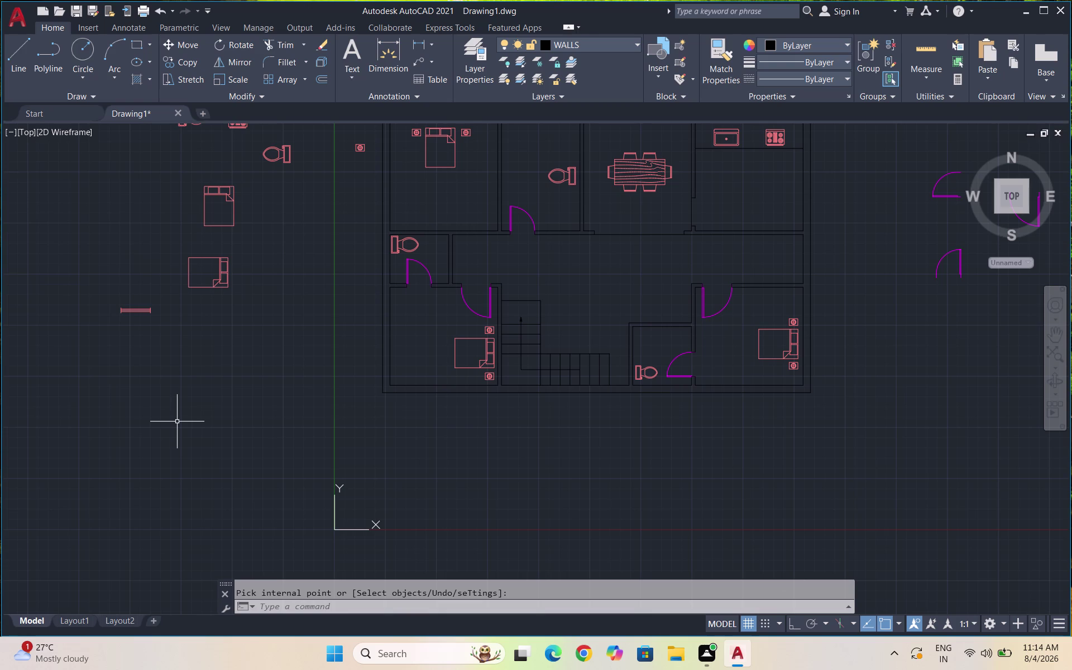
Cancel the unfinished hatch and zoom in on the east exterior wall.
scroll(down, 3)
scroll(up, 3)
scroll(down, 3)
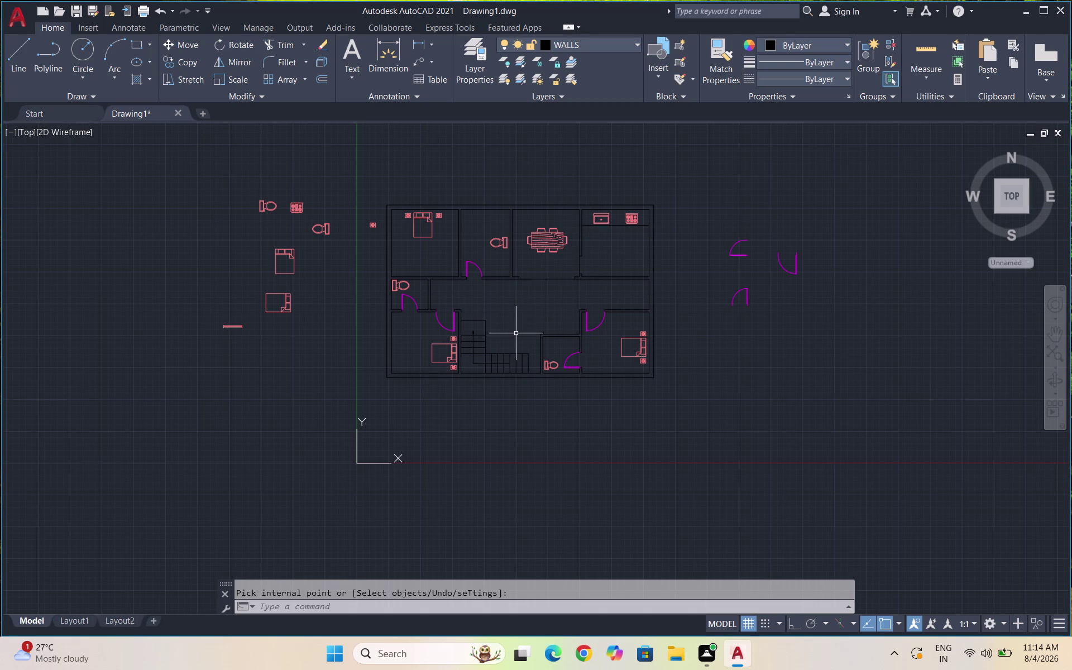
scroll(up, 3)
scroll(up, 3)
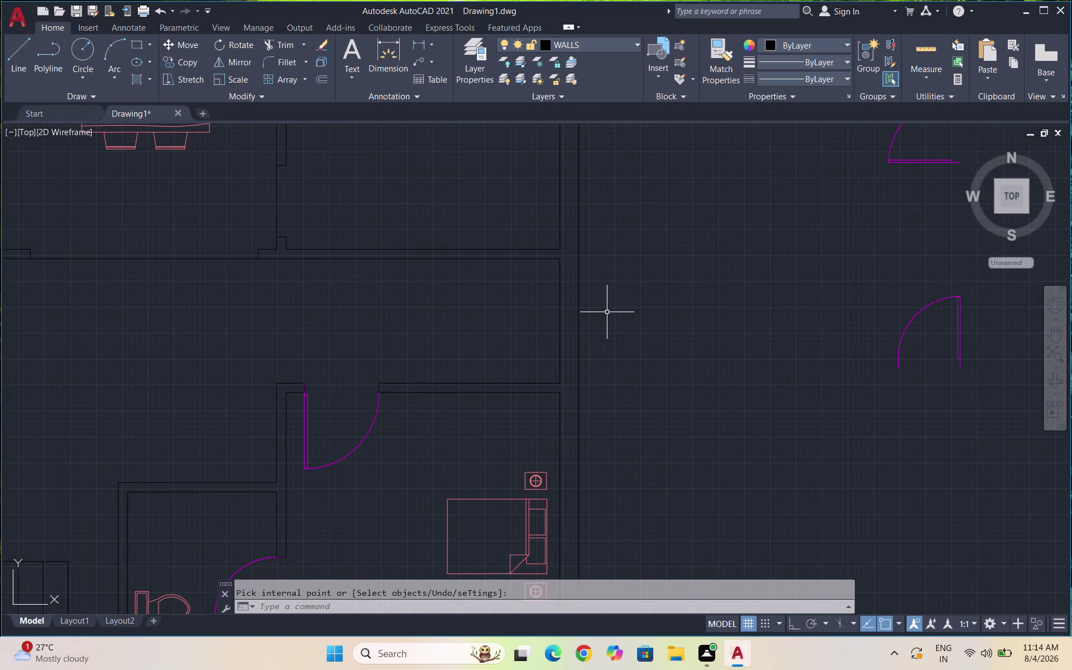
key(Escape)
text(REC)
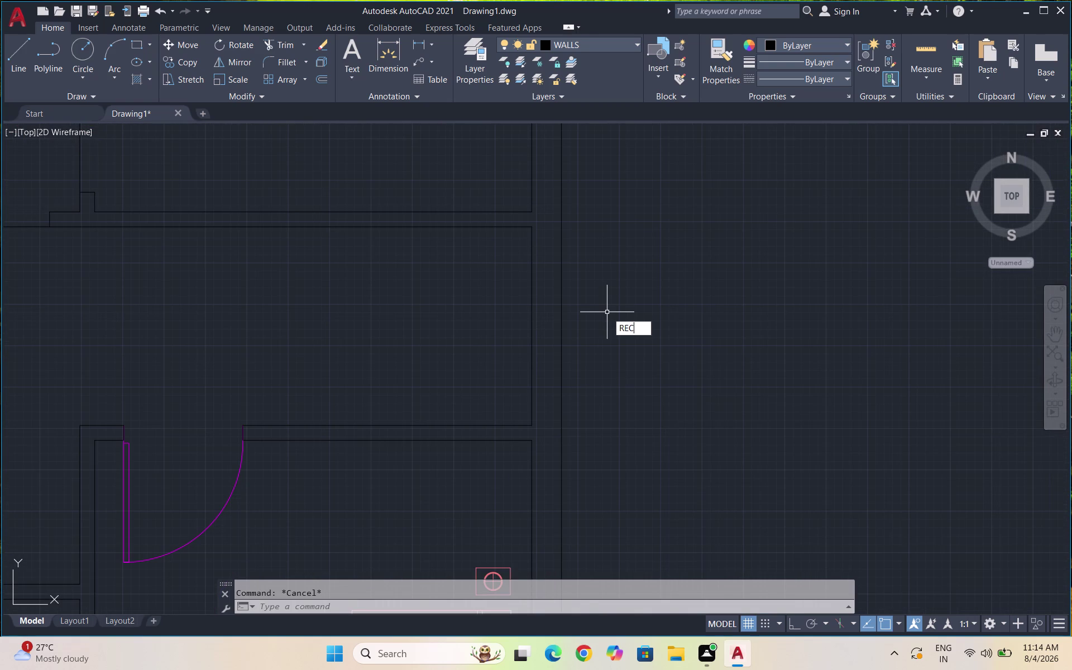
key(Escape)
Start a line on the east wall face with Ortho turned on.
key(l)
key(Return)
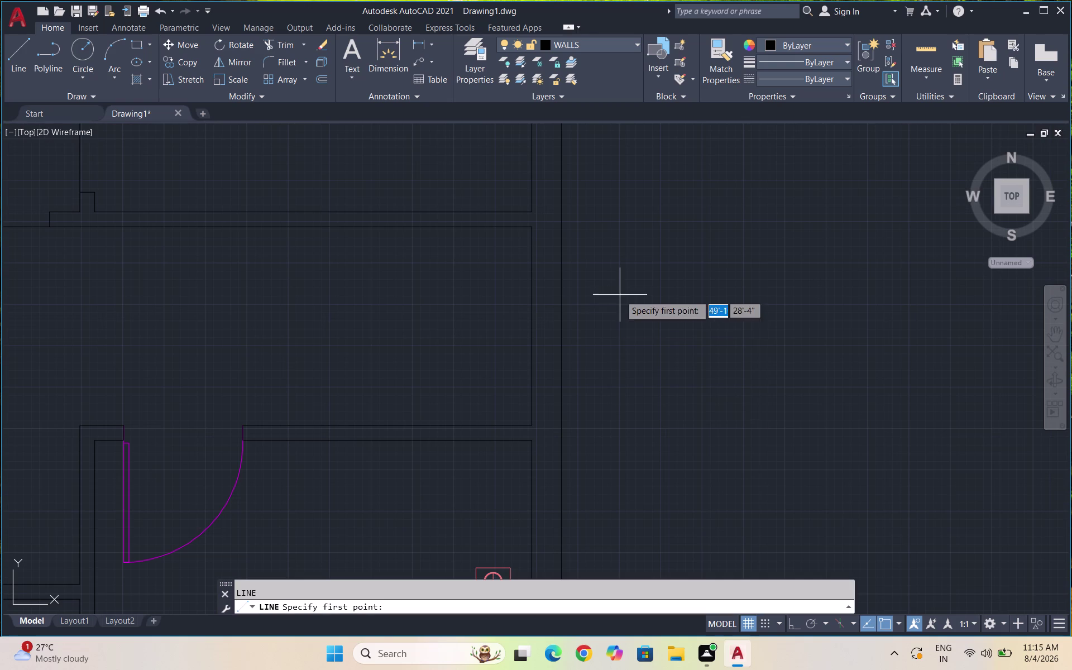
scroll(up, 3)
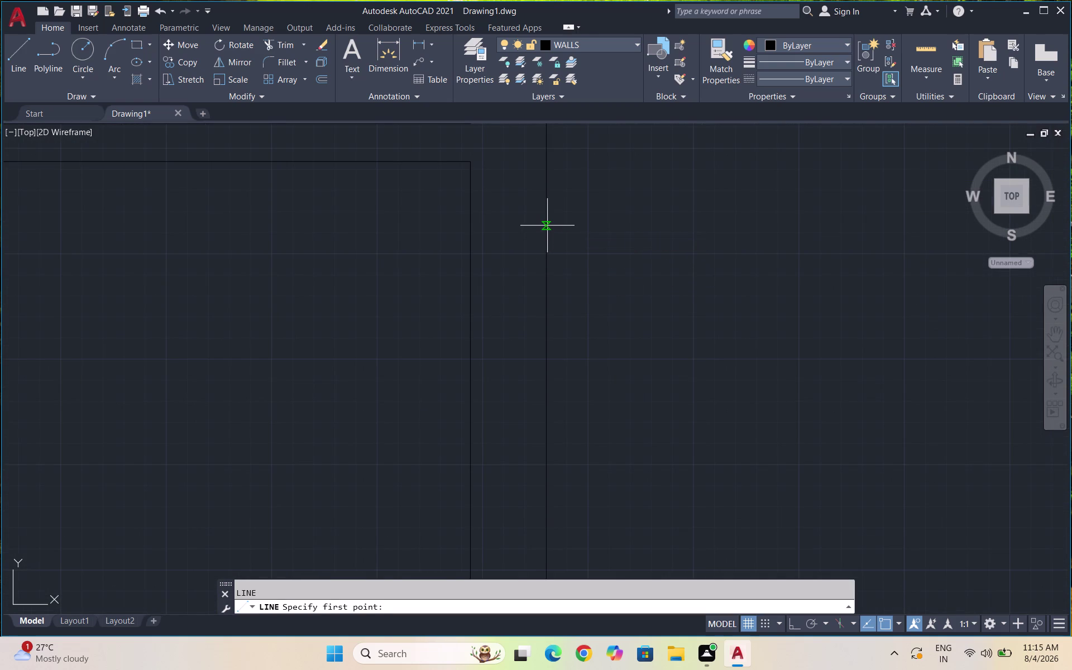
click(547, 226)
scroll(down, 3)
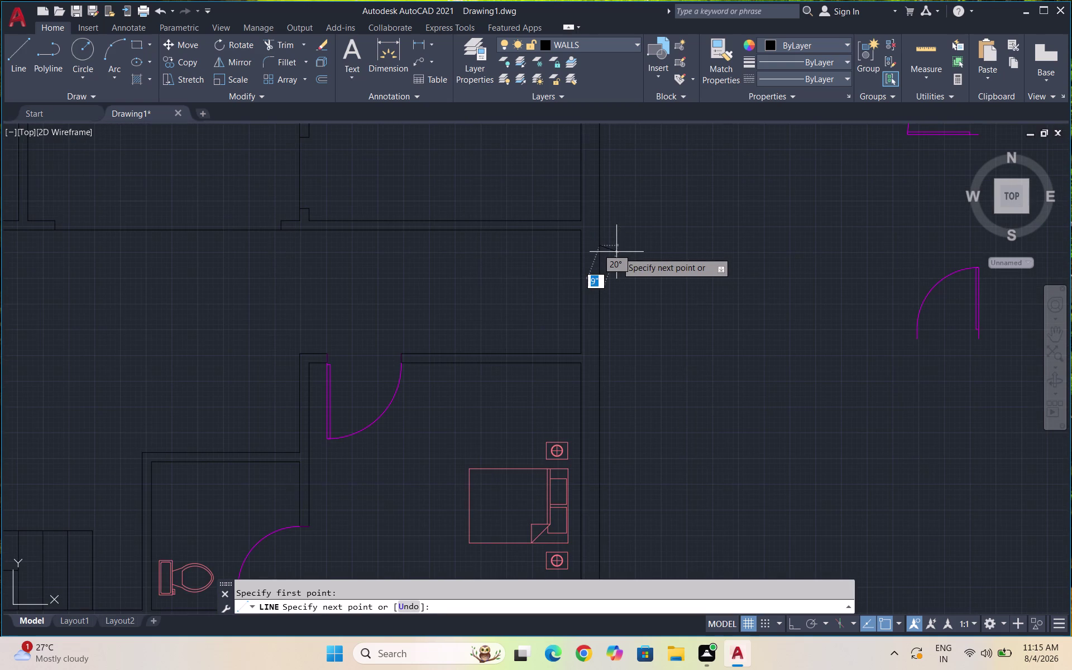
key(F8)
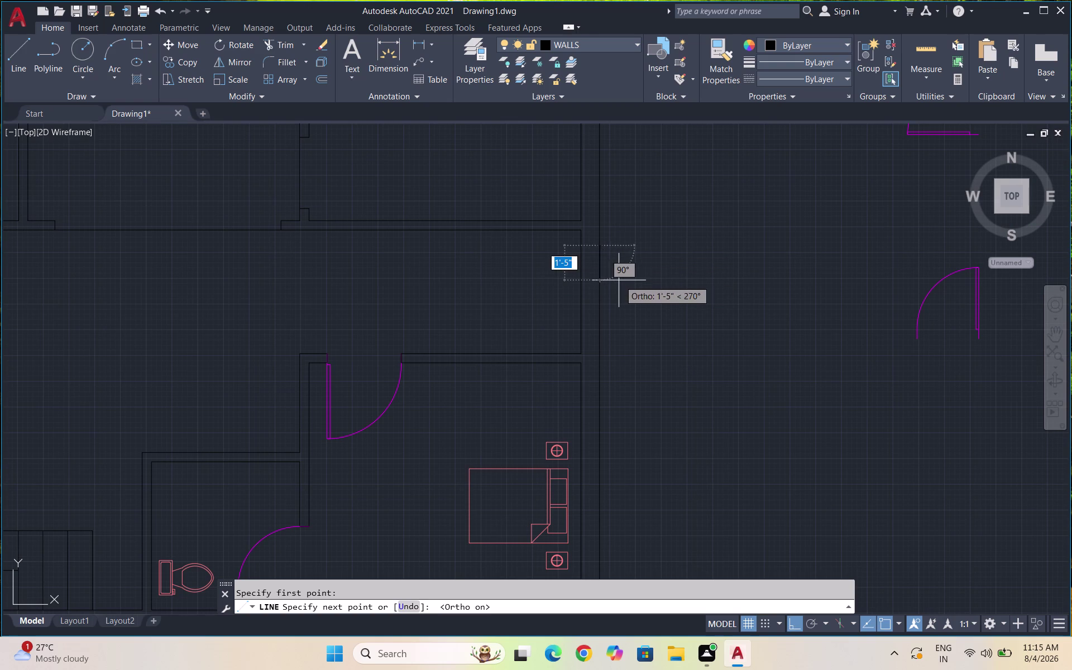
scroll(up, 3)
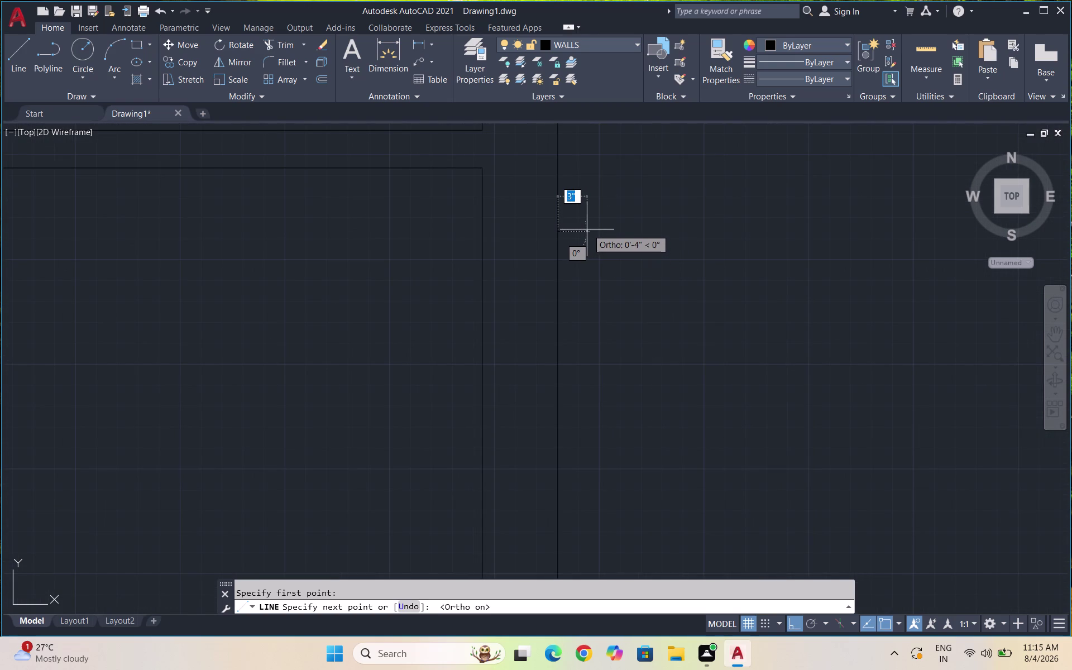
Draw the projection's 4" outward, 3'-5" downward and return segments back to the wall.
click(587, 230)
scroll(down, 3)
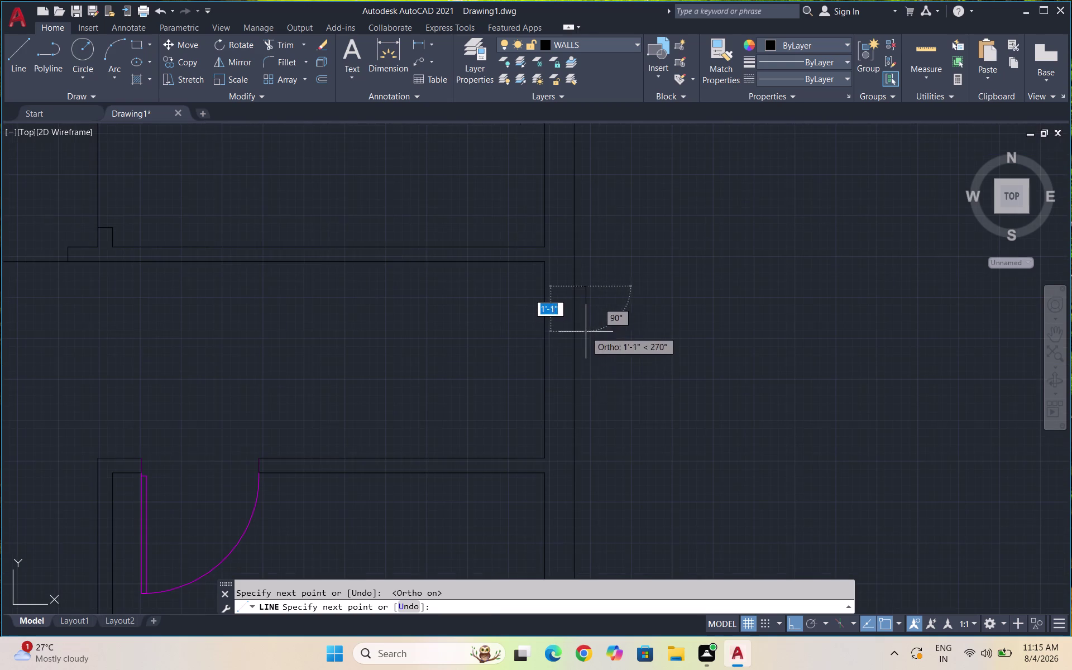
scroll(up, 3)
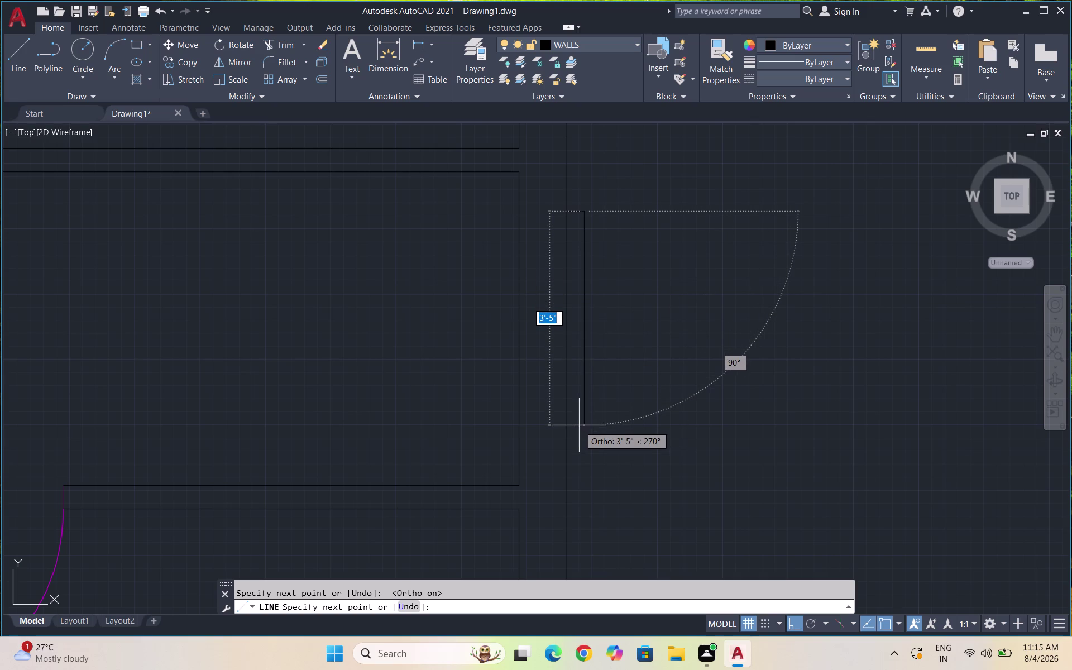
click(582, 425)
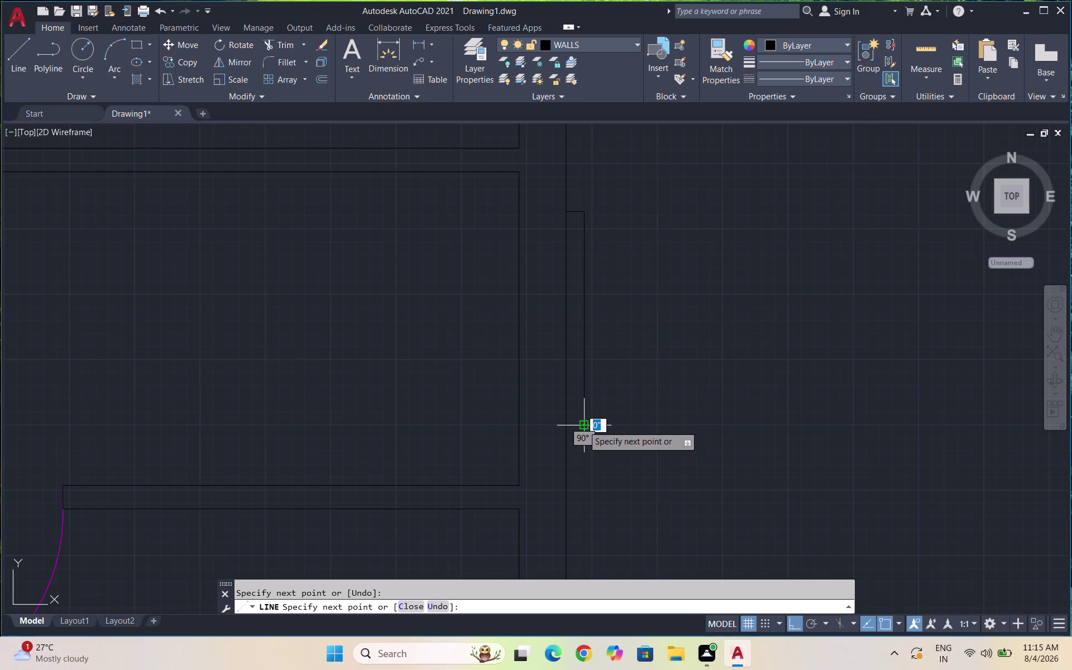
click(562, 424)
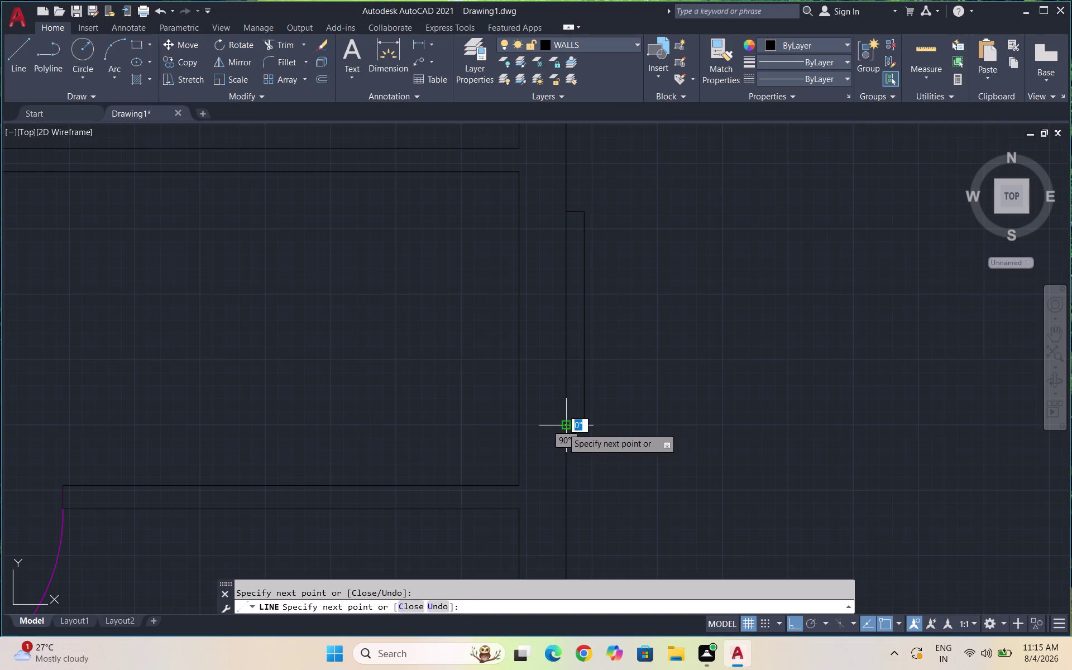
key(space)
key(l)
key(Return)
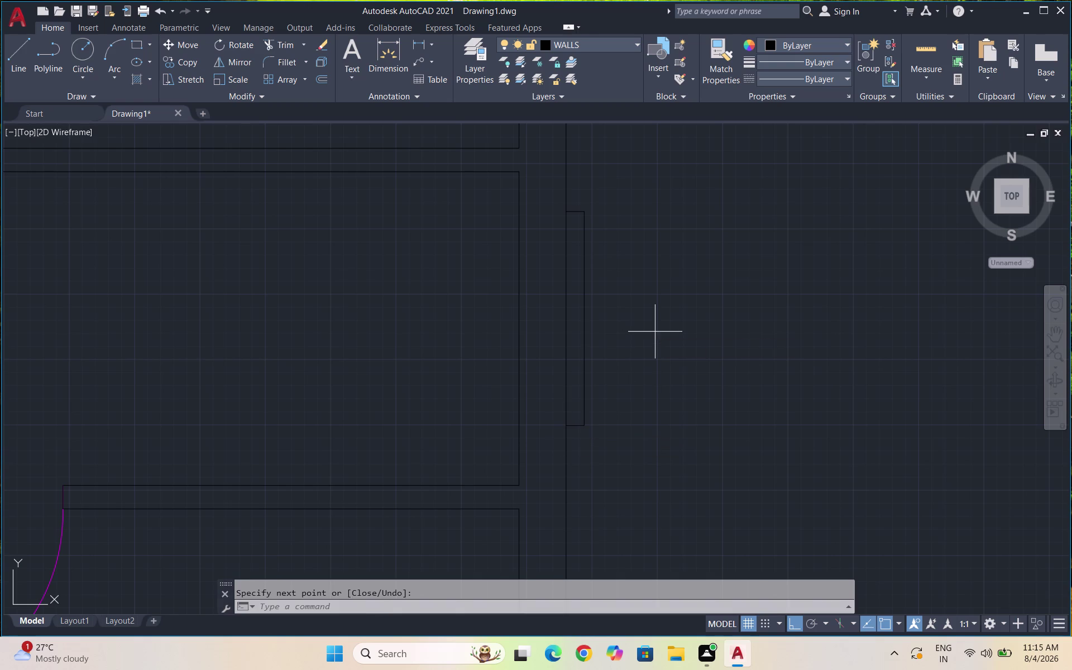
scroll(up, 3)
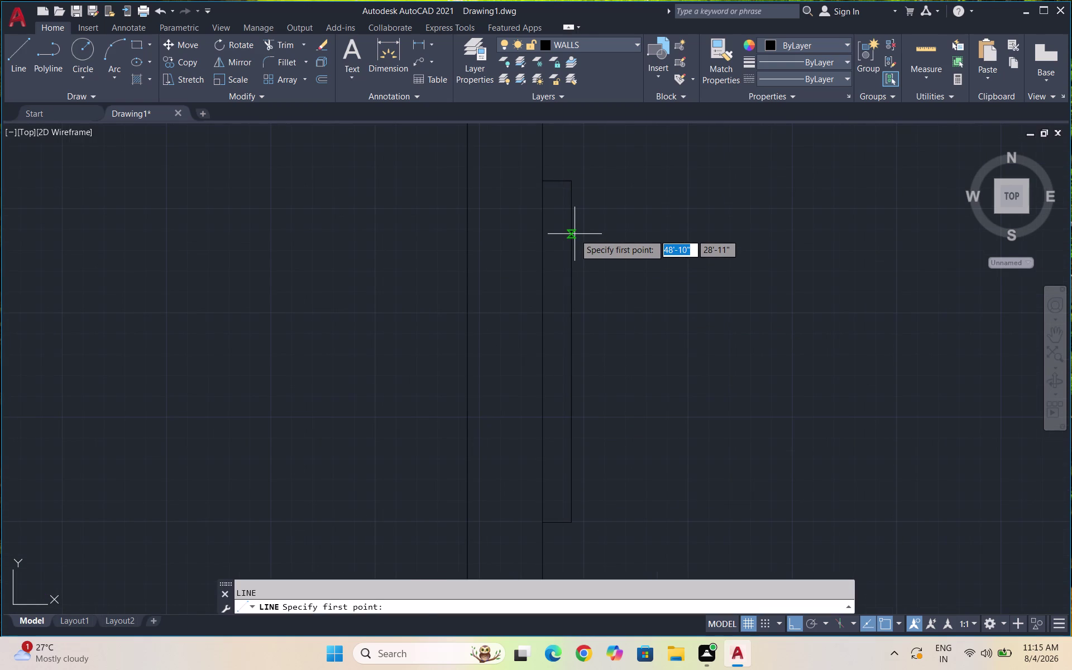
Draw a 3" by 2'-5" stepped outline off the first projection's edge.
click(572, 234)
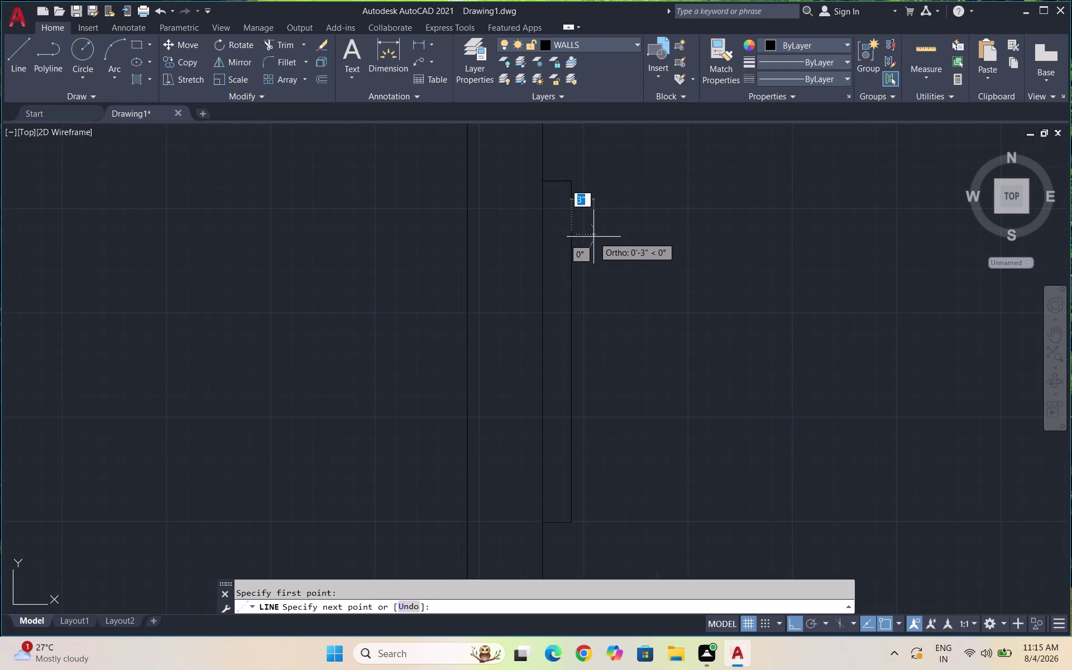
click(593, 236)
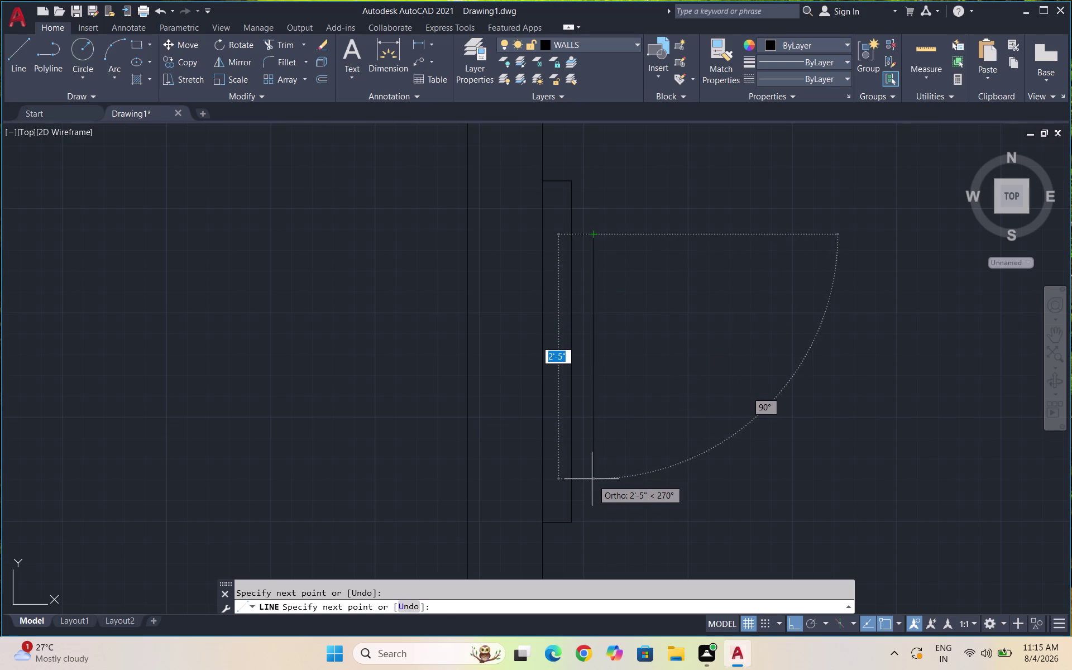
click(592, 479)
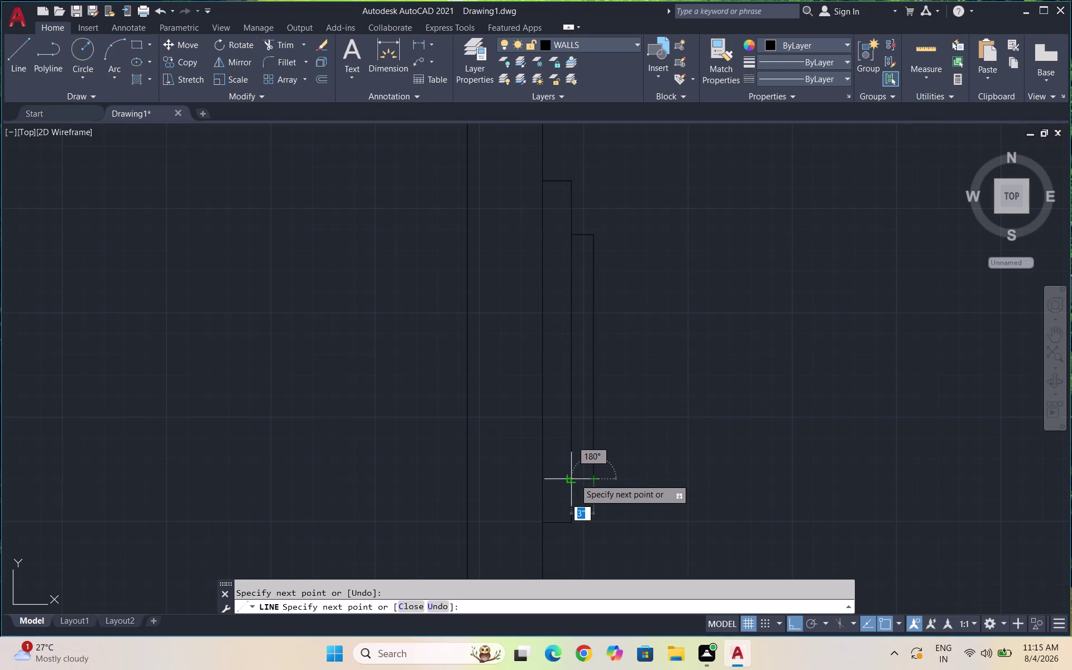
click(574, 478)
key(space)
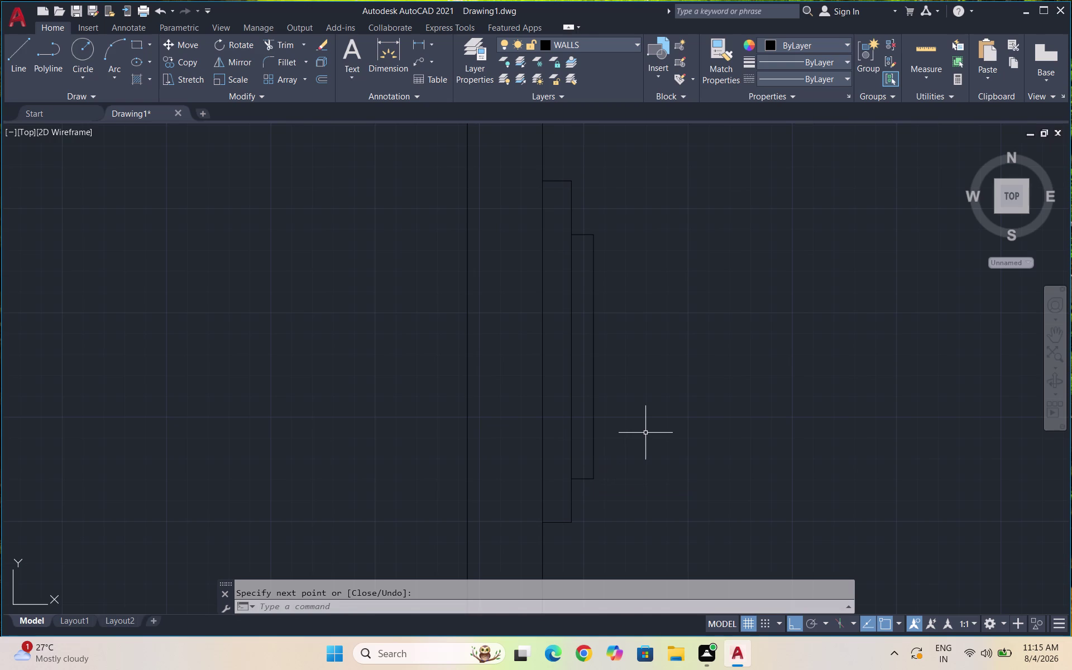
key(space)
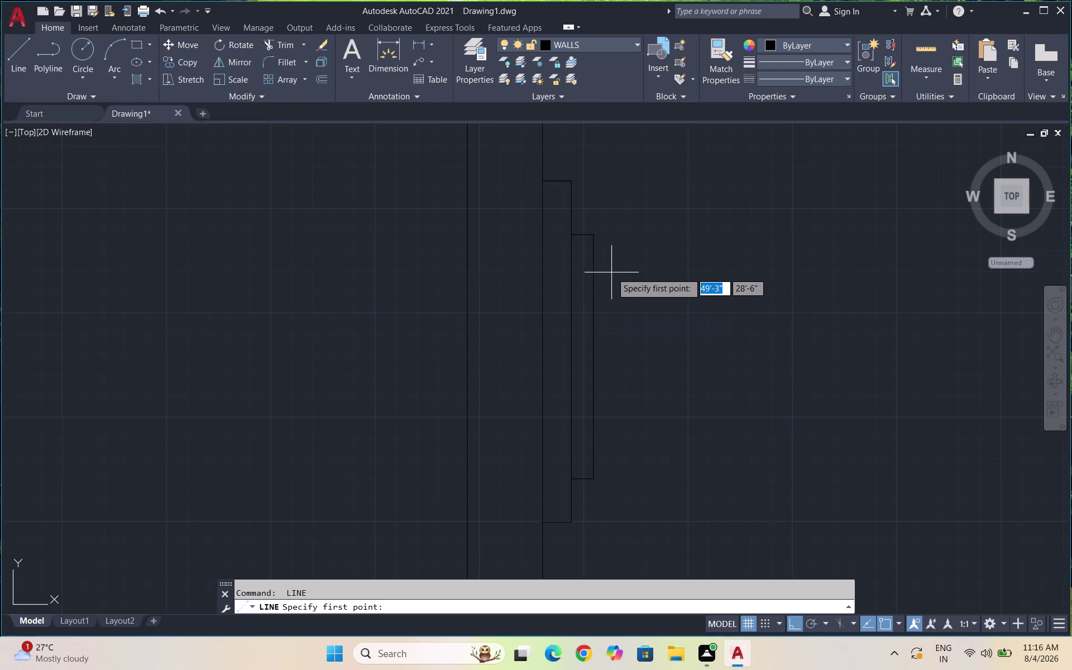
Start the third outline on the second step with a 2" segment, undoing a misplaced one.
scroll(down, 3)
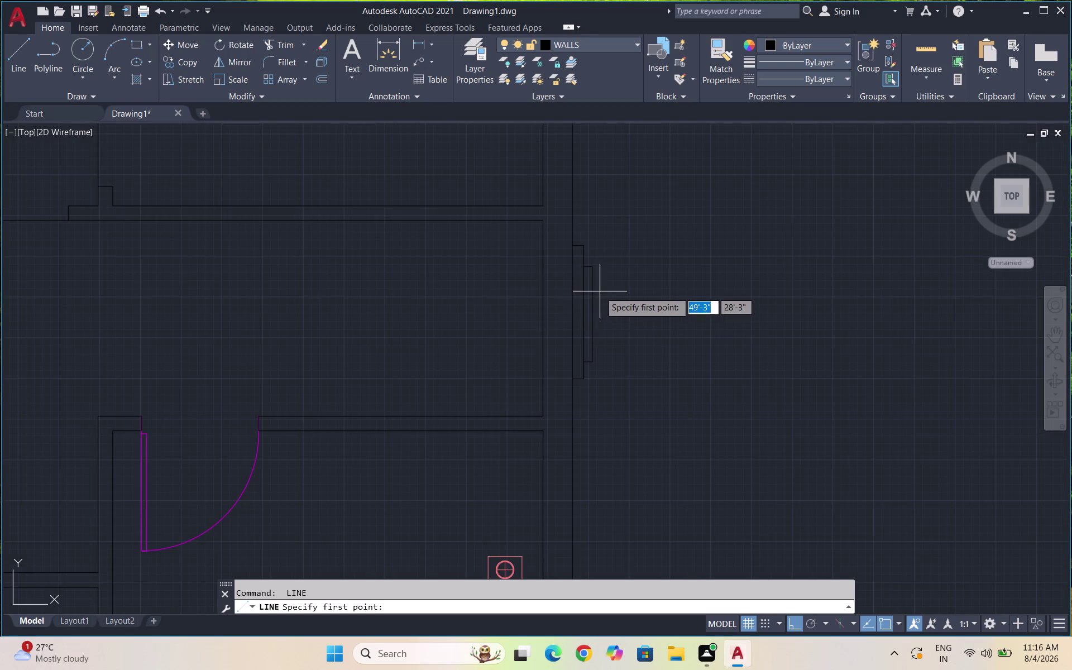
scroll(up, 3)
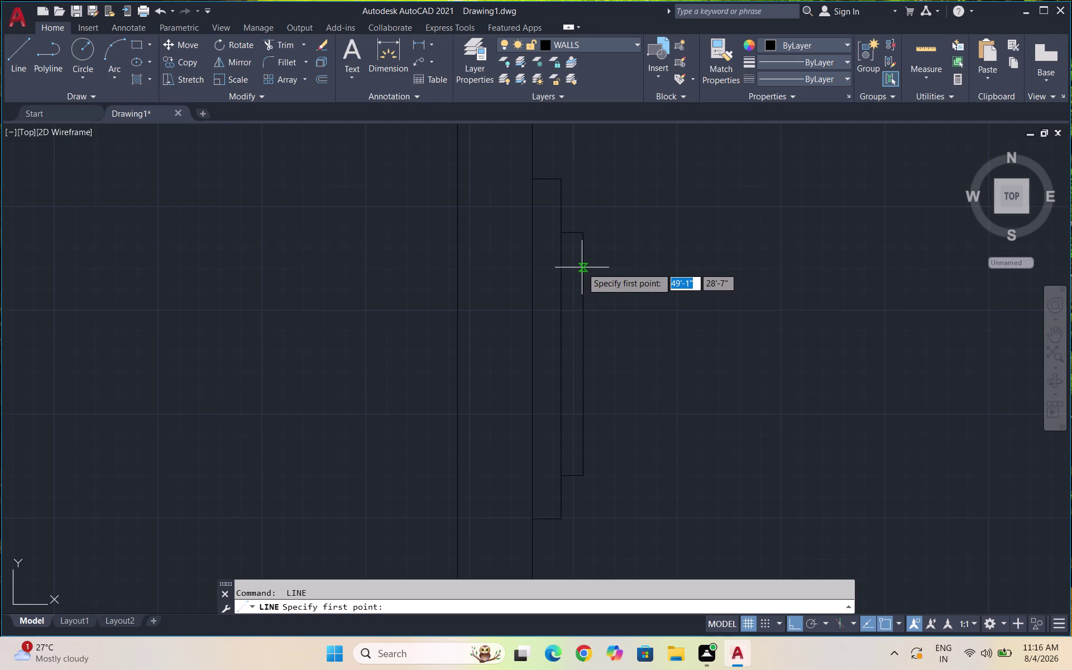
click(583, 263)
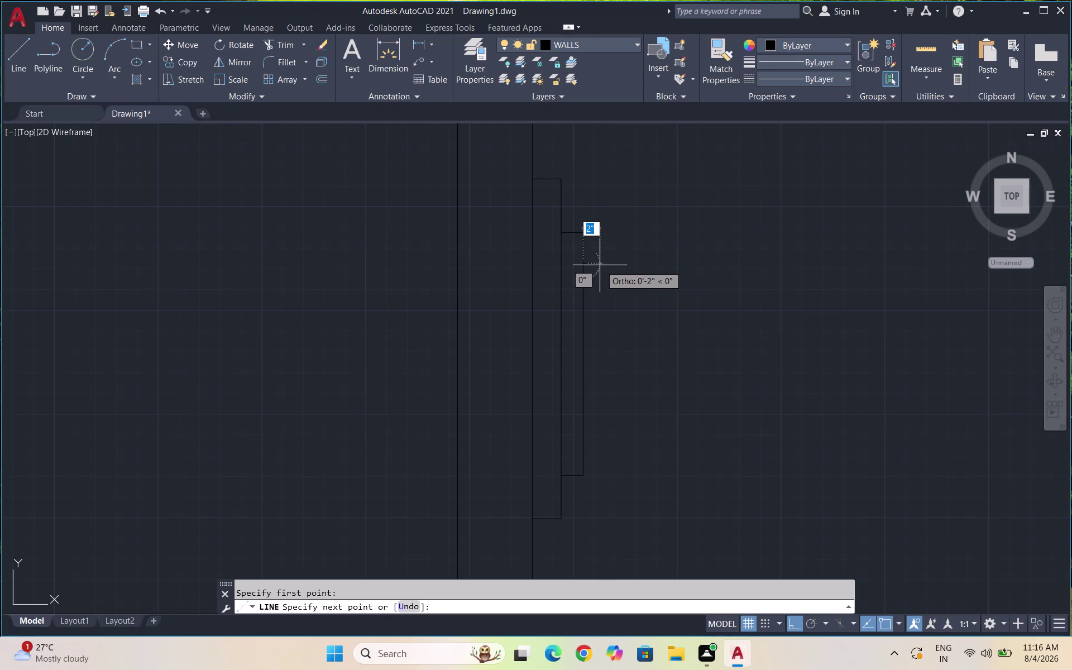
scroll(up, 3)
click(594, 265)
scroll(down, 3)
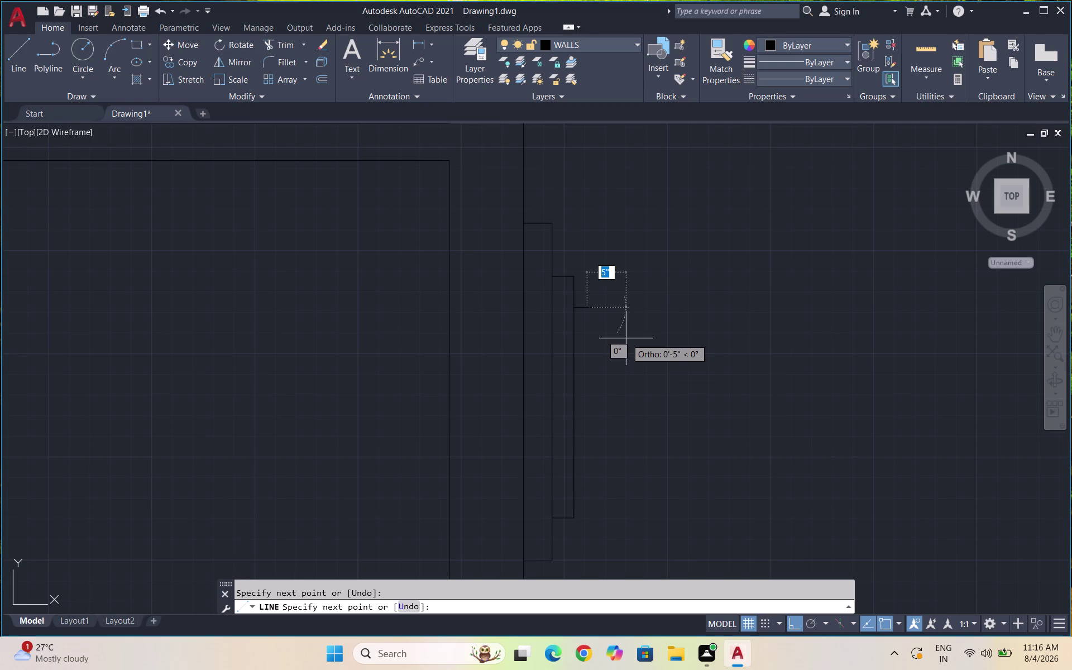
key(ctrl+z)
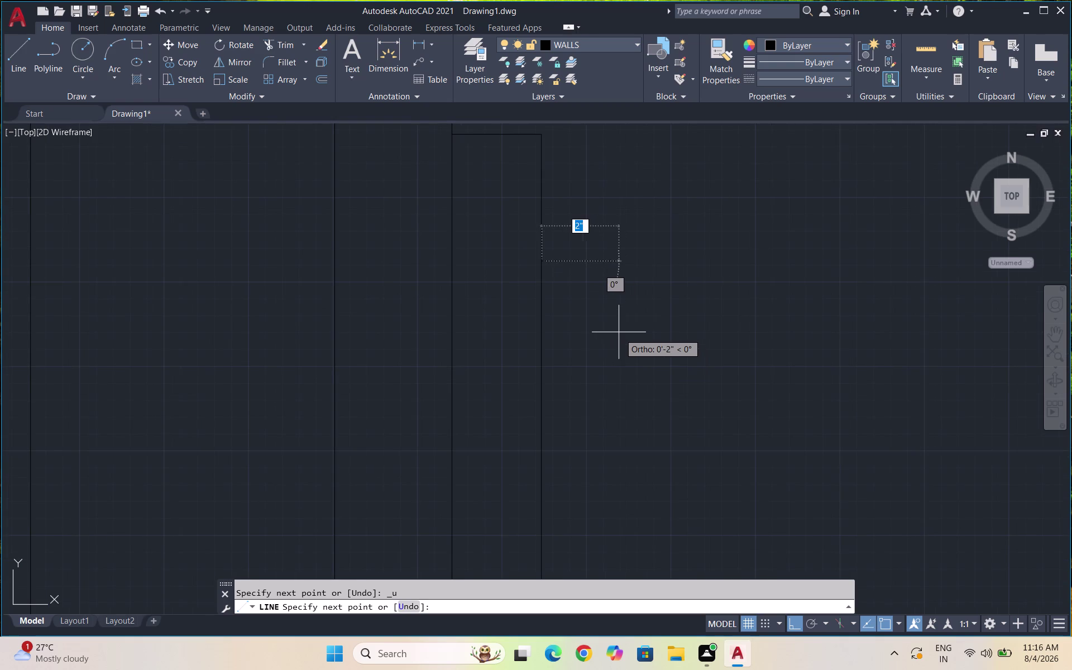
click(635, 260)
Finish the third step with its 1'-10" downward and return segments.
scroll(down, 3)
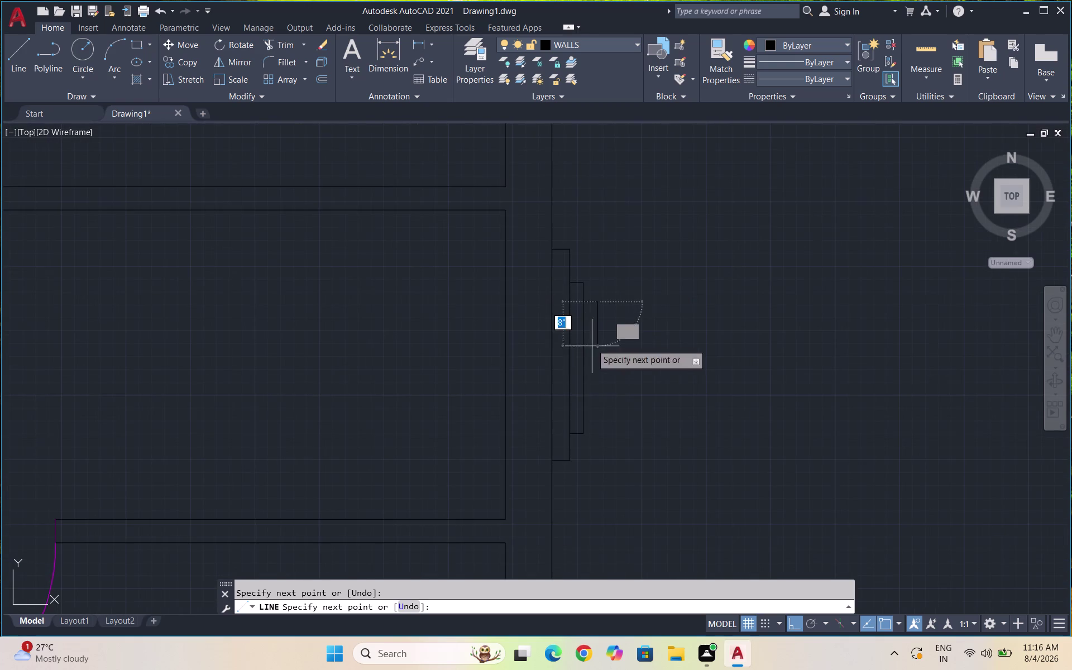
scroll(up, 3)
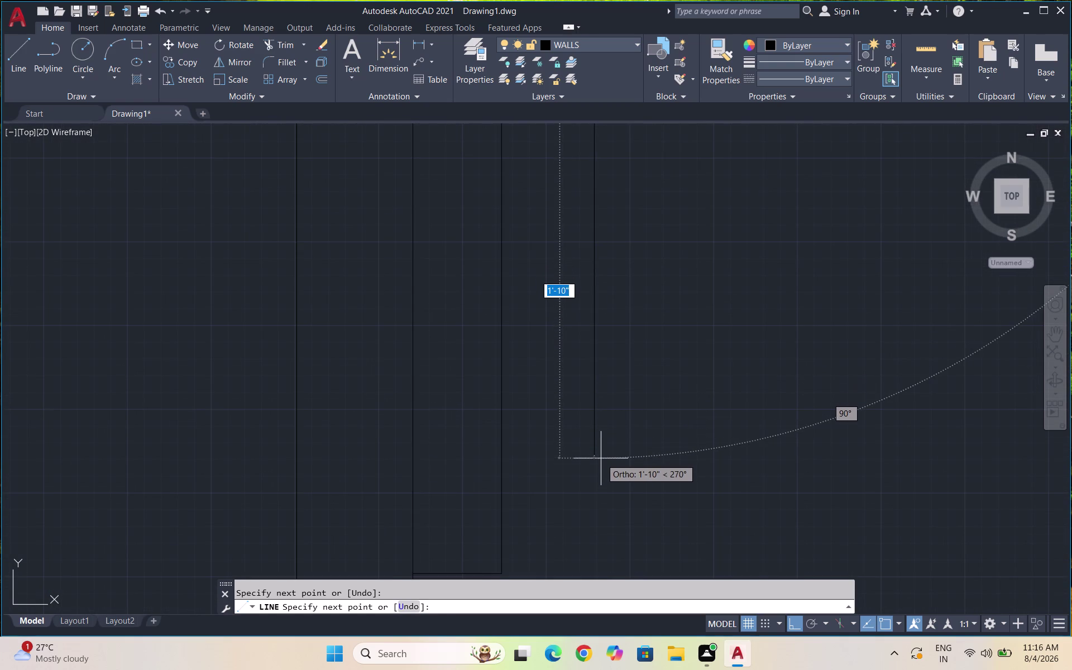
click(600, 458)
click(500, 462)
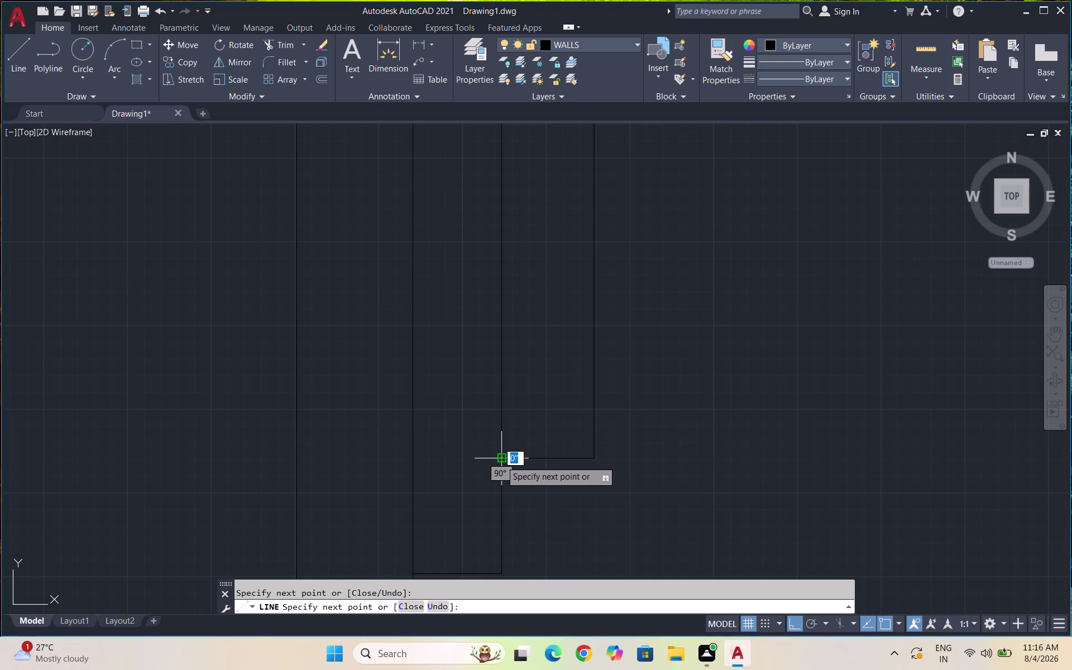
key(Escape)
scroll(down, 3)
scroll(down, 3)
scroll(down, 3)
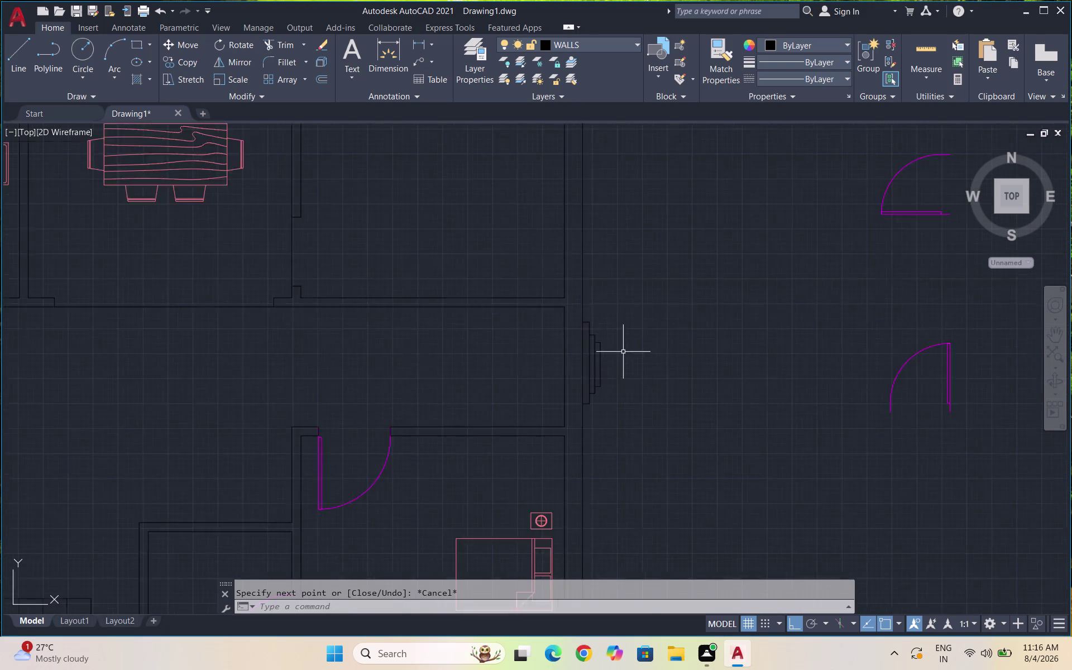
scroll(down, 3)
Zoom out to the whole plan and bring up the Save Drawing As dialog.
scroll(down, 3)
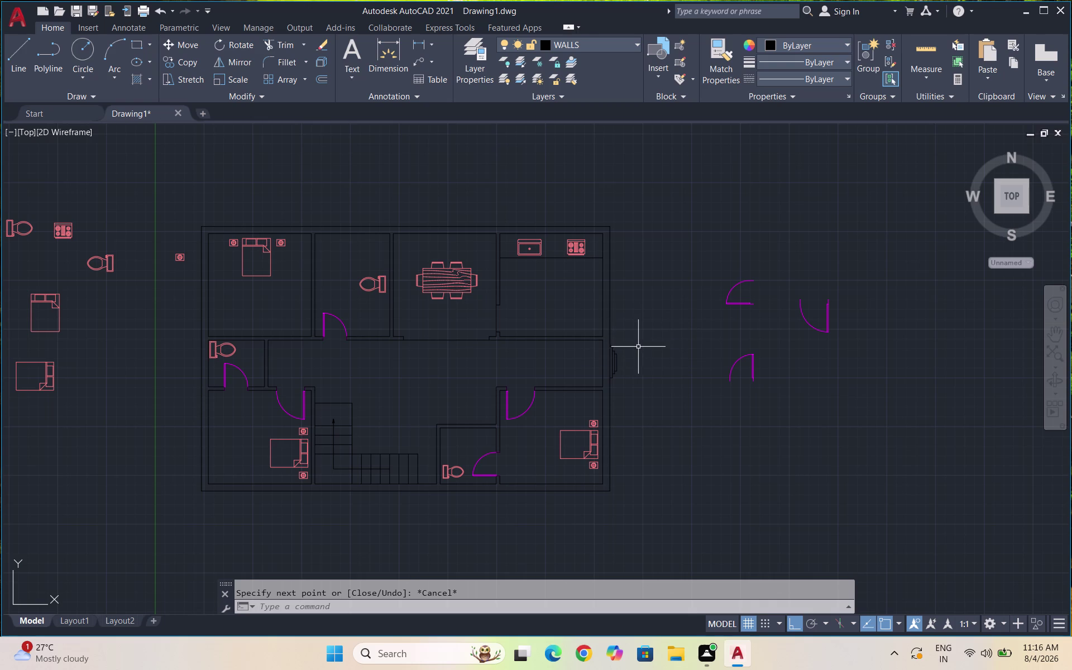
key(ctrl+s)
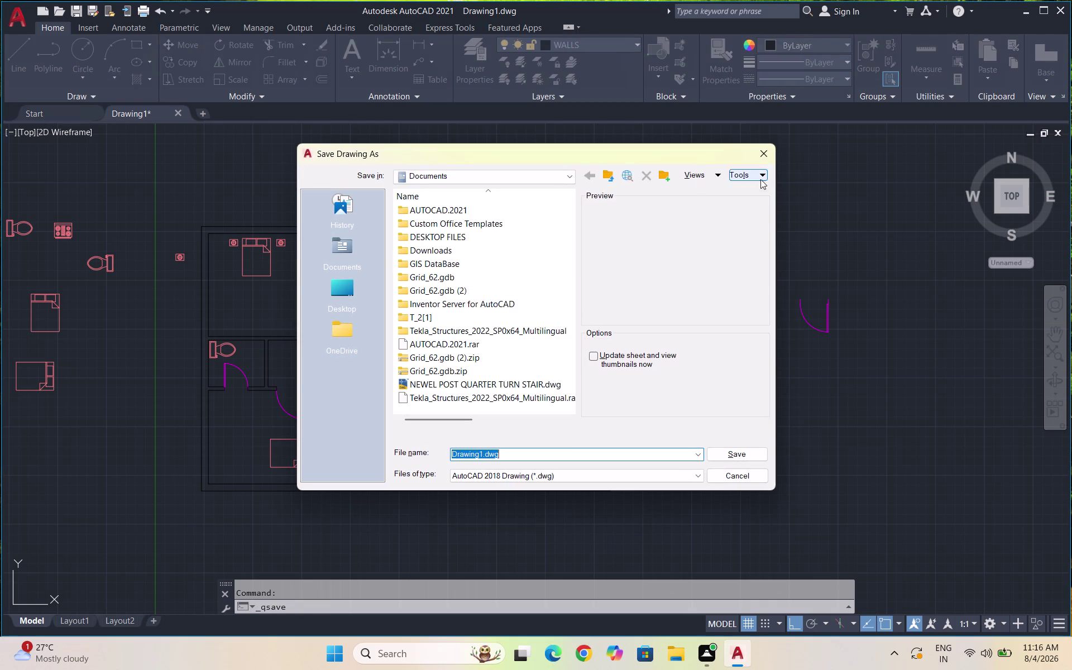
Choose the save location and select the default Drawing1 file name.
double_click(340, 281)
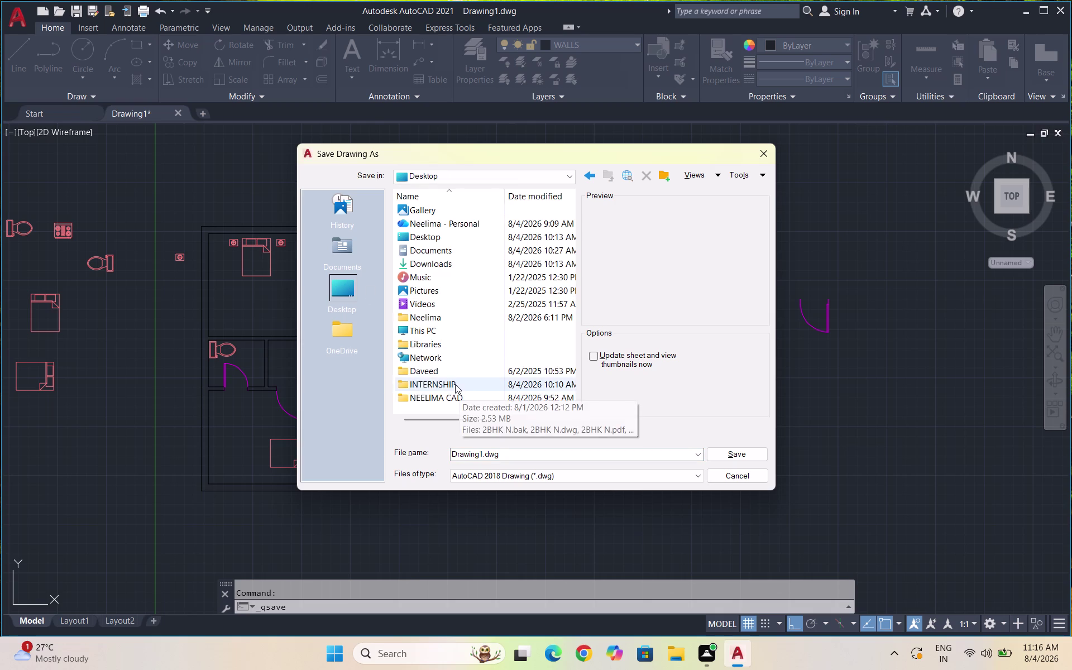
double_click(455, 384)
drag(554, 450, 426, 466)
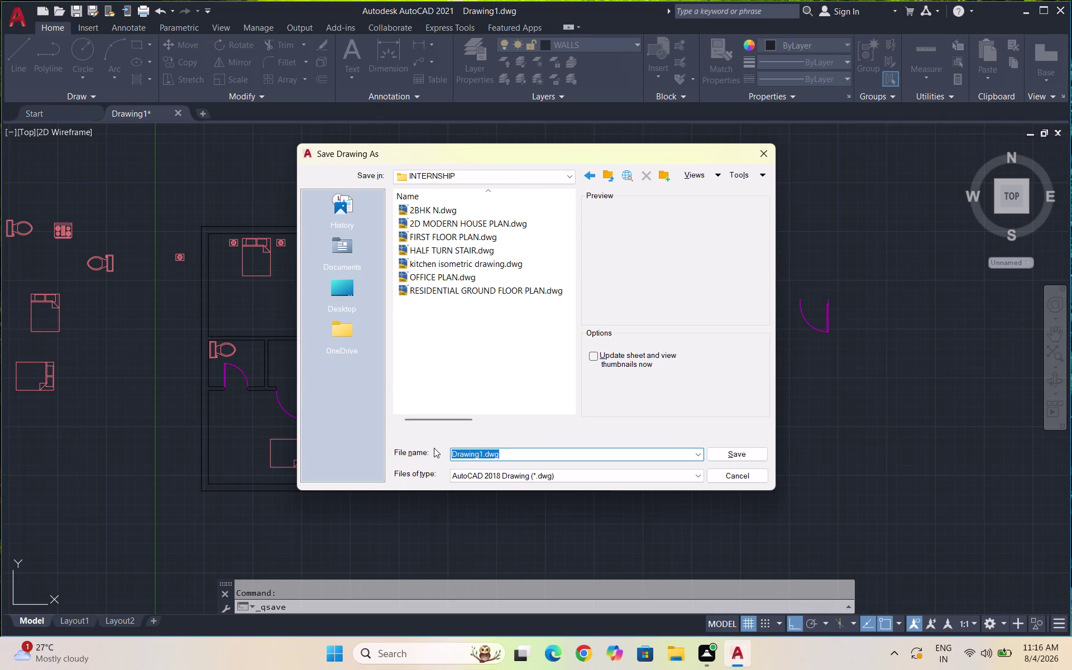
text(DOTH)
key(BackSpace)
key(BackSpace)
key(BackSpace)
key(BackSpace)
Name the file SOUTH FACING HOUSE PLAN and save it.
text(SOU)
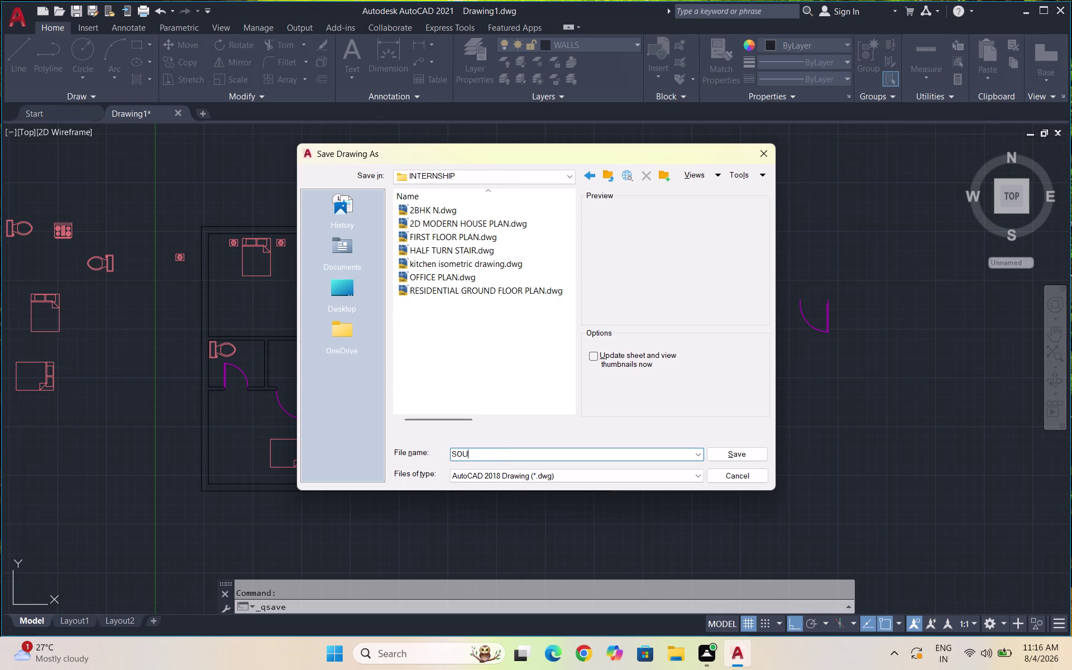
text(TH FACIN)
text(G)
key(space)
text(HO)
text(USER)
key(space)
key(BackSpace)
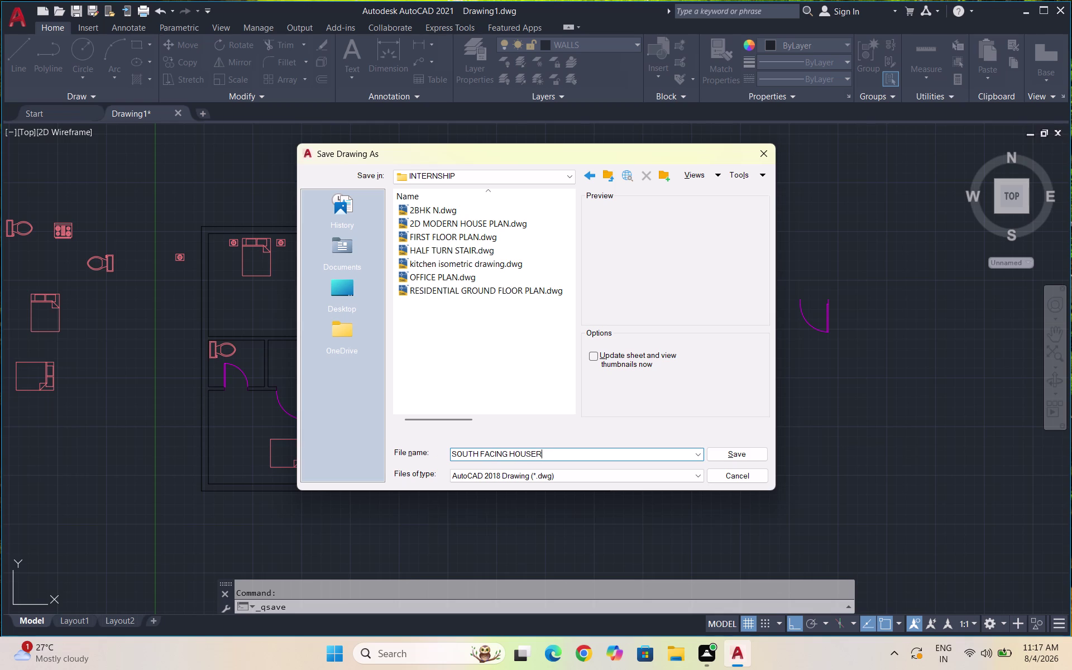
key(BackSpace)
key(space)
text(PLAN)
click(747, 455)
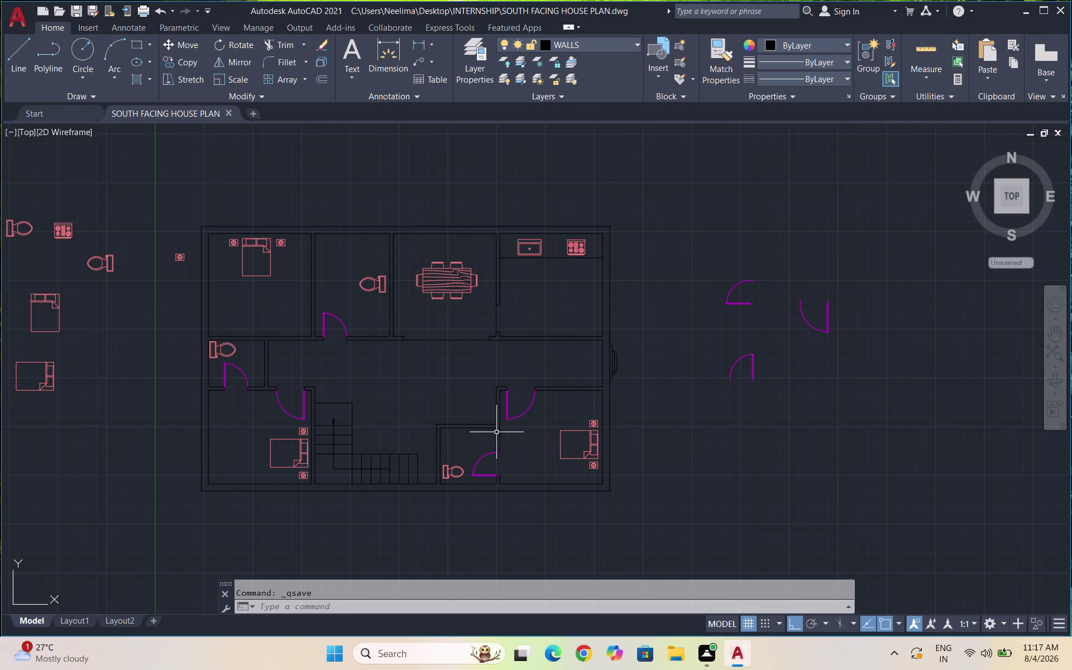
Zoom into the kitchen area and start a new line with L.
scroll(up, 3)
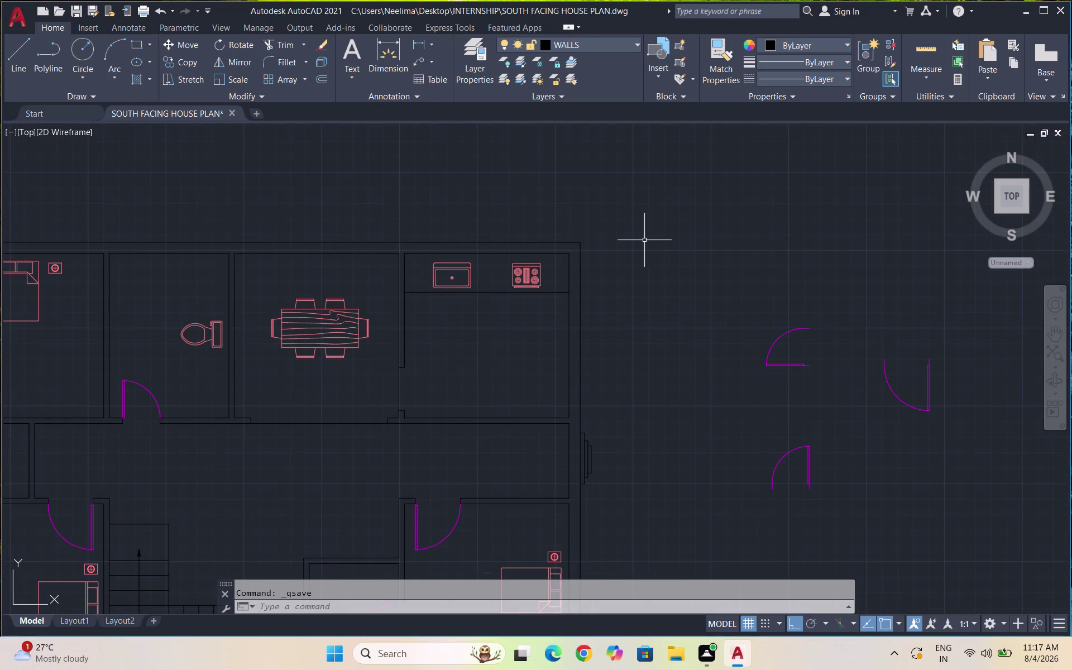
key(l)
key(Return)
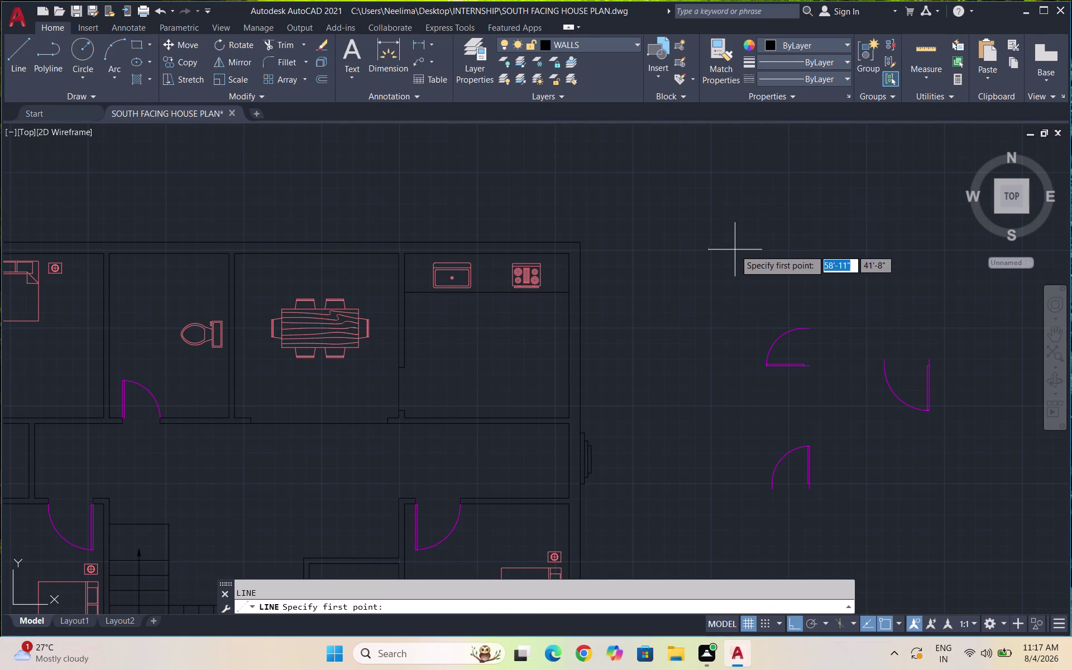
Draw a 4' line beside the kitchen.
click(719, 249)
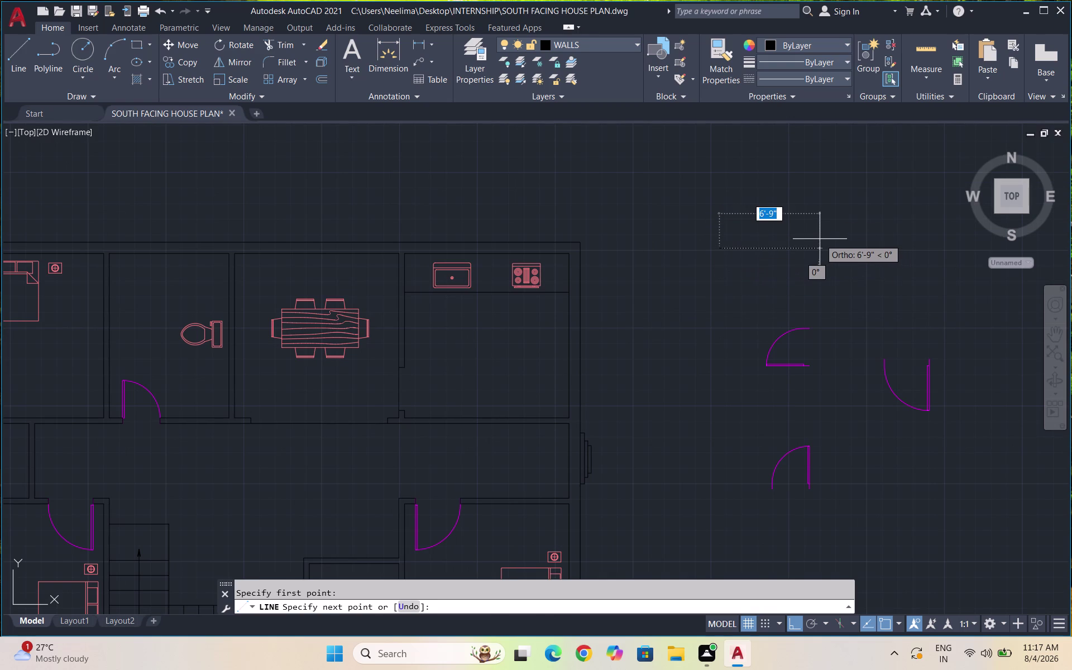
key(4)
key(apostrophe)
key(Return)
key(Return)
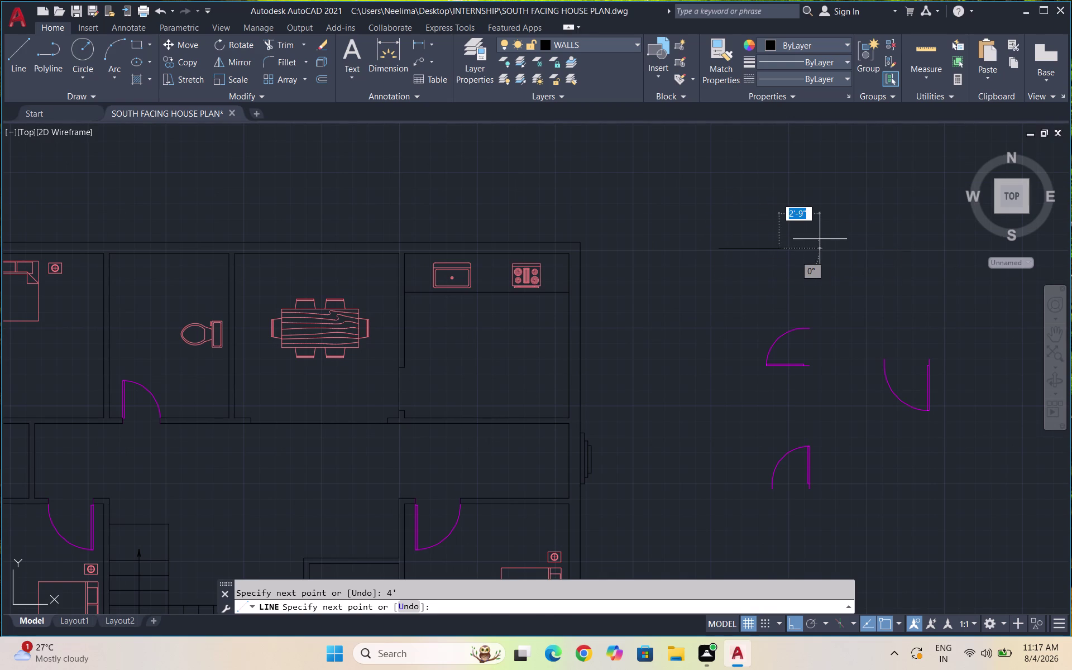
scroll(up, 3)
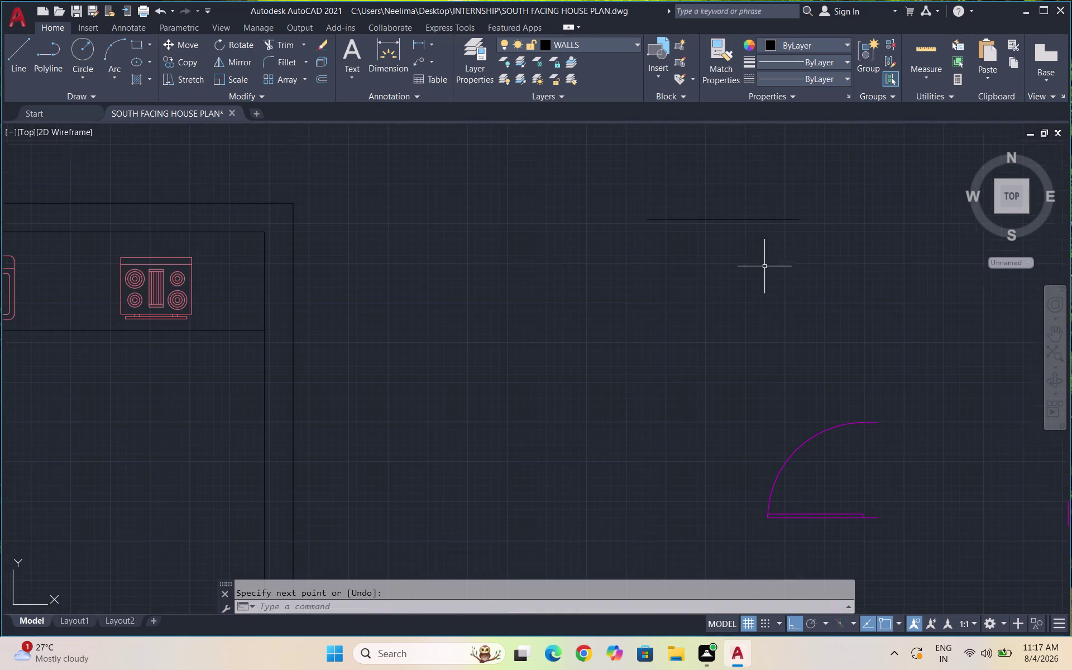
drag(773, 258, 758, 244)
click(674, 197)
Offset the line twice by 1" to form three parallel lines.
key(o)
key(Return)
text(1)
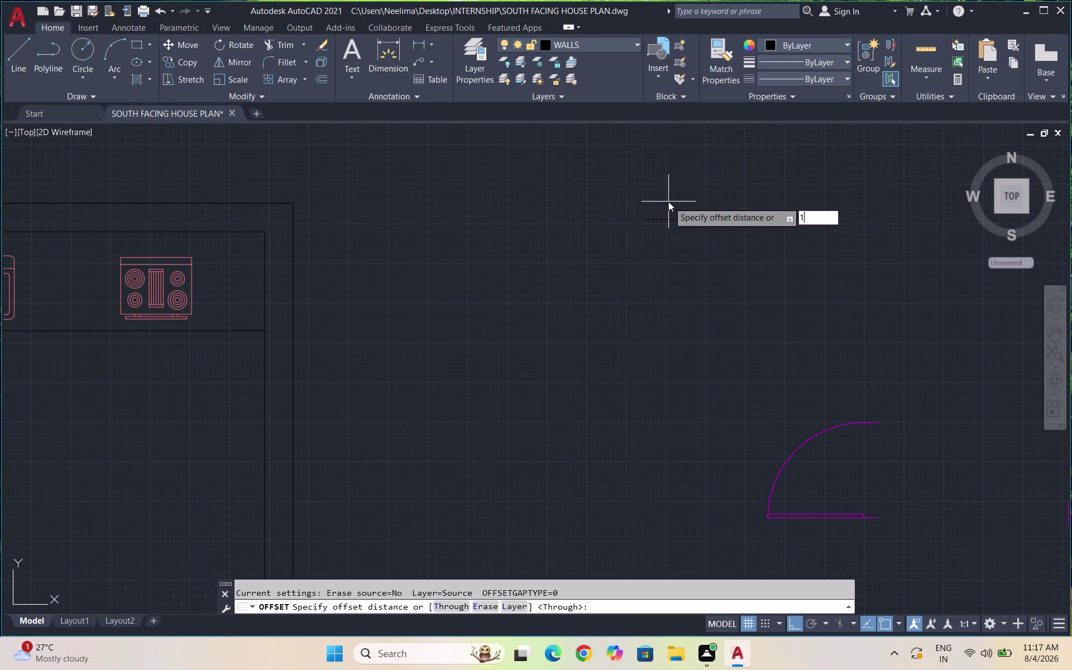
text(")
key(Return)
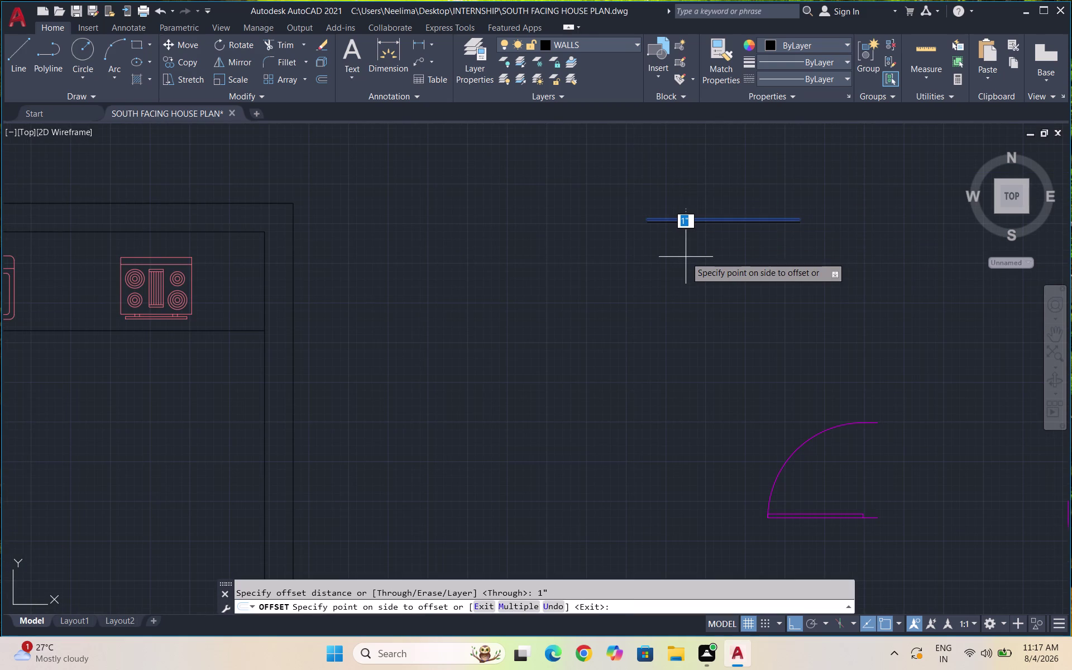
click(682, 245)
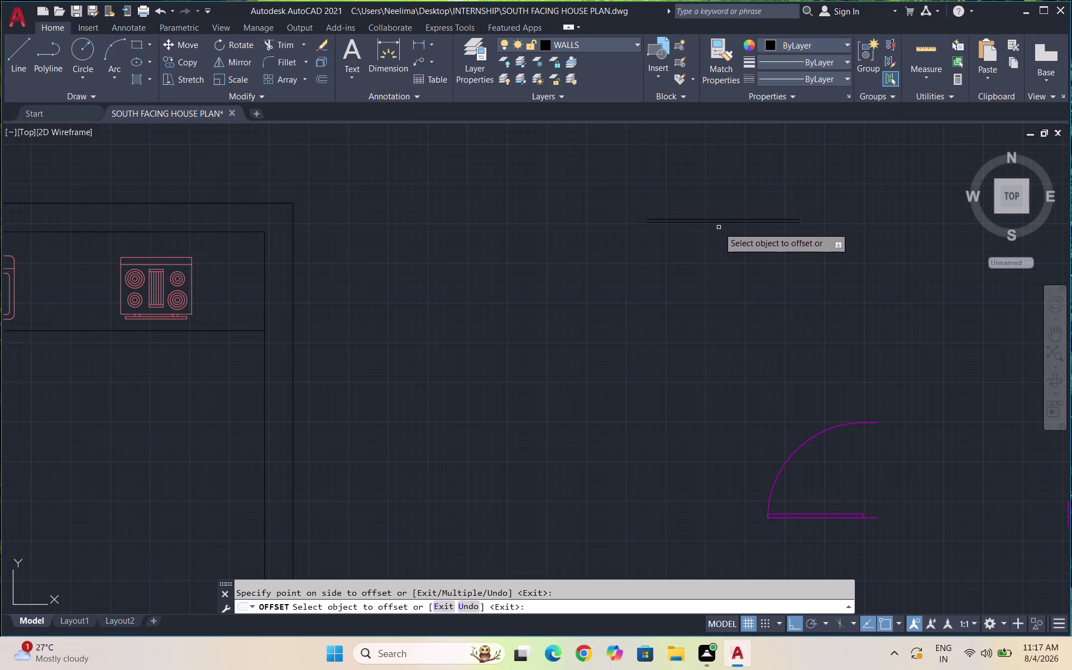
click(718, 223)
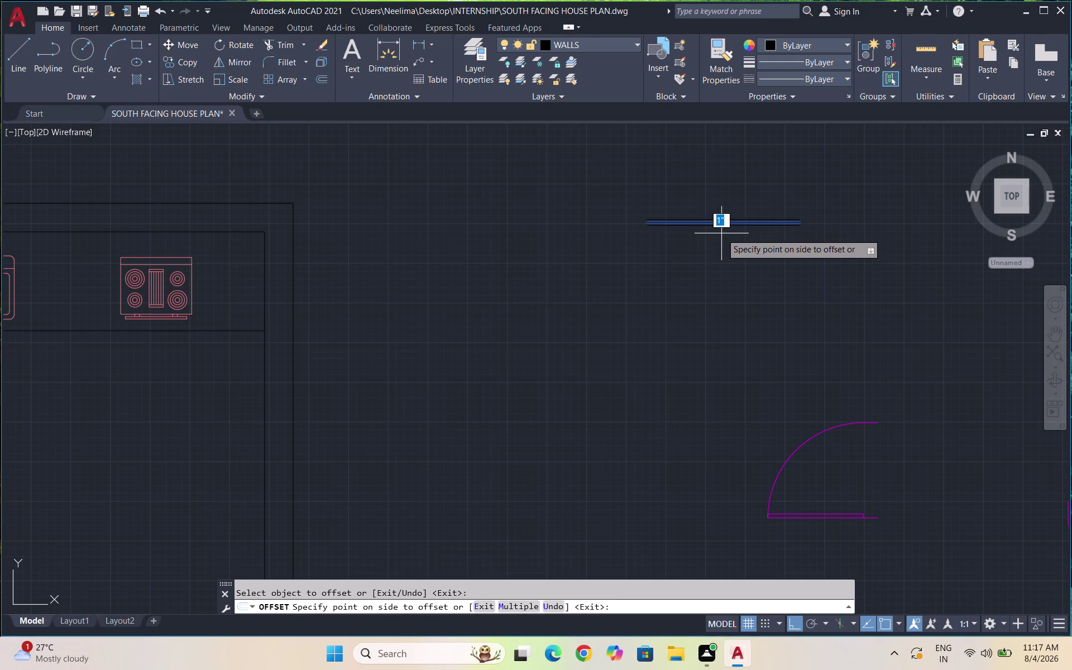
click(721, 233)
key(Escape)
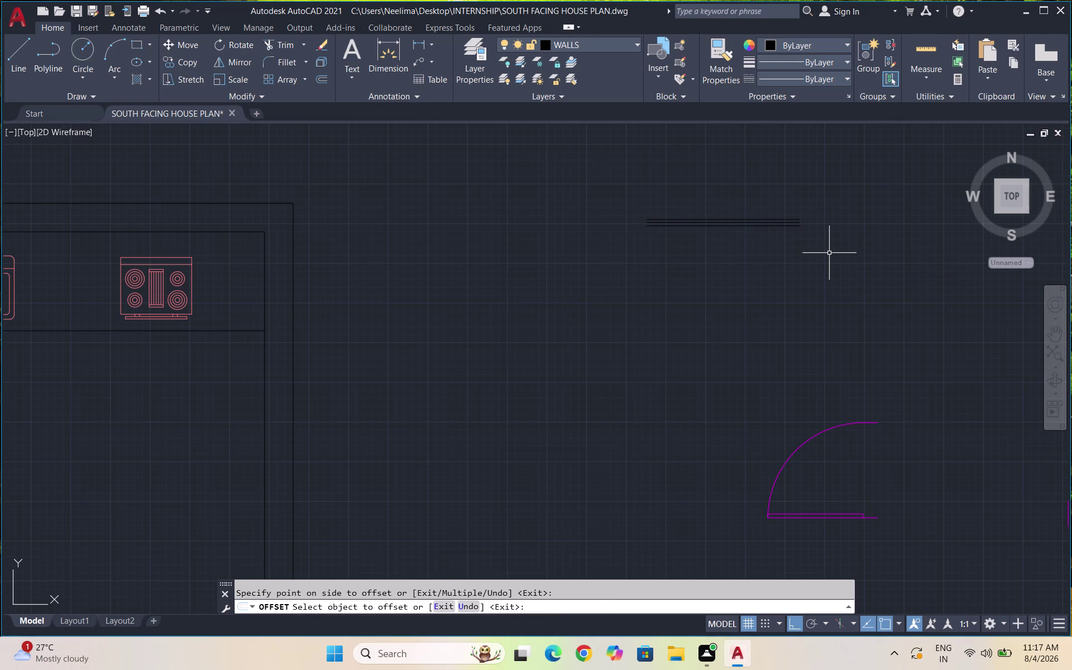
Draw the end line at the lines' left end, with 4.5 and 9" segments.
key(l)
key(Return)
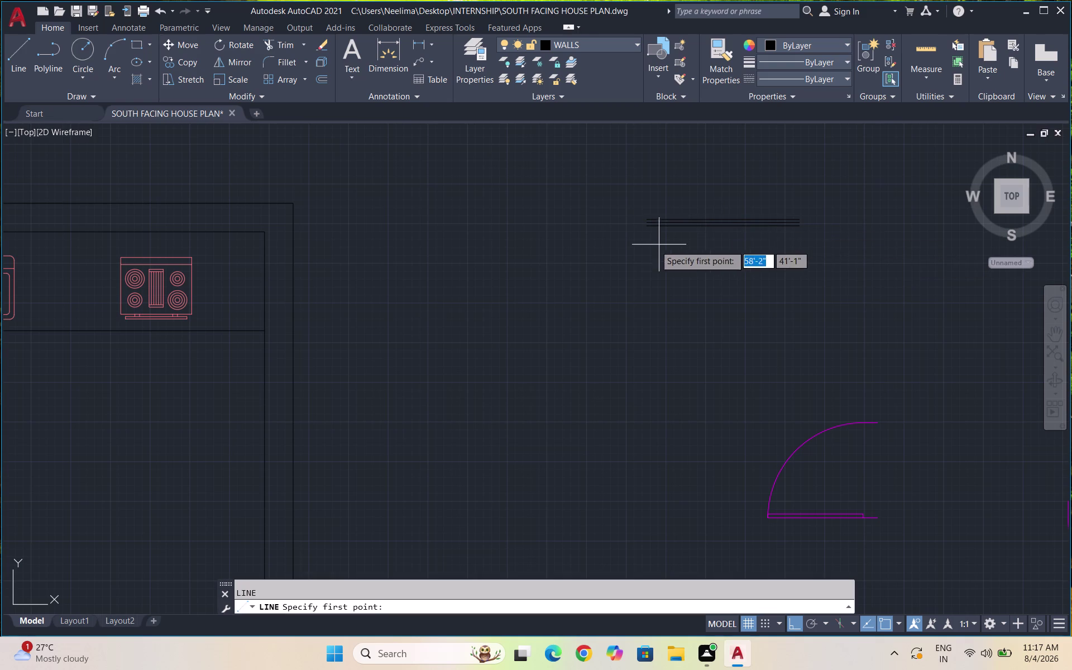
scroll(up, 3)
click(710, 296)
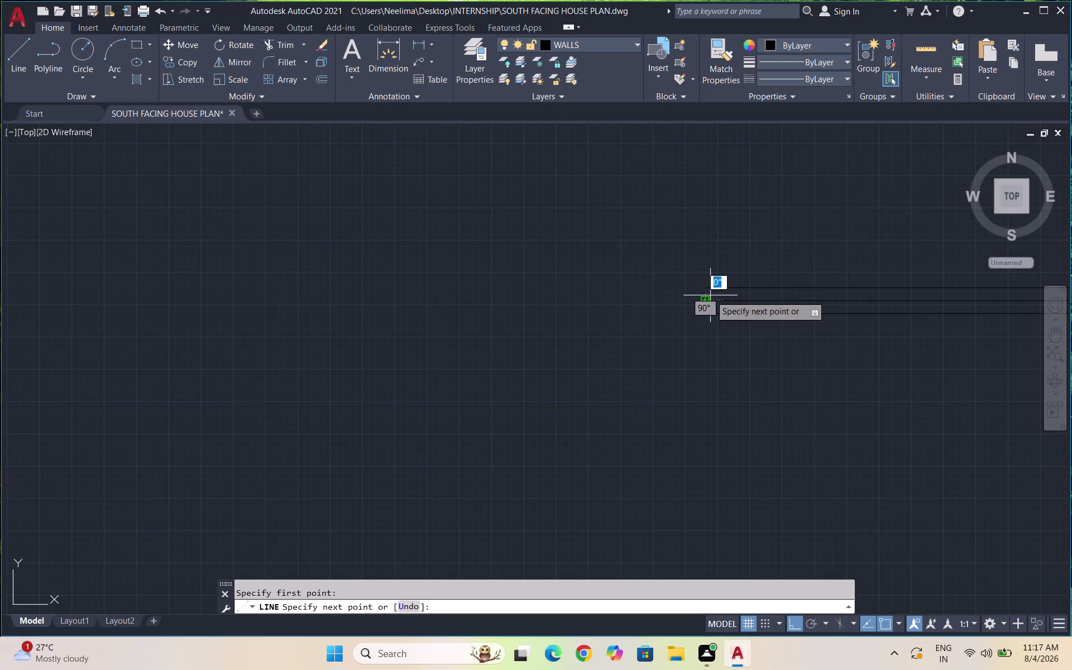
text(4.5)
key(Return)
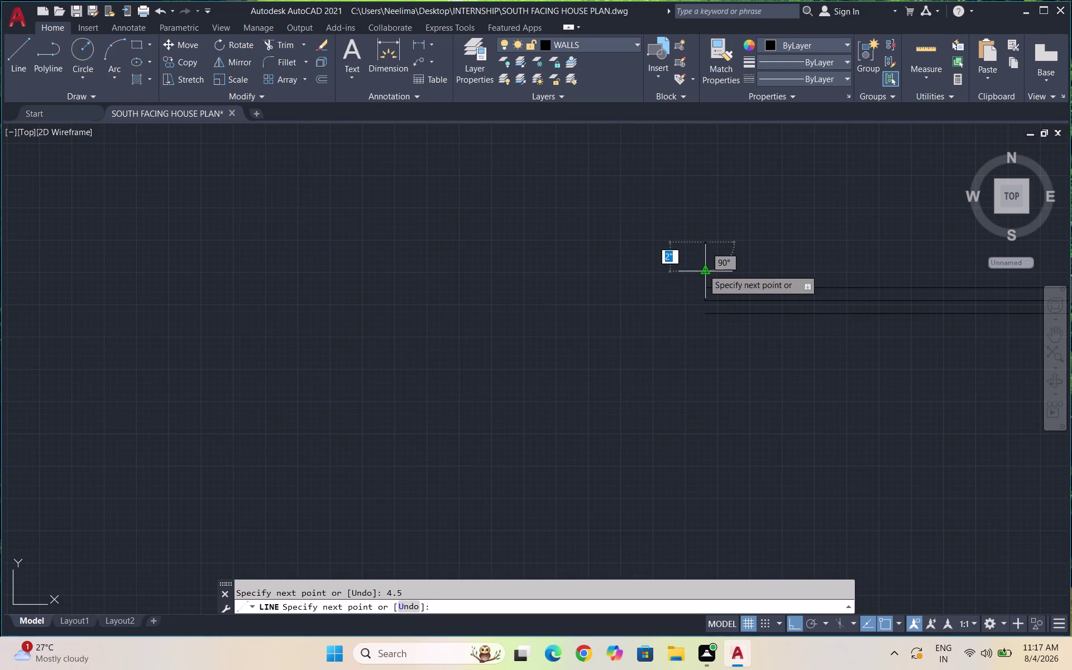
text(9")
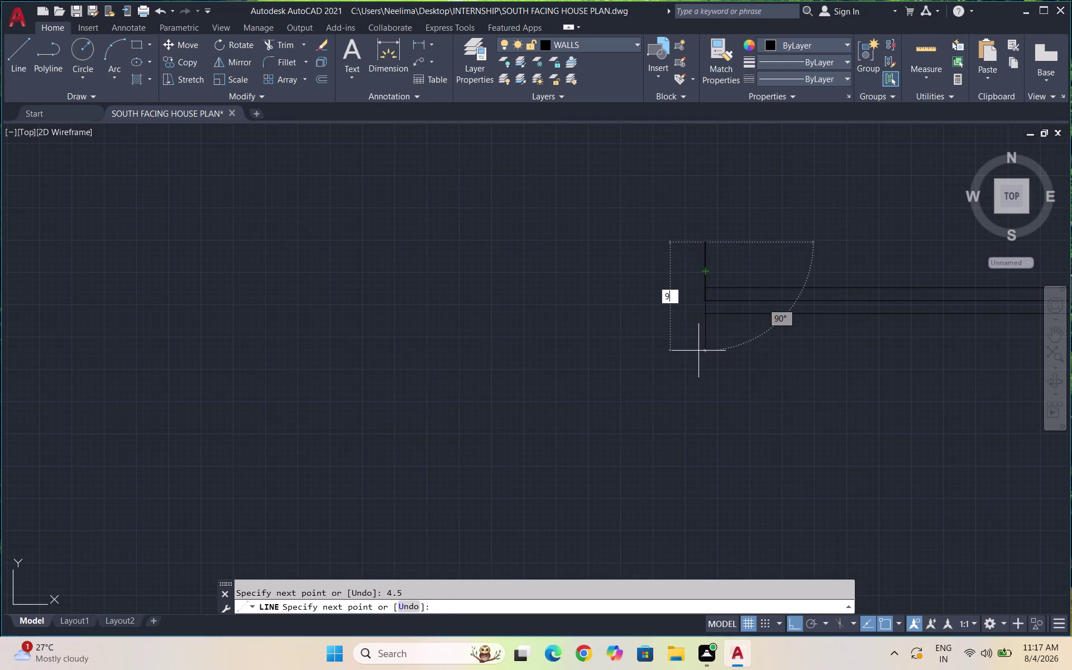
key(Return)
key(Return)
Copy the end line to the right end of the parallel lines.
scroll(up, 3)
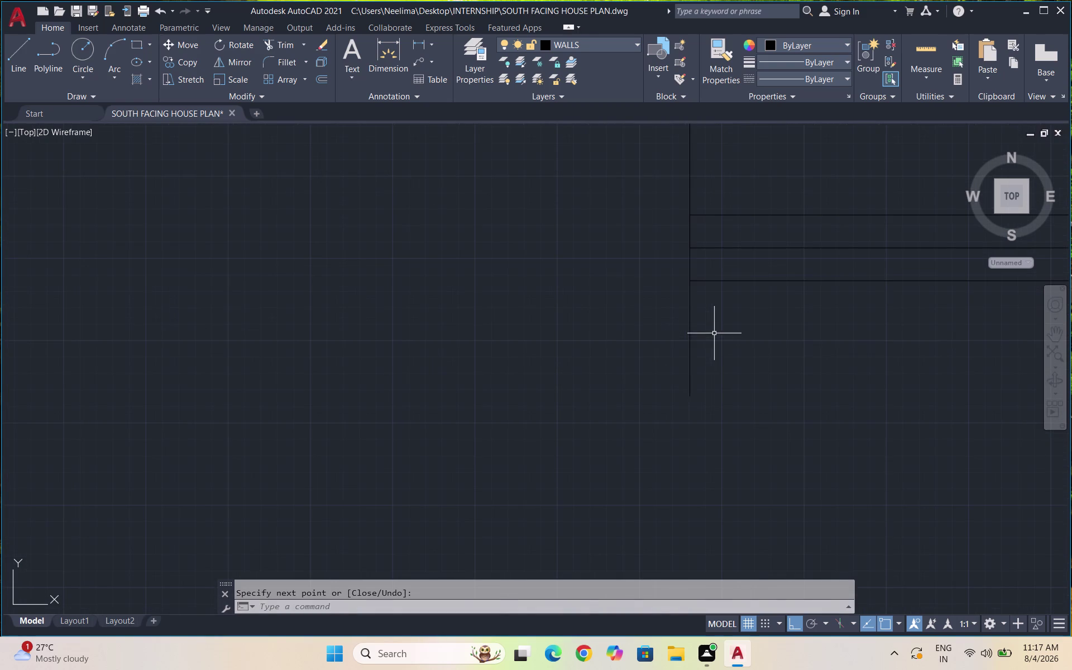
drag(714, 333, 680, 333)
click(626, 333)
text(CO)
key(Return)
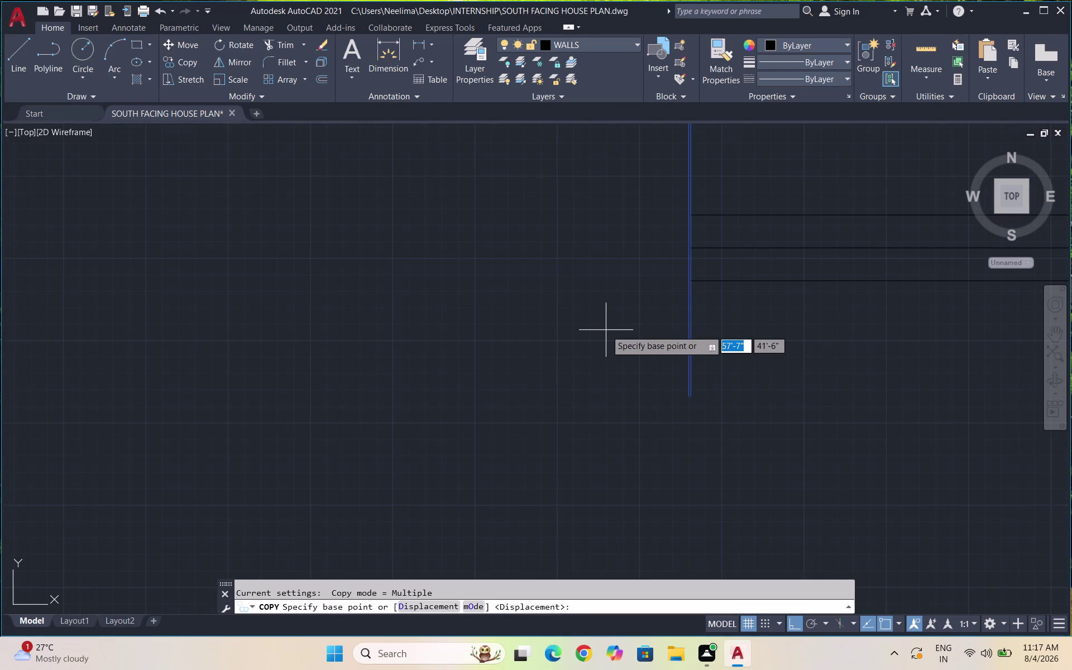
click(691, 282)
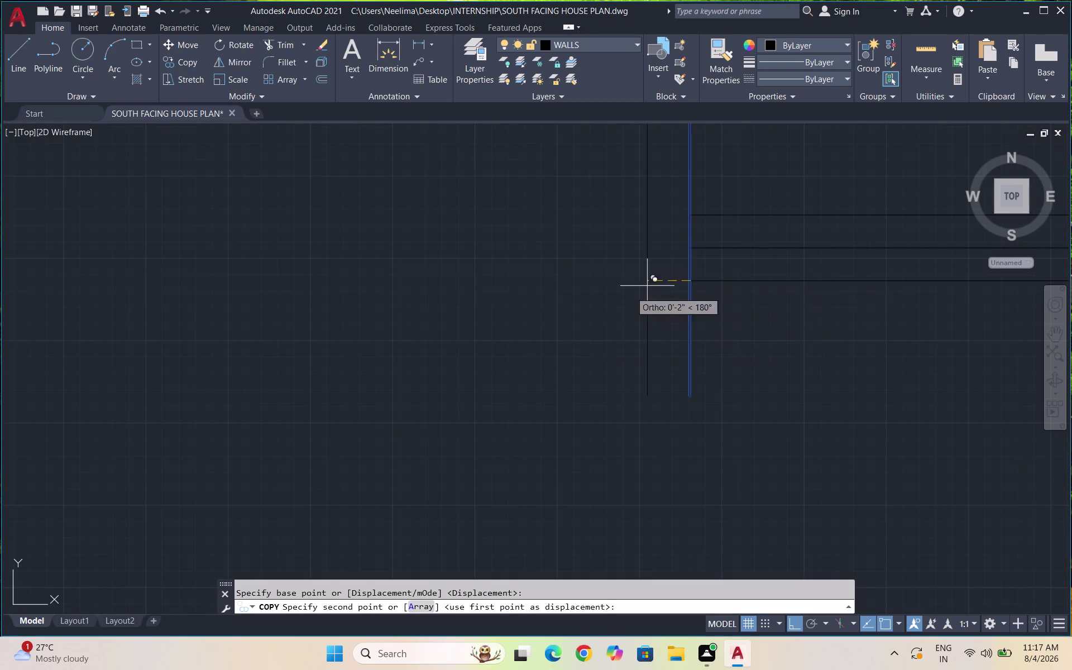
scroll(down, 3)
scroll(up, 3)
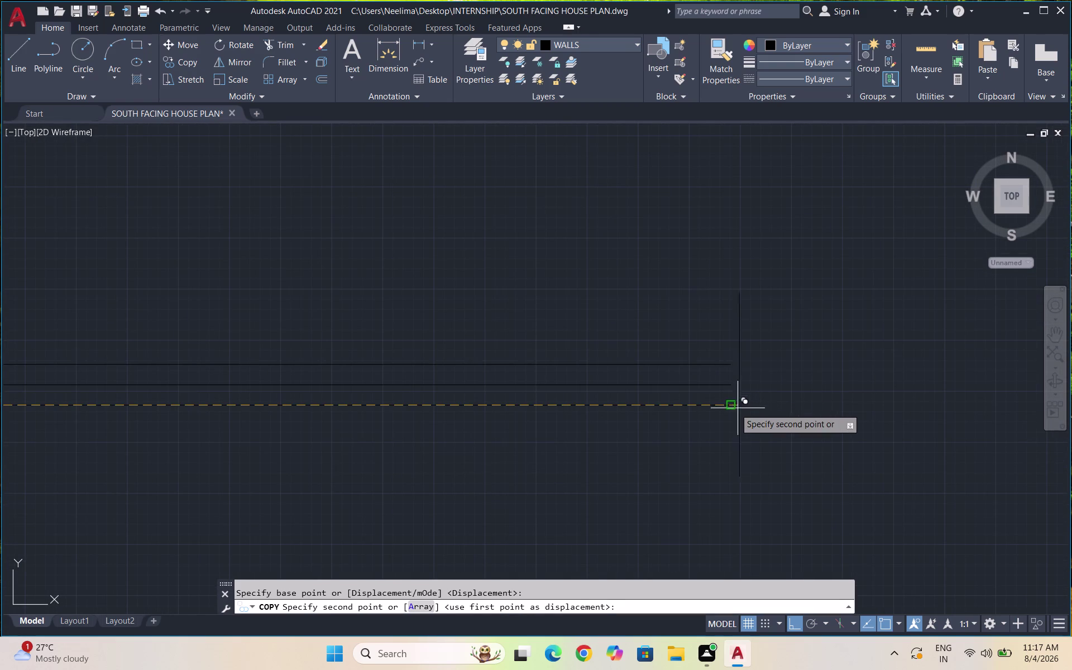
click(733, 405)
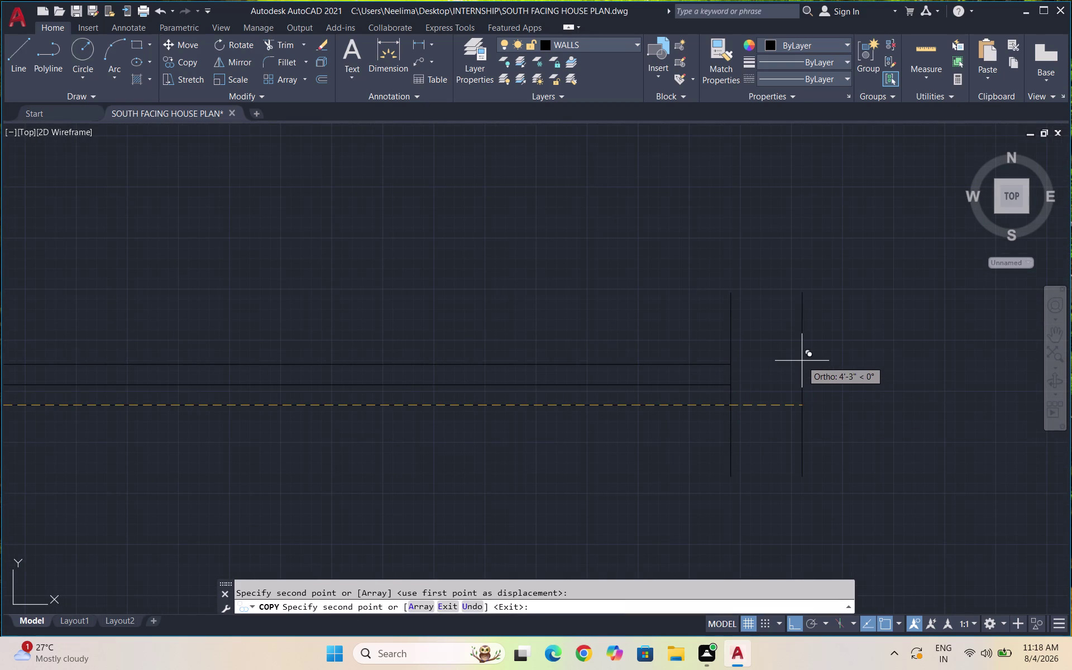
key(Escape)
scroll(down, 3)
scroll(down, 3)
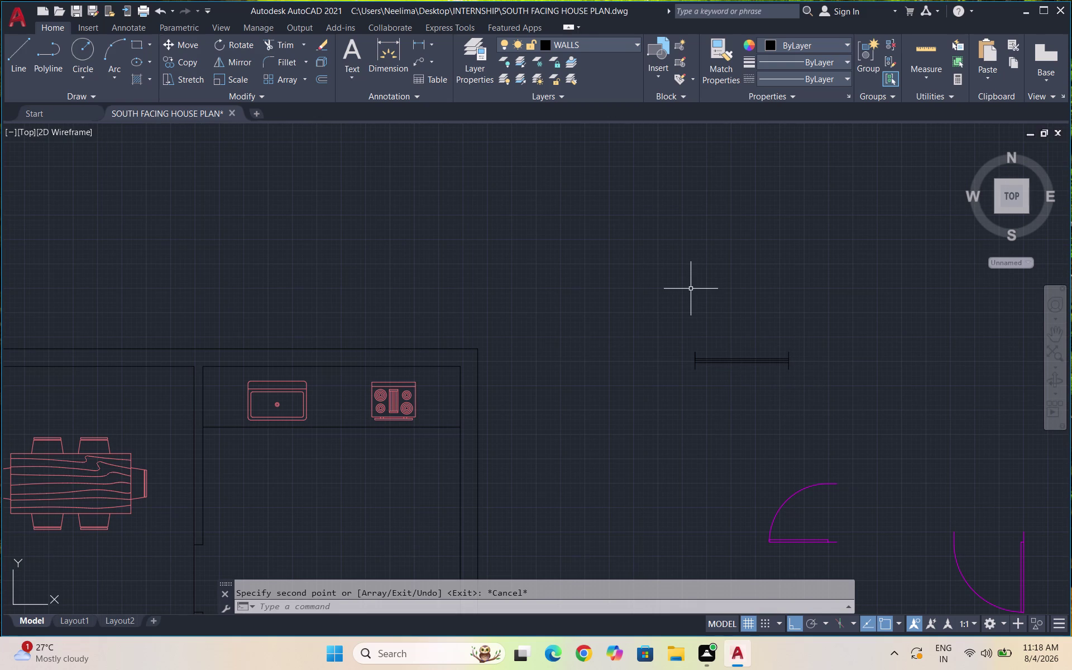
Draw a 5-foot line along the wall for the window.
key(l)
key(Return)
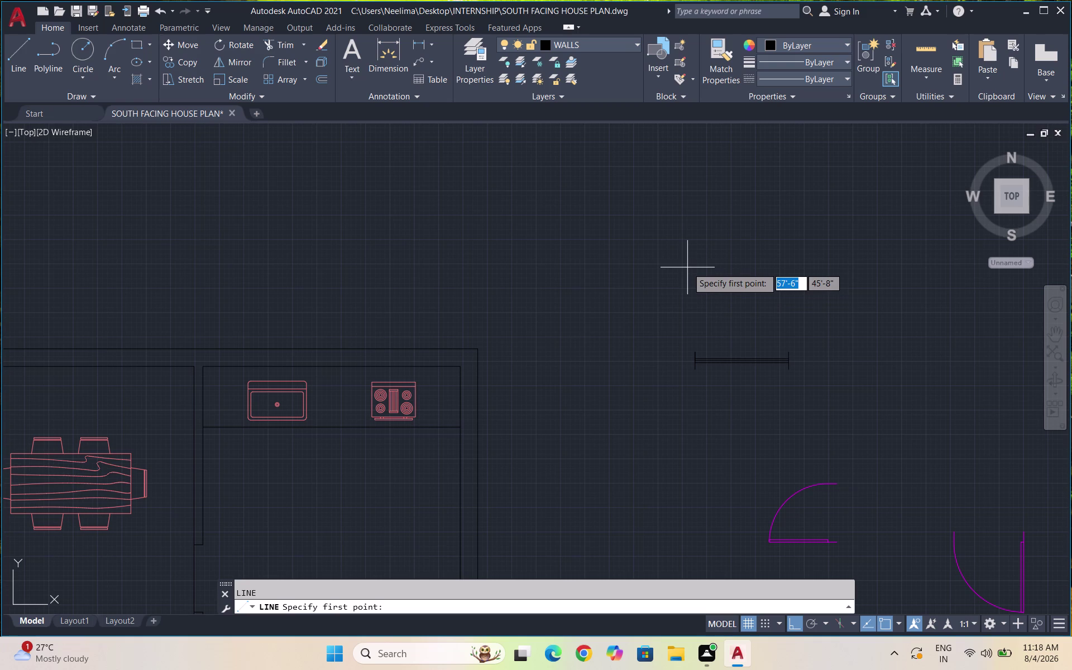
click(693, 287)
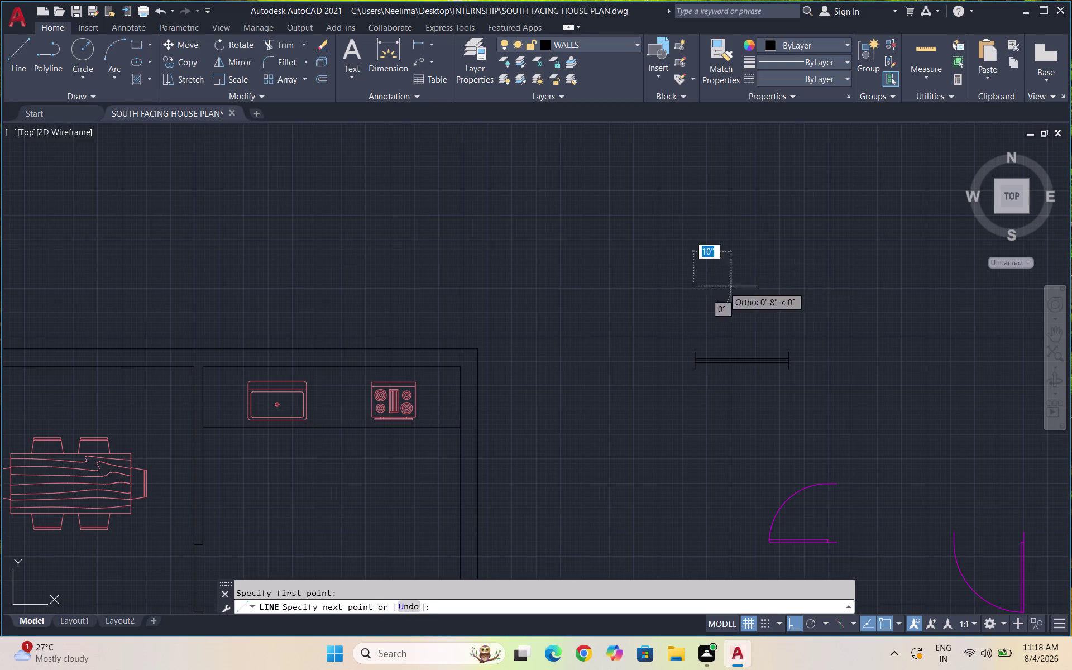
text(5')
key(Return)
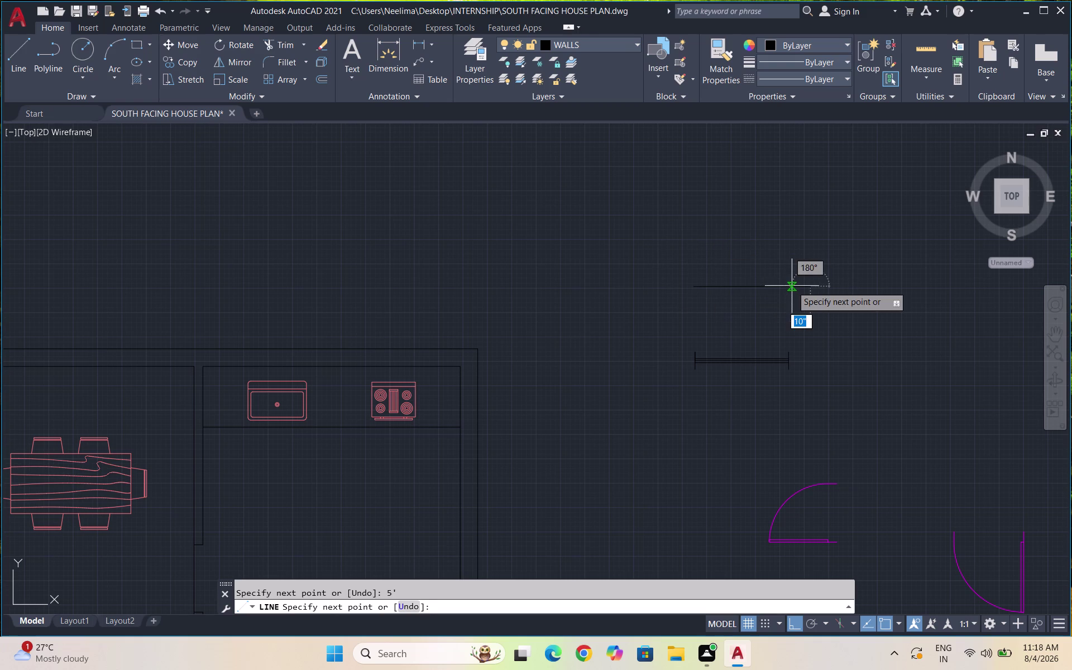
key(Return)
Offset the 5-foot line by 1 inch to create the window's parallel lines.
scroll(up, 3)
drag(790, 327, 744, 293)
click(669, 241)
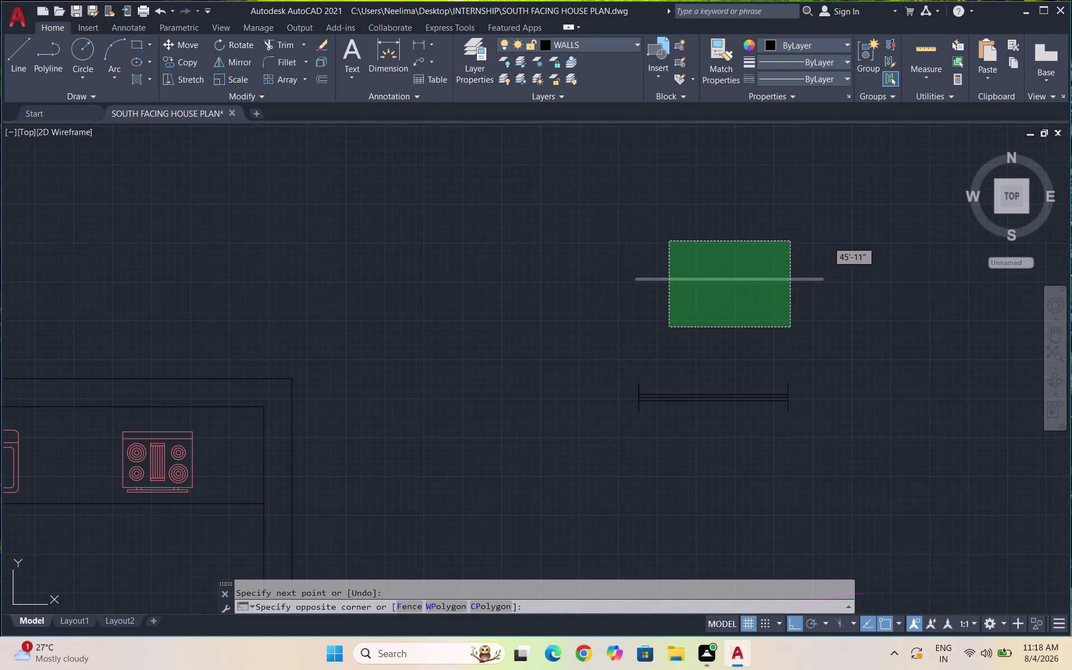
key(o)
key(Return)
text(1")
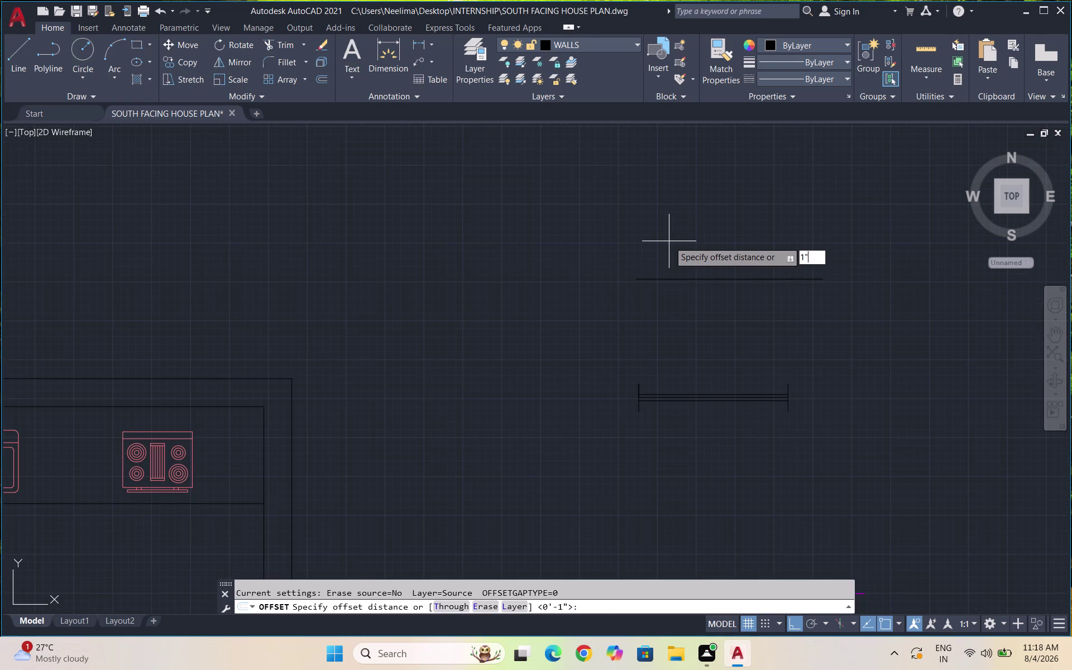
key(Return)
click(683, 276)
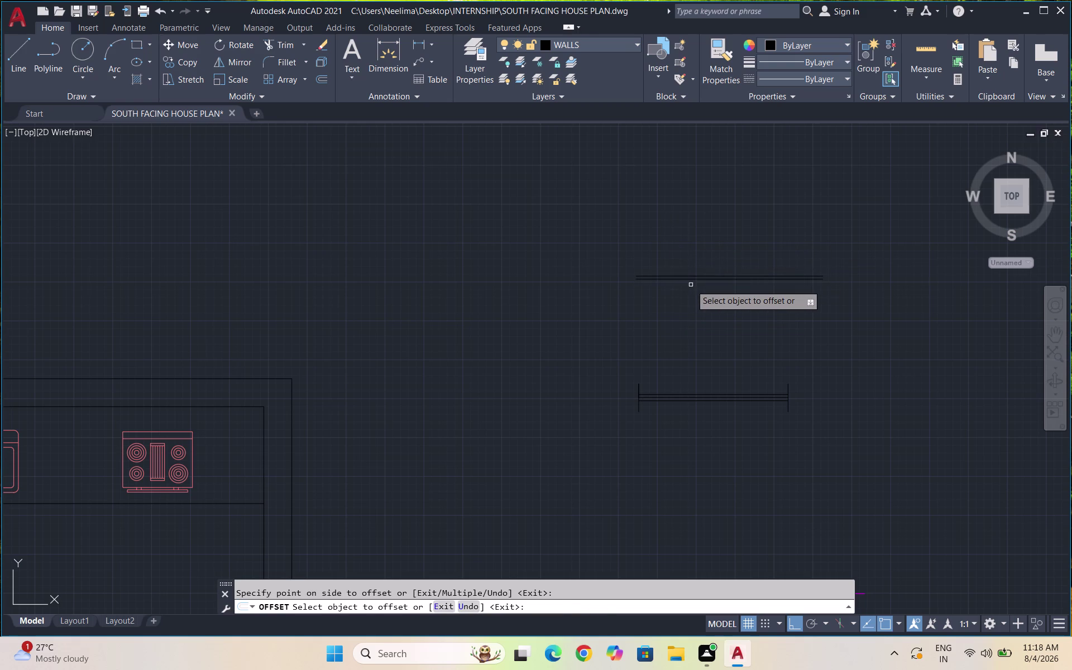
click(689, 279)
click(692, 291)
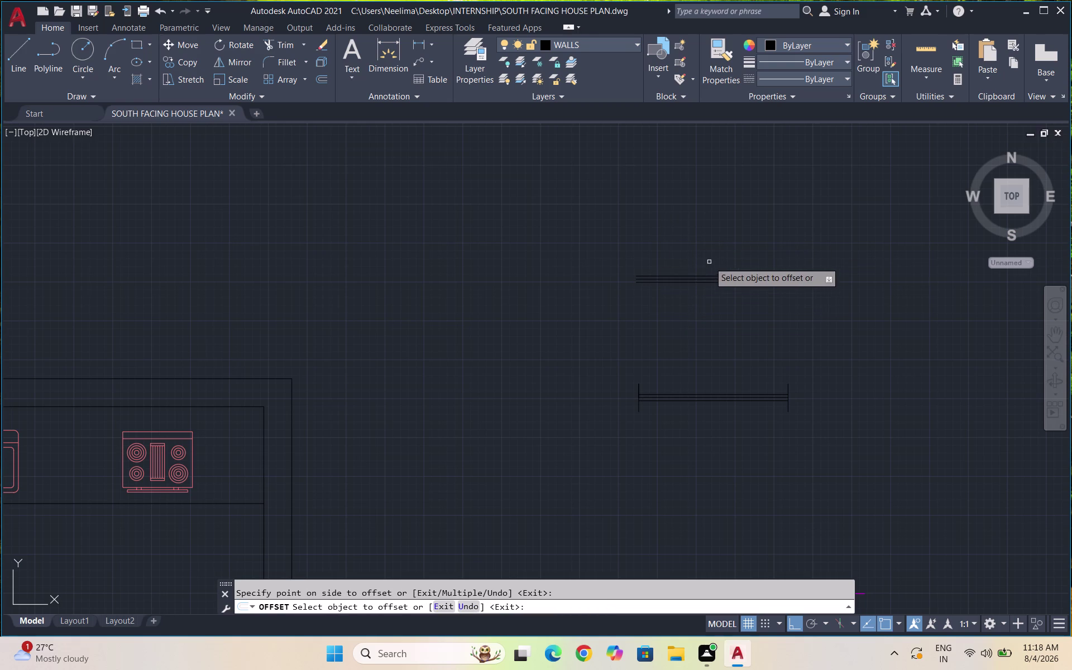
key(Escape)
Draw the end cross line at the wall corner with lengths 4.5 and 9.
key(l)
key(Return)
scroll(up, 3)
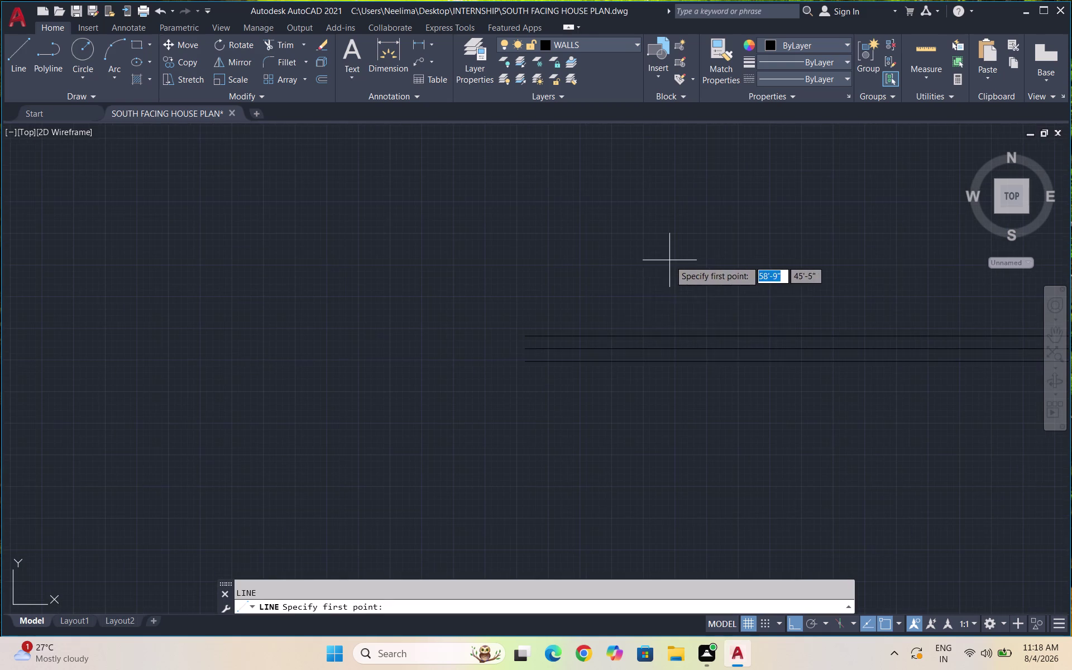
click(528, 351)
text(4)
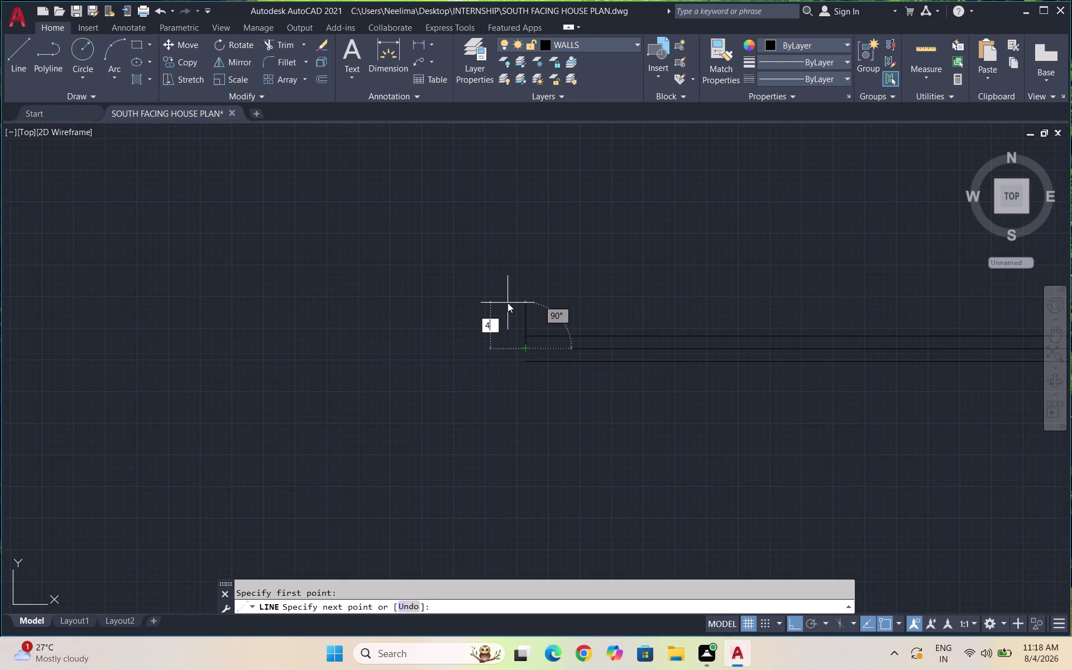
text(.5)
key(Return)
key(9)
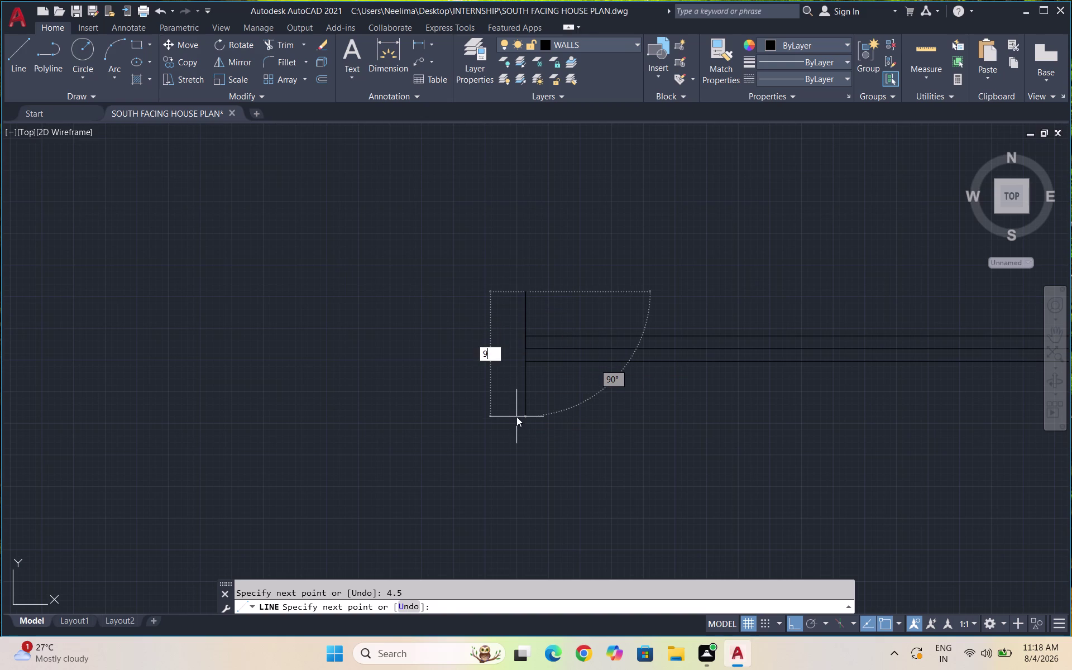
key(Return)
key(Return)
drag(541, 394, 489, 393)
click(481, 393)
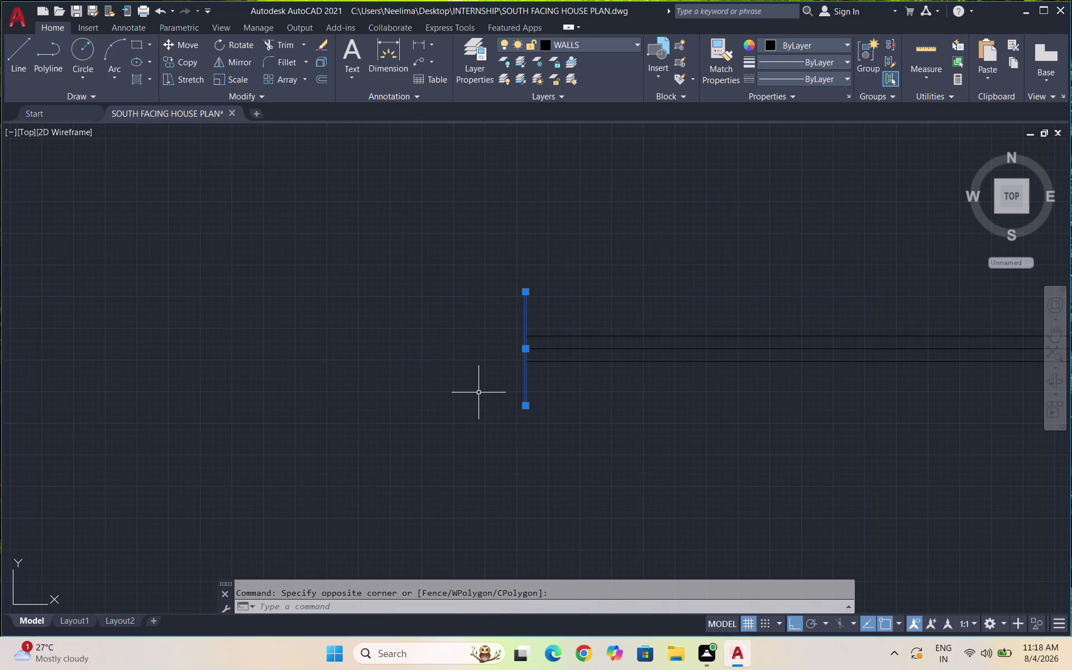
Copy the end line 5 feet along the window, then select the window lines.
text(CO)
key(Return)
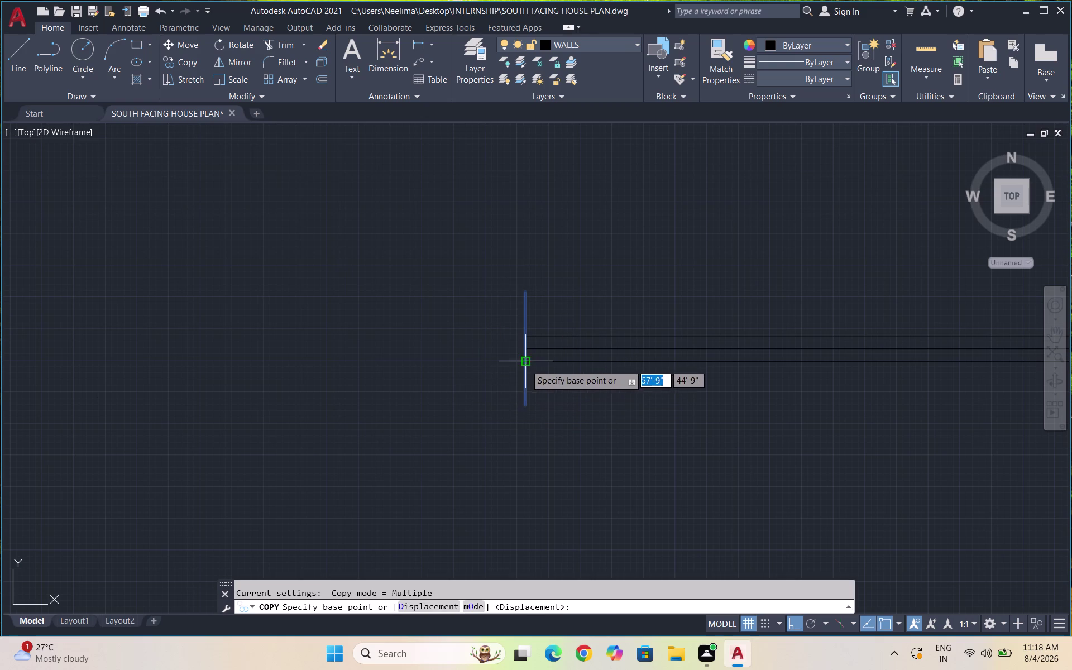
click(526, 364)
scroll(down, 3)
scroll(up, 3)
scroll(up, 3)
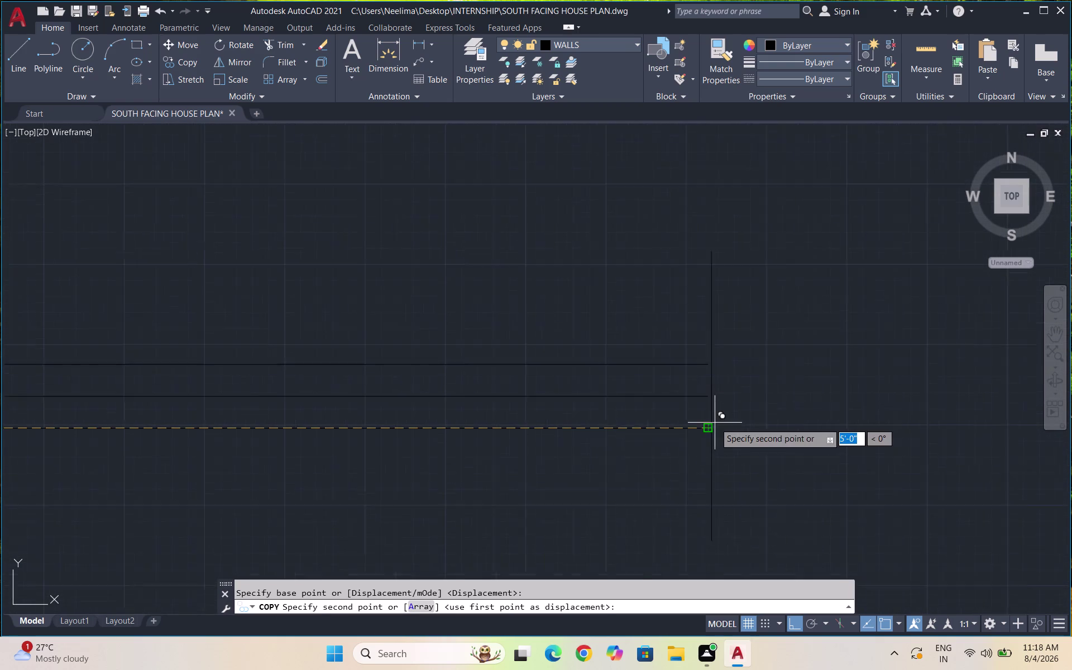
scroll(up, 3)
click(699, 432)
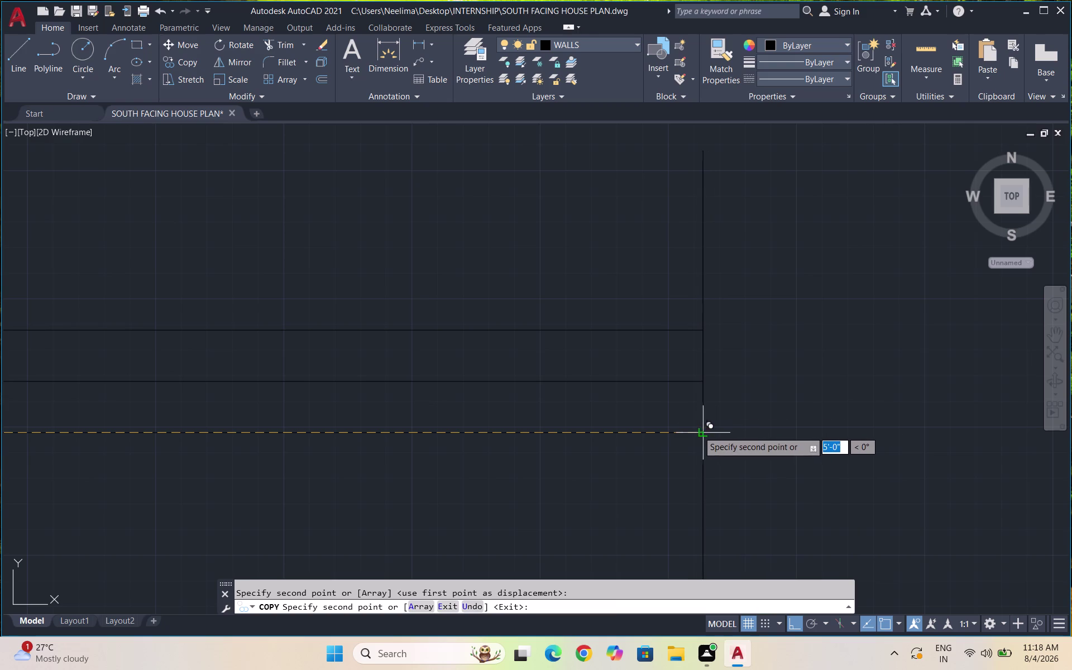
scroll(down, 3)
key(Escape)
scroll(down, 3)
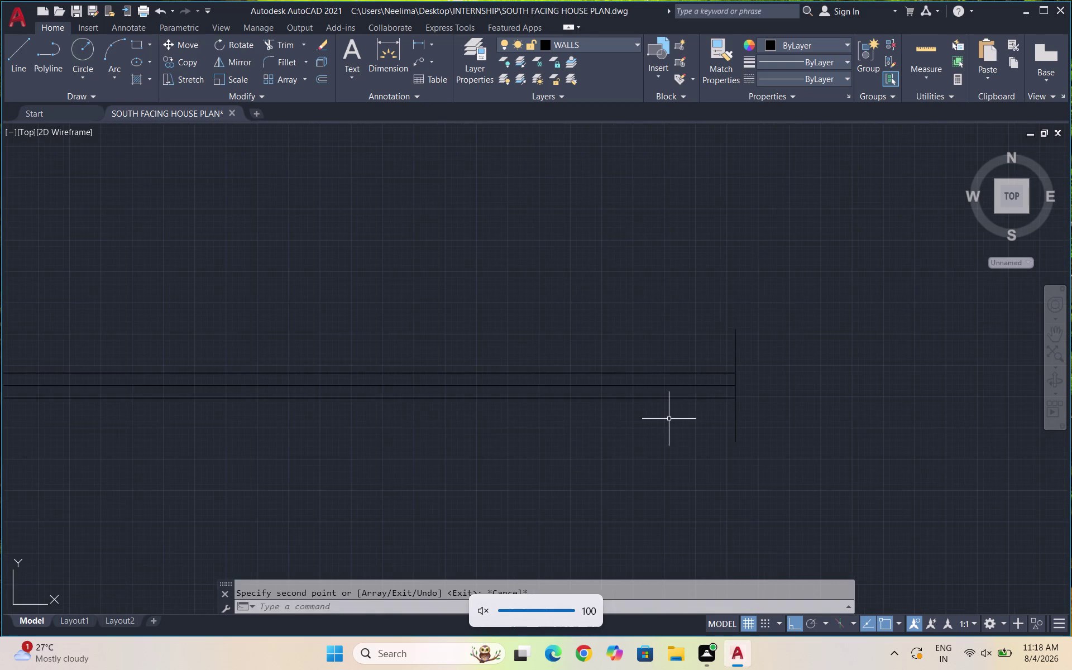
scroll(down, 3)
drag(714, 439, 505, 443)
drag(284, 368, 297, 363)
Copy the window symbol to a spot above the original.
text(C)
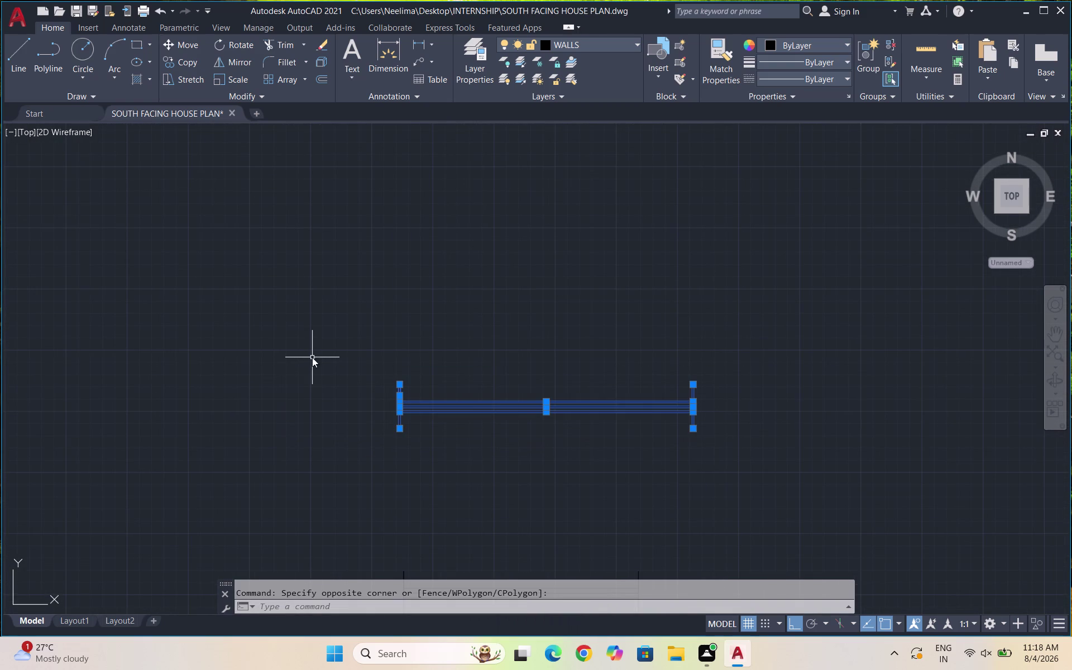
text(O)
key(Return)
drag(510, 404, 511, 398)
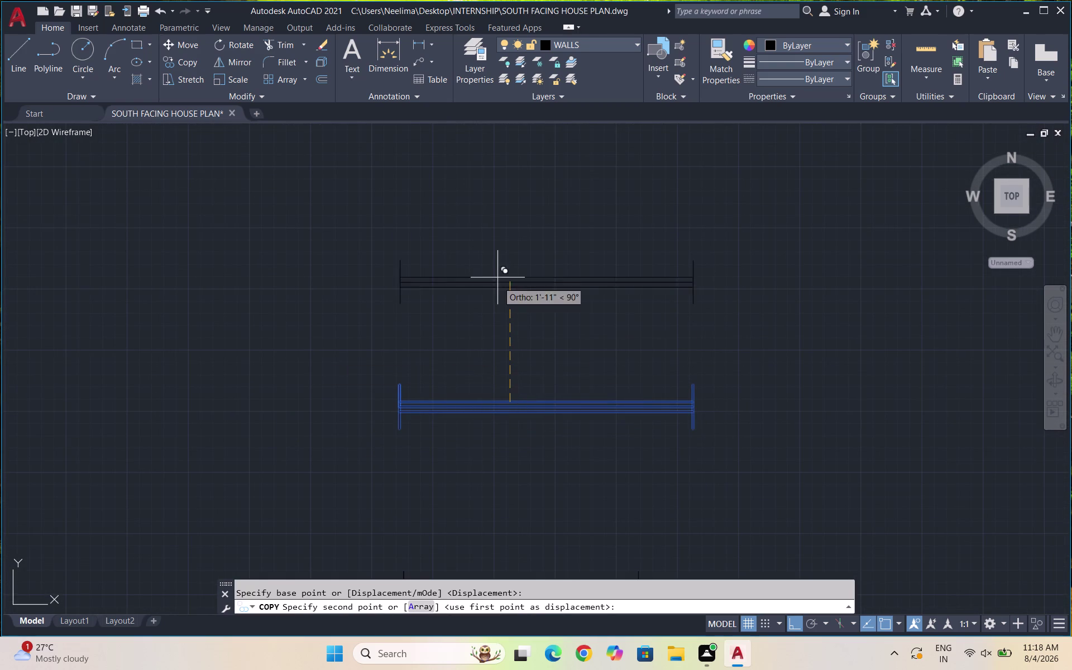
click(511, 182)
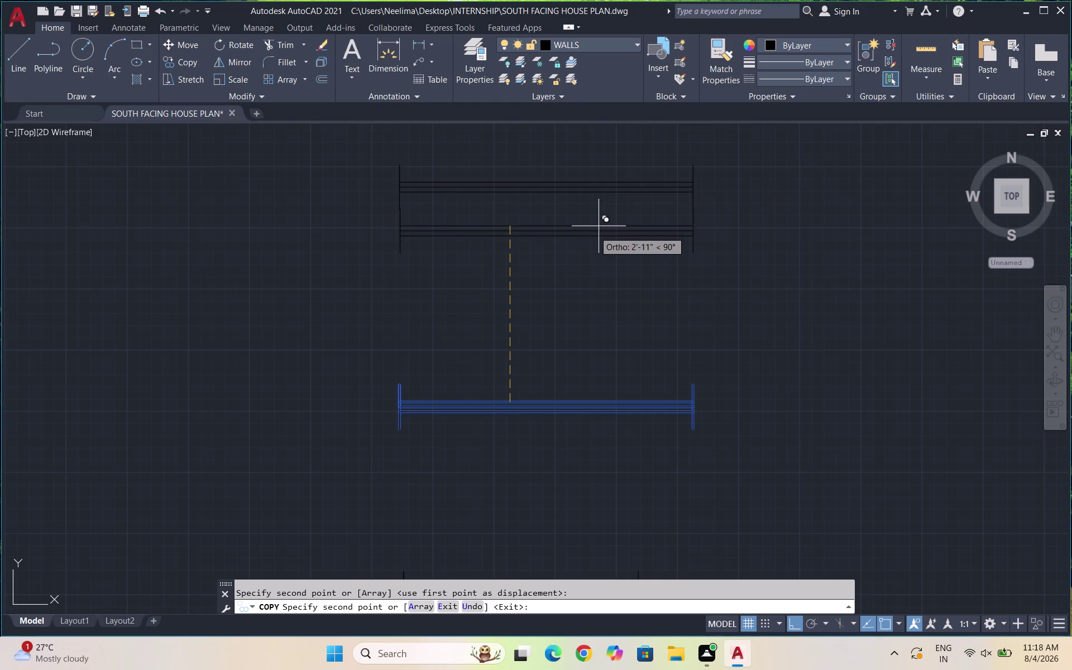
key(Escape)
Rotate the upper window copy 270° about its left end so it stands vertical.
drag(775, 228, 560, 191)
click(435, 181)
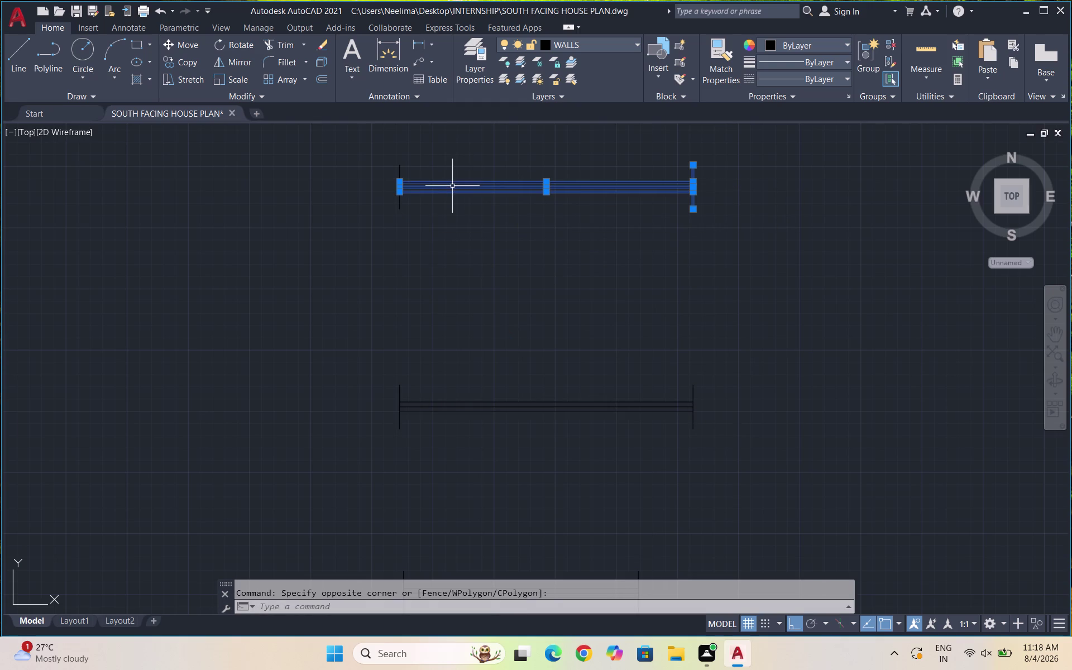
key(Escape)
drag(719, 249, 697, 221)
click(316, 152)
text(R)
text(O)
key(Return)
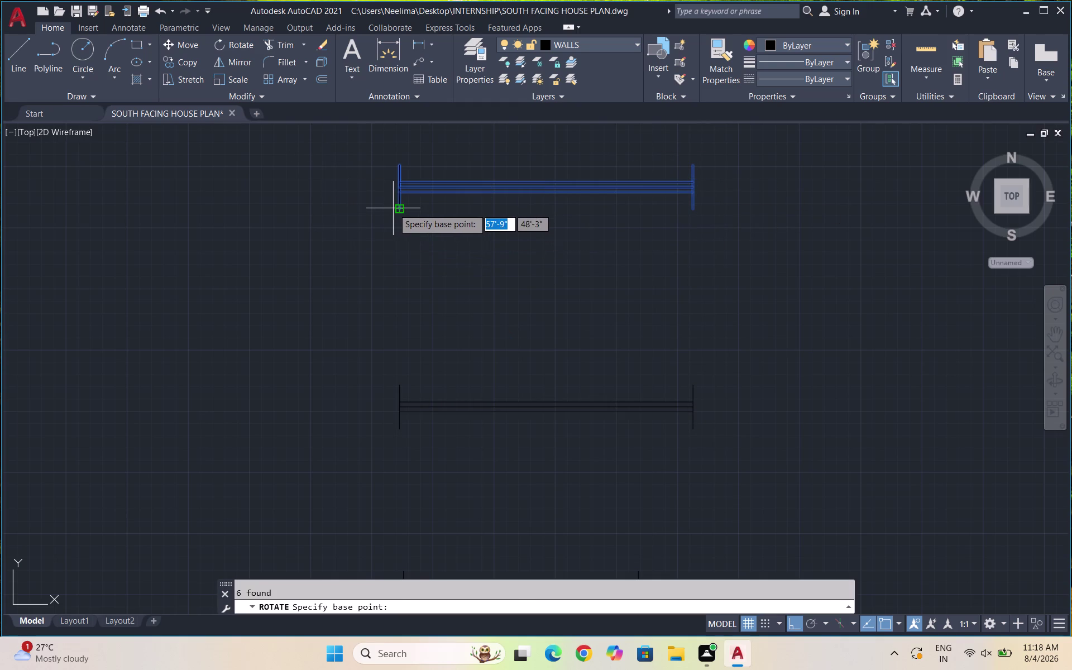
click(393, 207)
click(398, 247)
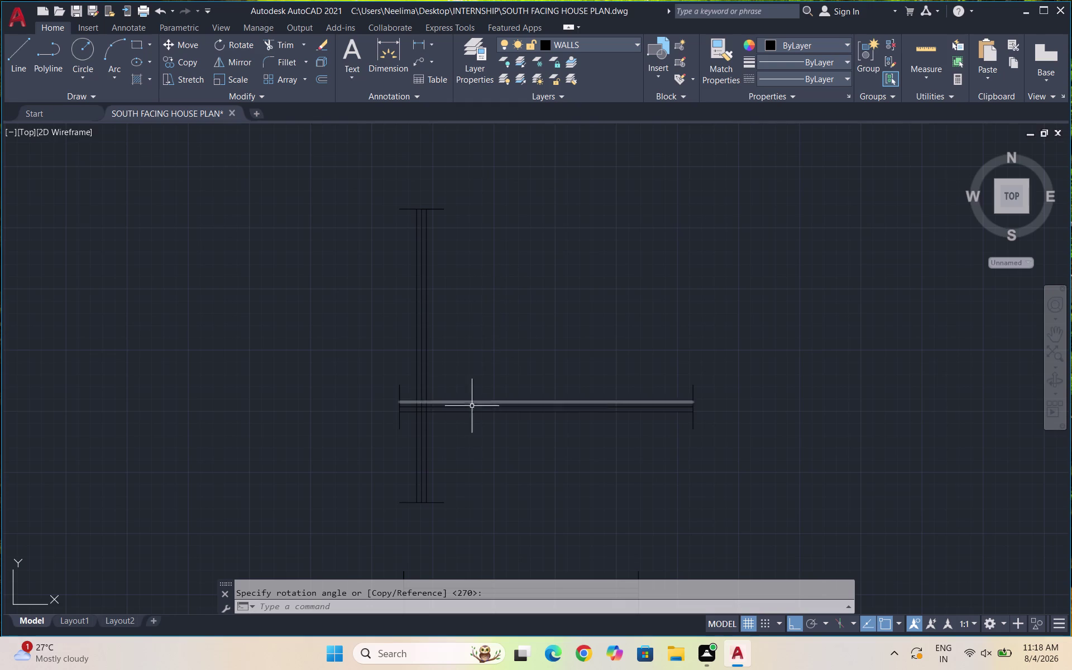
Move the vertical window 3'-6" to the left.
drag(468, 518, 453, 513)
click(373, 476)
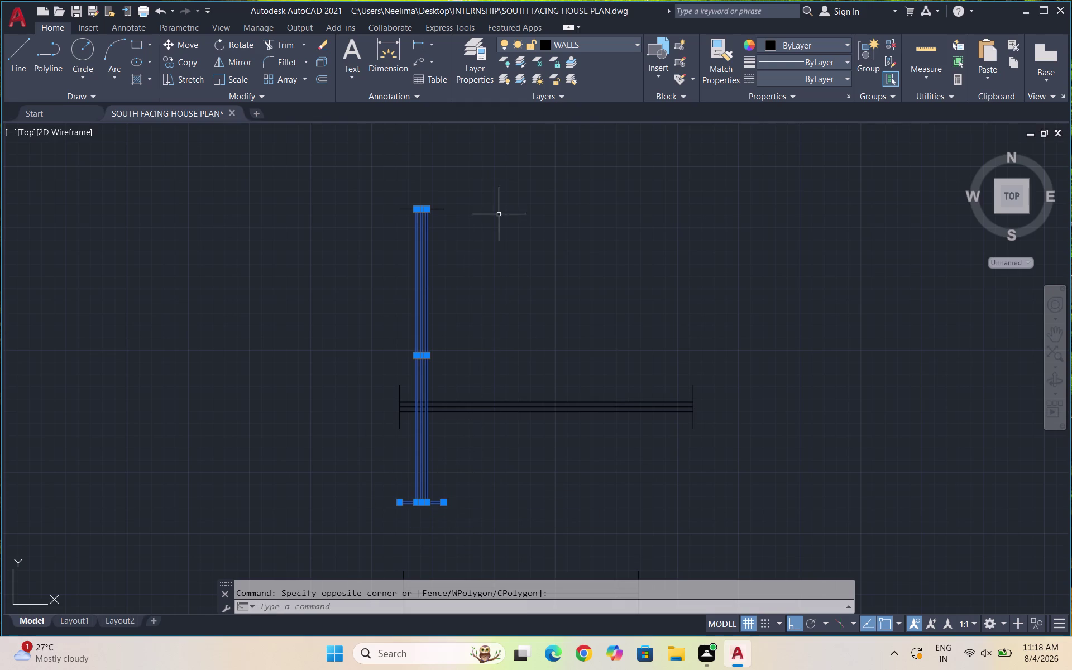
drag(476, 234, 422, 209)
click(366, 180)
key(m)
key(Return)
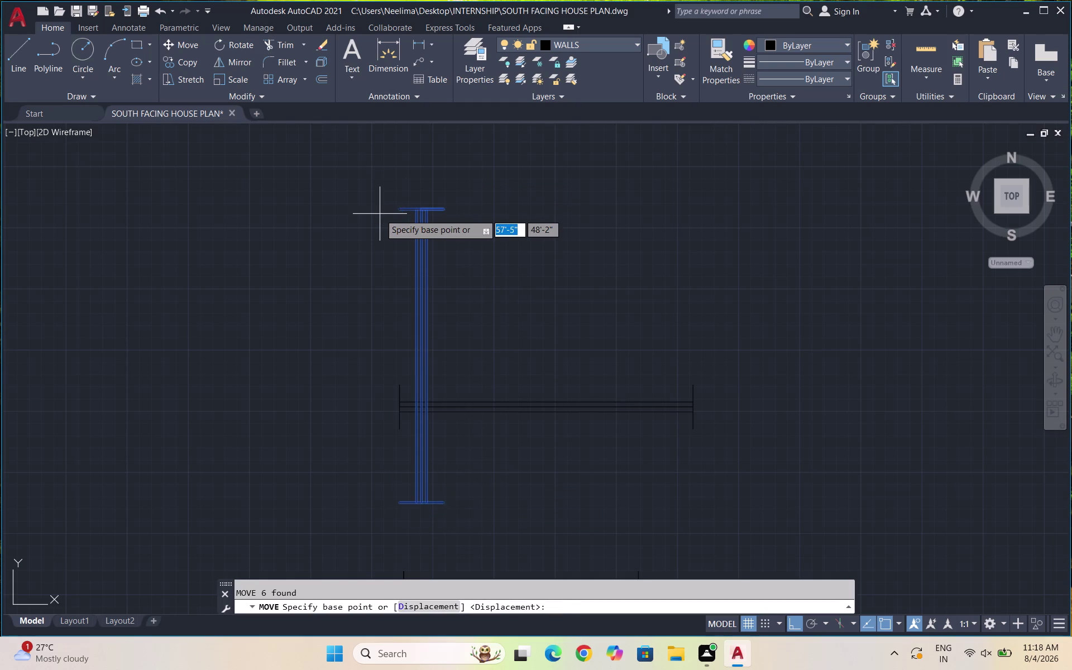
click(445, 238)
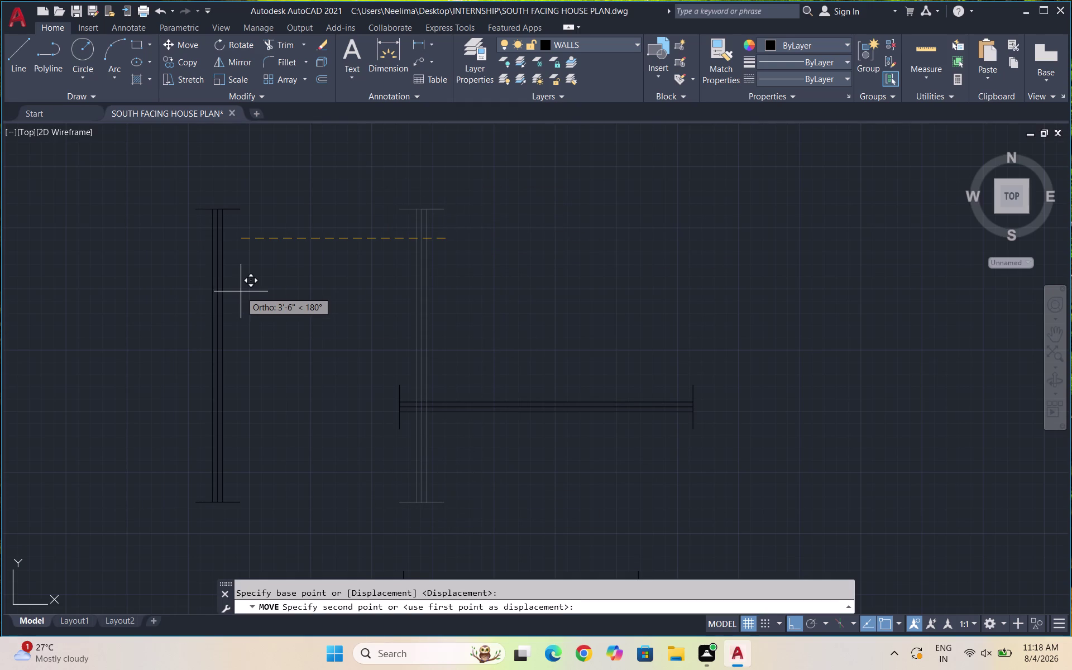
click(241, 292)
scroll(down, 3)
scroll(down, 3)
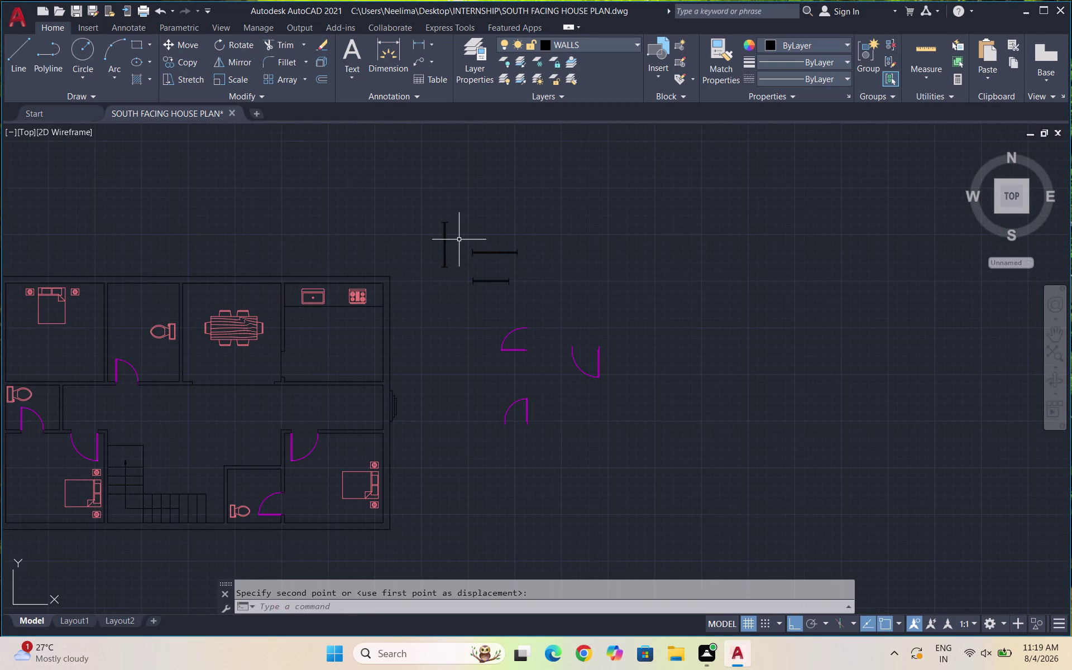
scroll(up, 3)
scroll(up, 3)
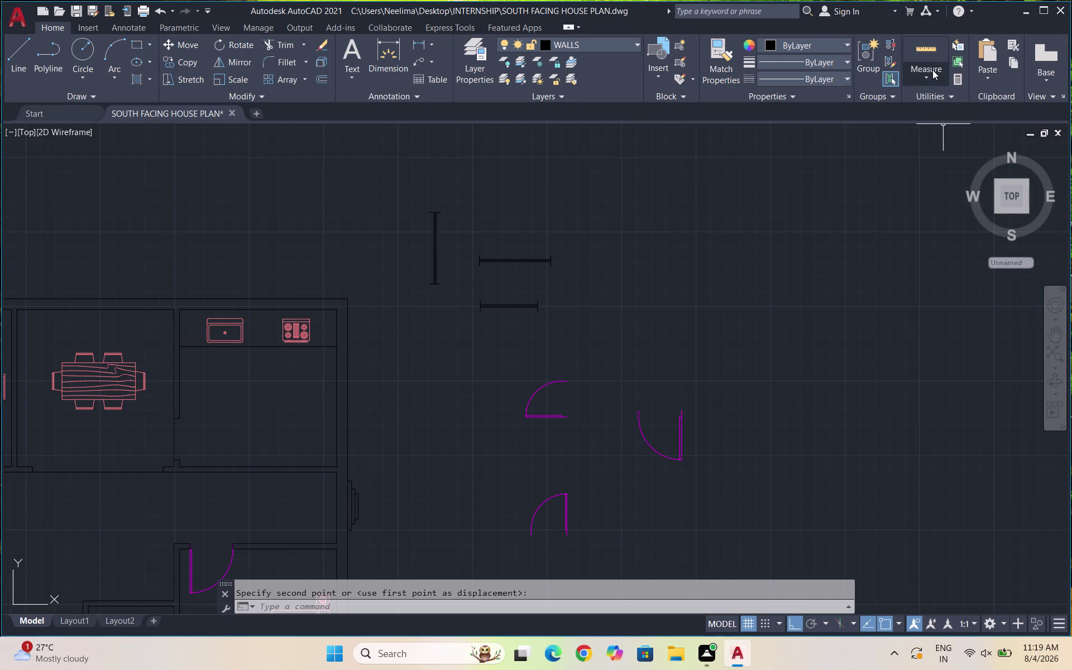
click(932, 74)
click(952, 128)
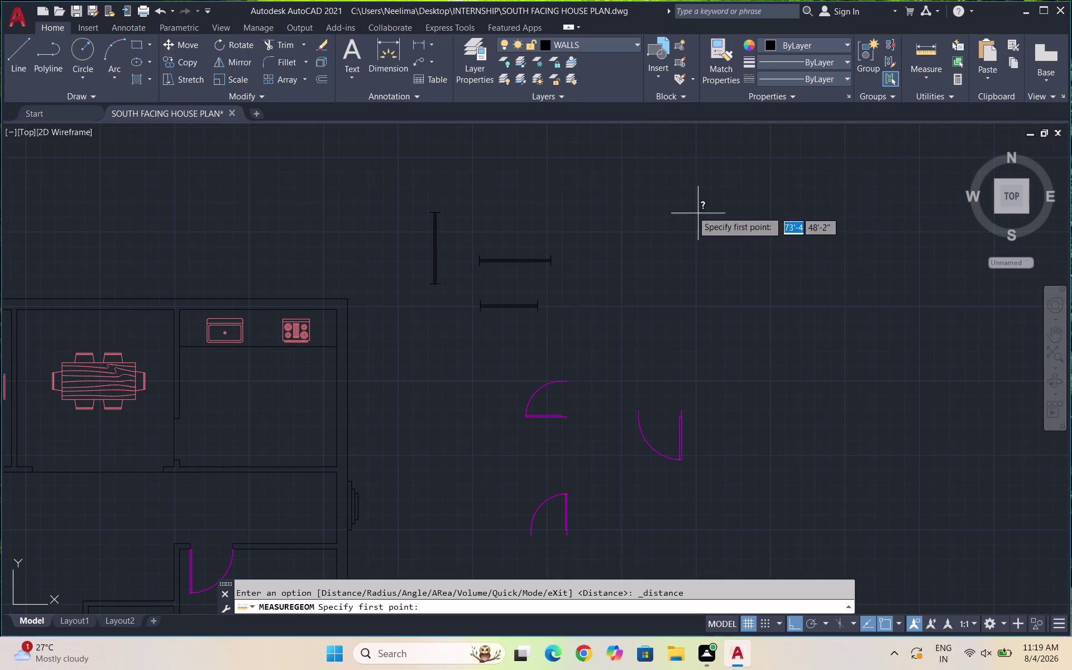
scroll(up, 3)
scroll(up, 3)
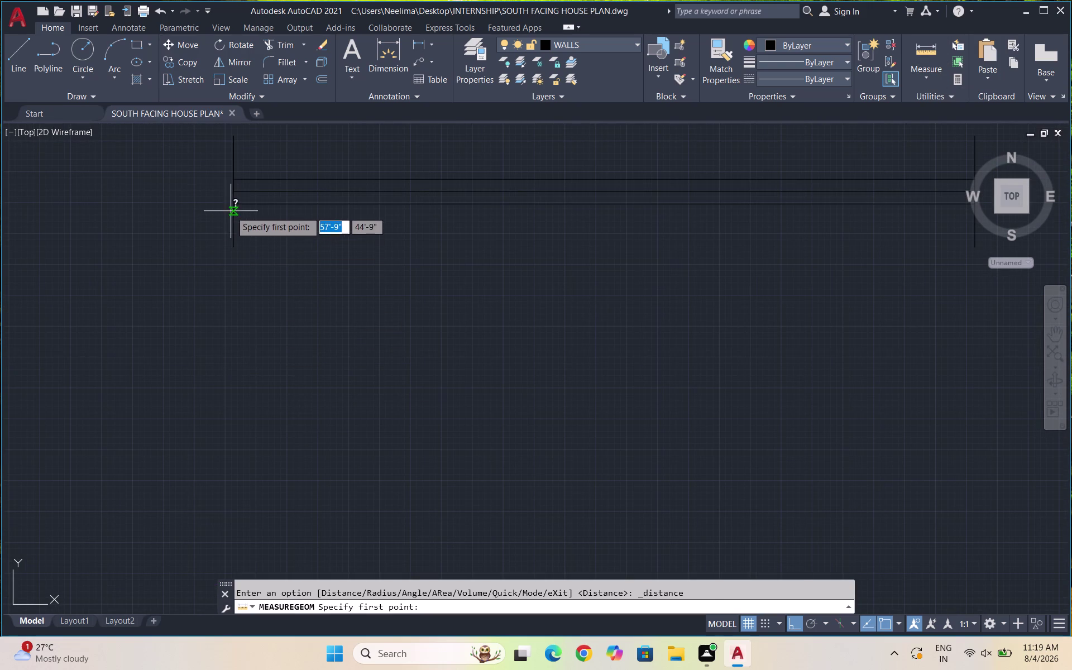
scroll(down, 3)
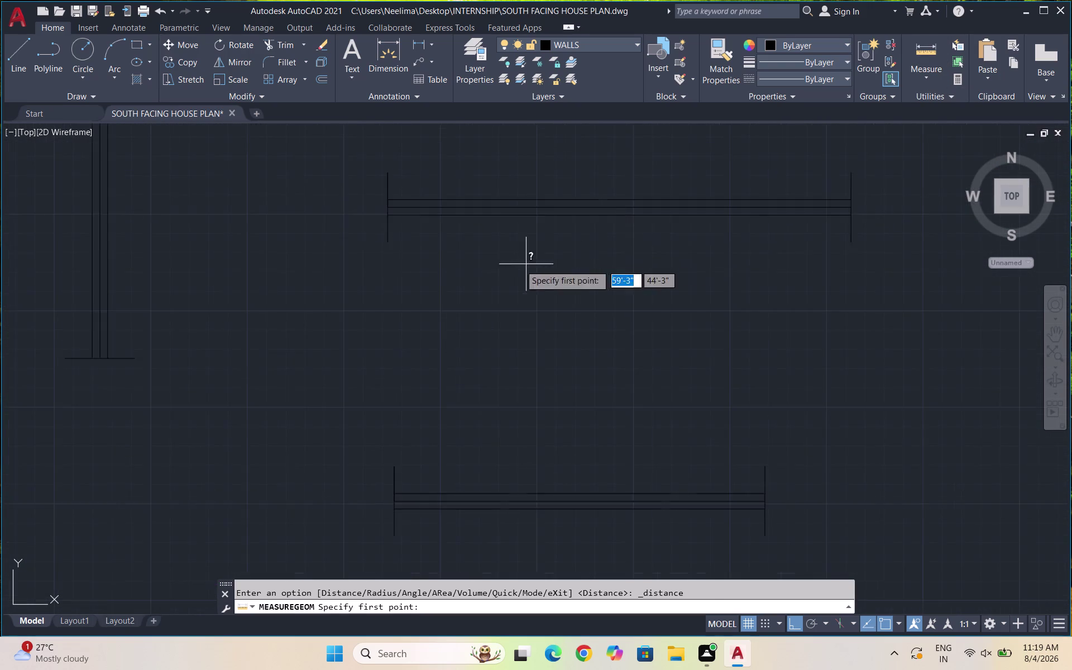
scroll(down, 3)
scroll(up, 3)
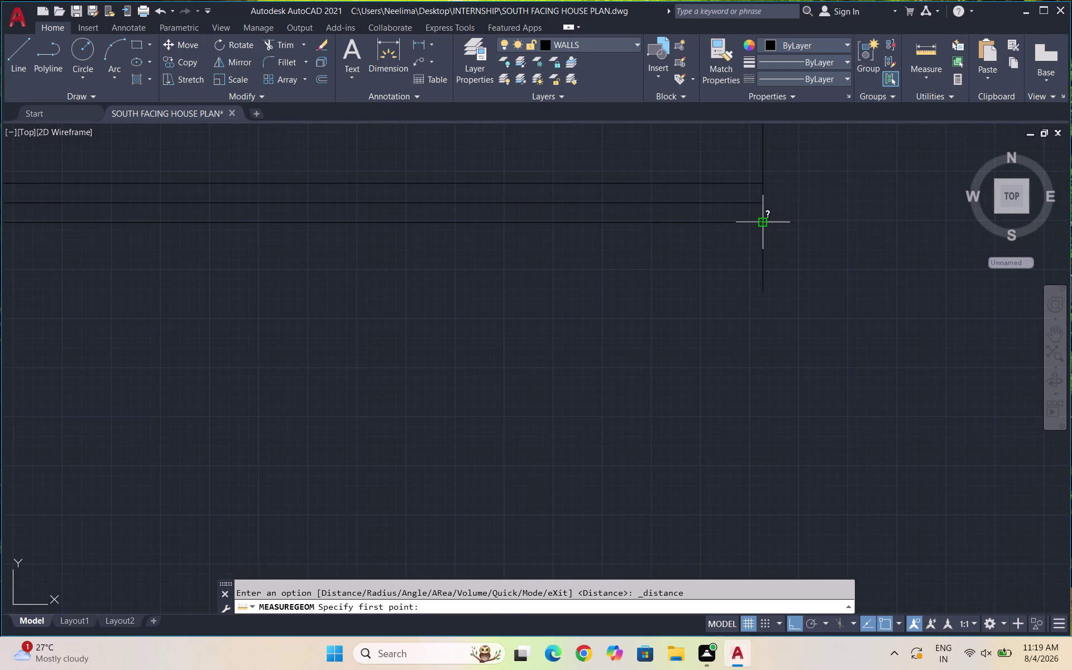
click(764, 222)
scroll(down, 3)
scroll(up, 3)
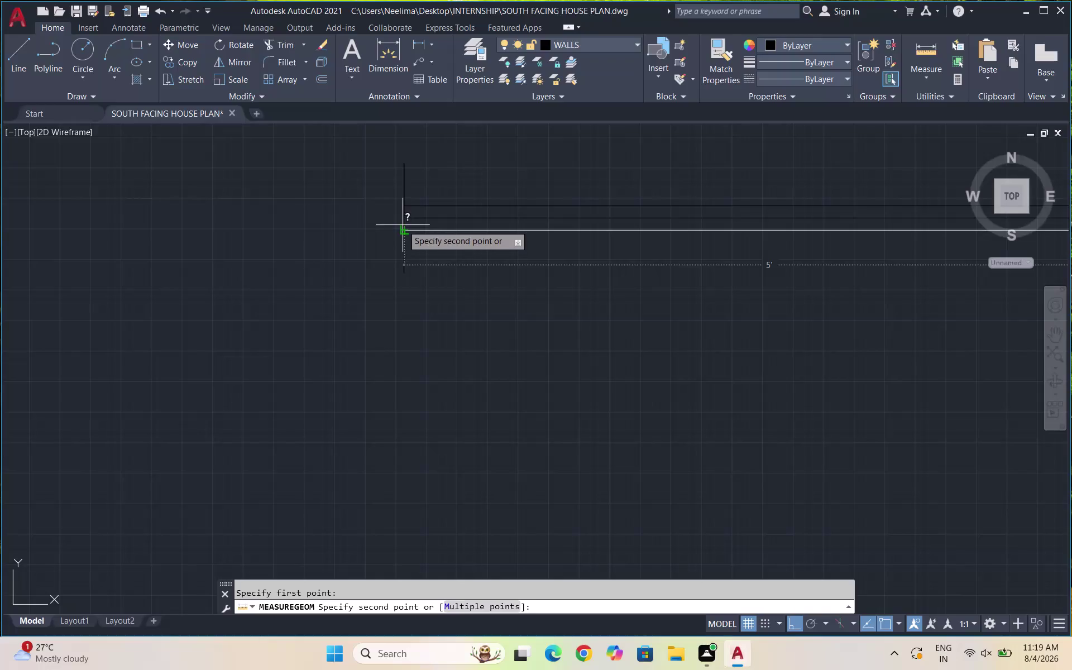
key(Escape)
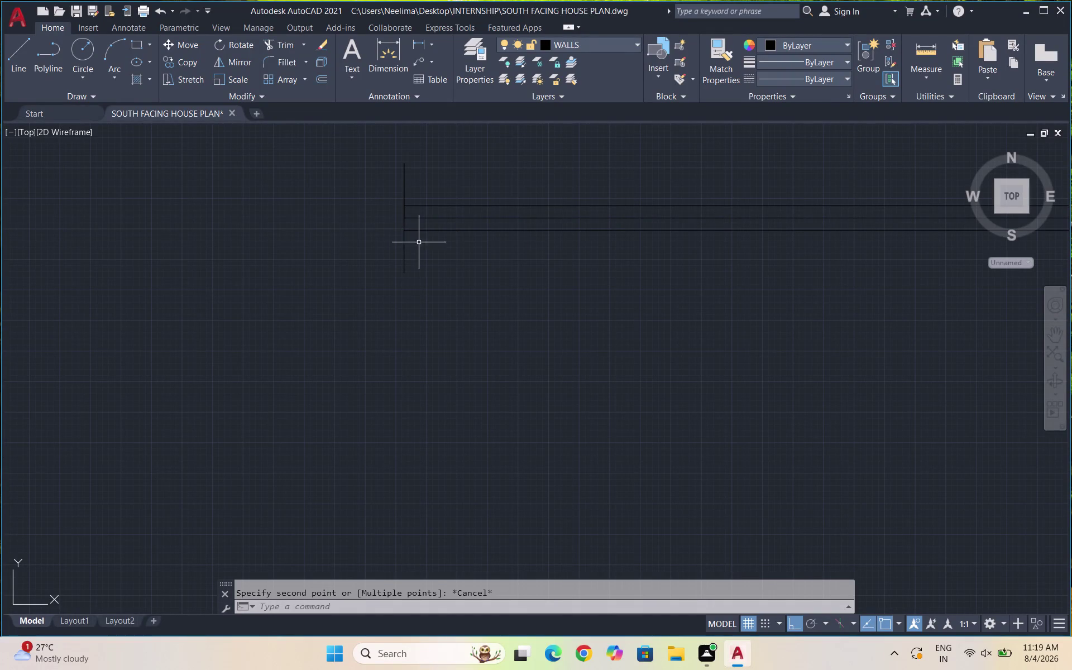
scroll(down, 3)
drag(259, 386, 228, 322)
key(Escape)
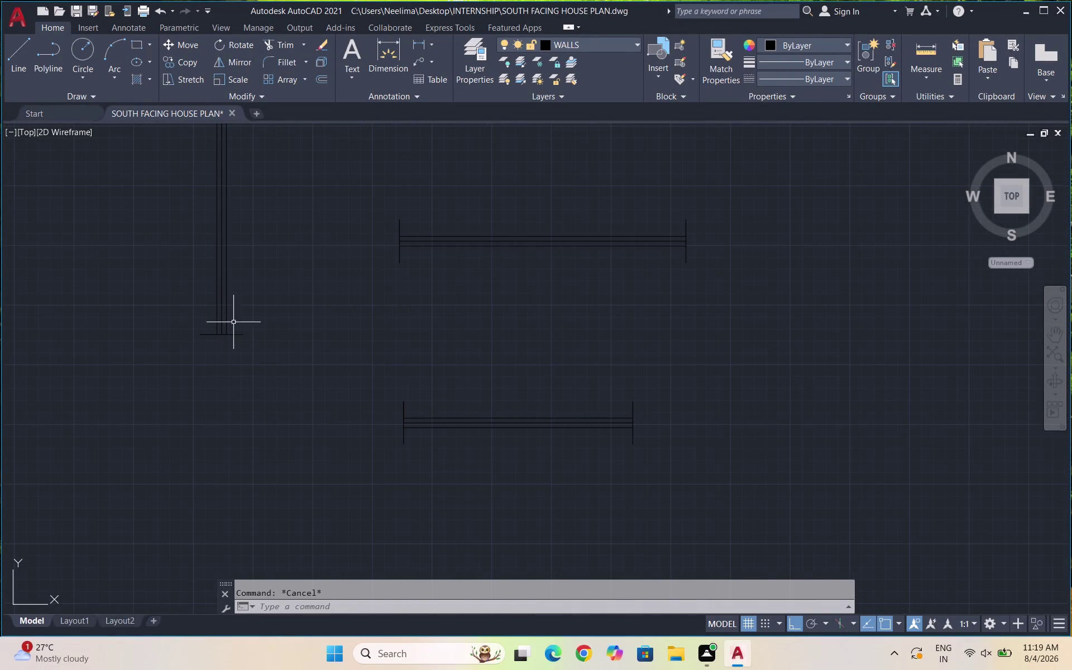
Erase the vertical window copy.
drag(292, 394, 285, 389)
scroll(down, 3)
click(161, 183)
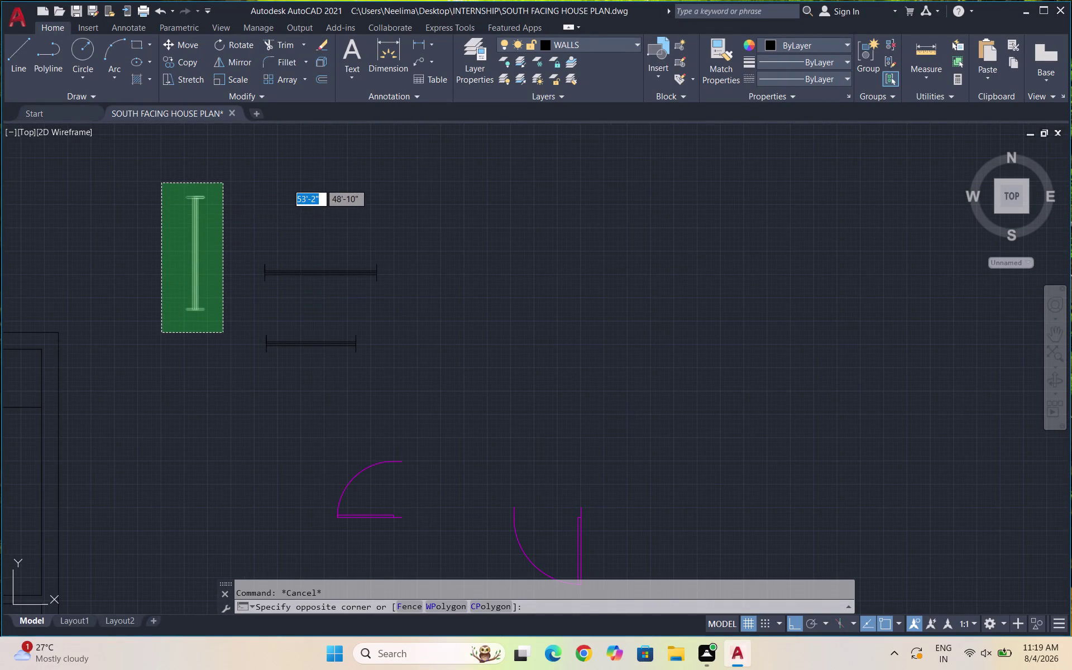
key(Delete)
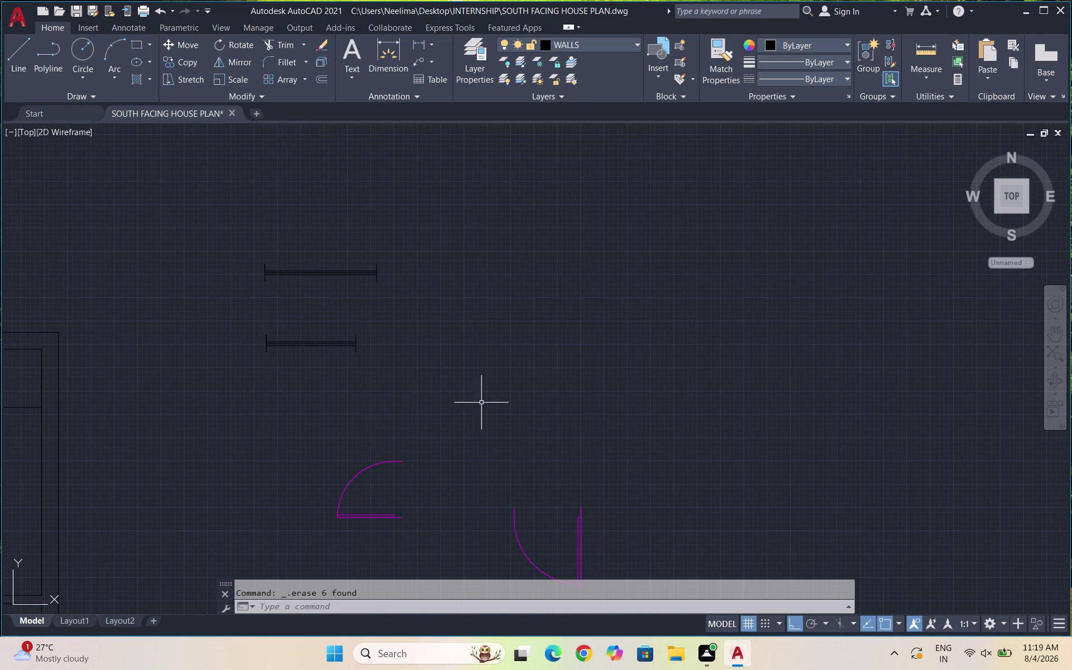
Copy the lower horizontal window about 9'-8" to the right.
drag(378, 381, 367, 378)
click(213, 302)
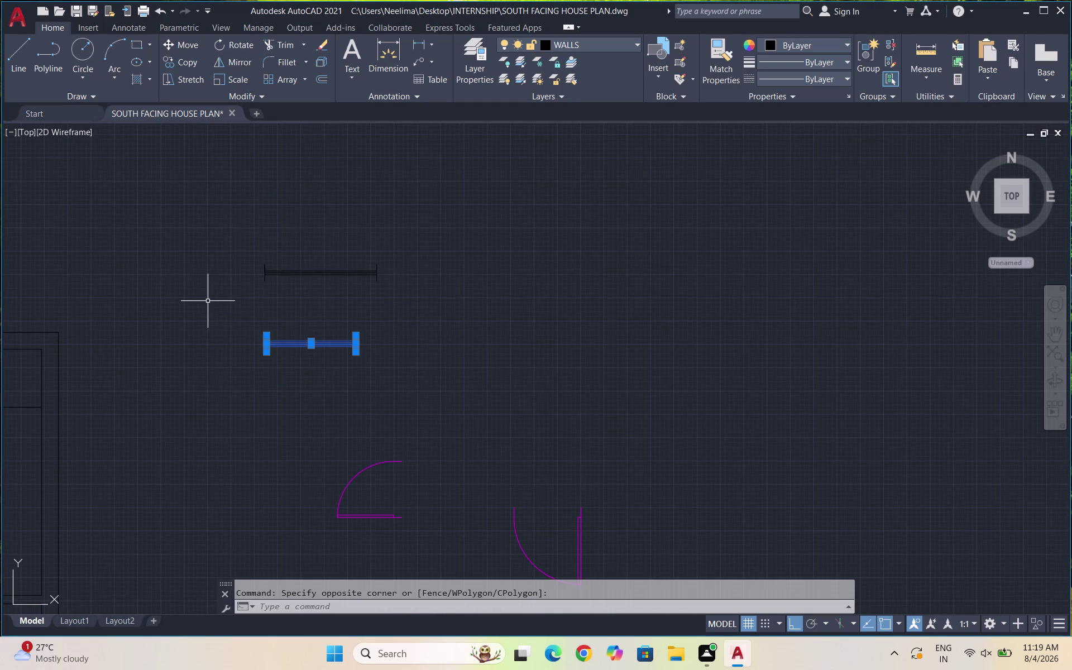
text(CO)
text(')
key(BackSpace)
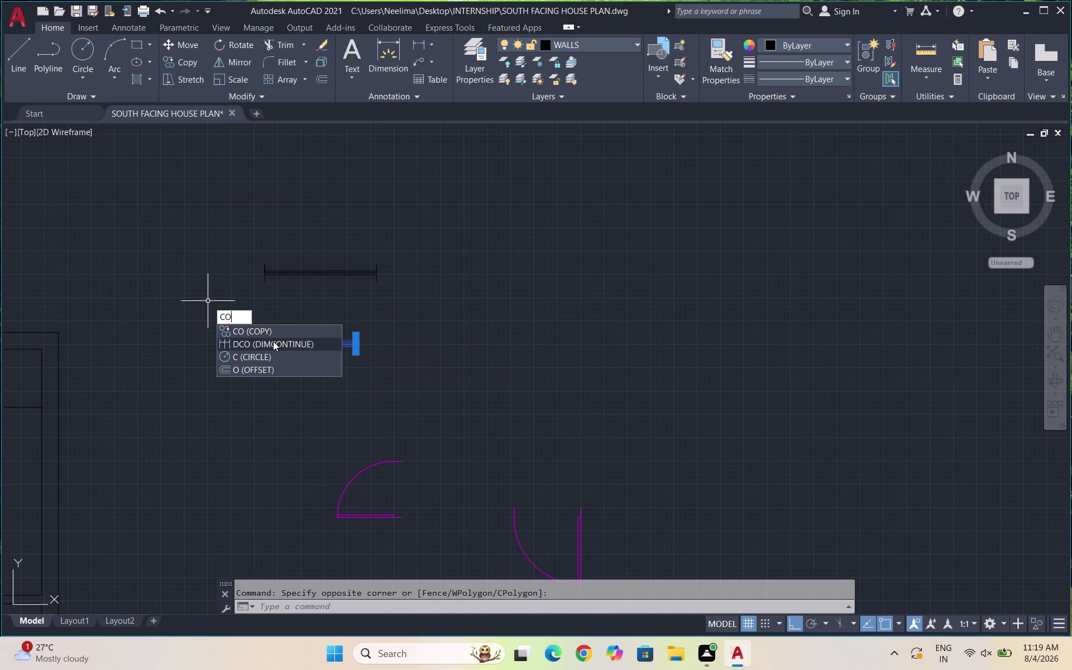
key(Return)
click(291, 346)
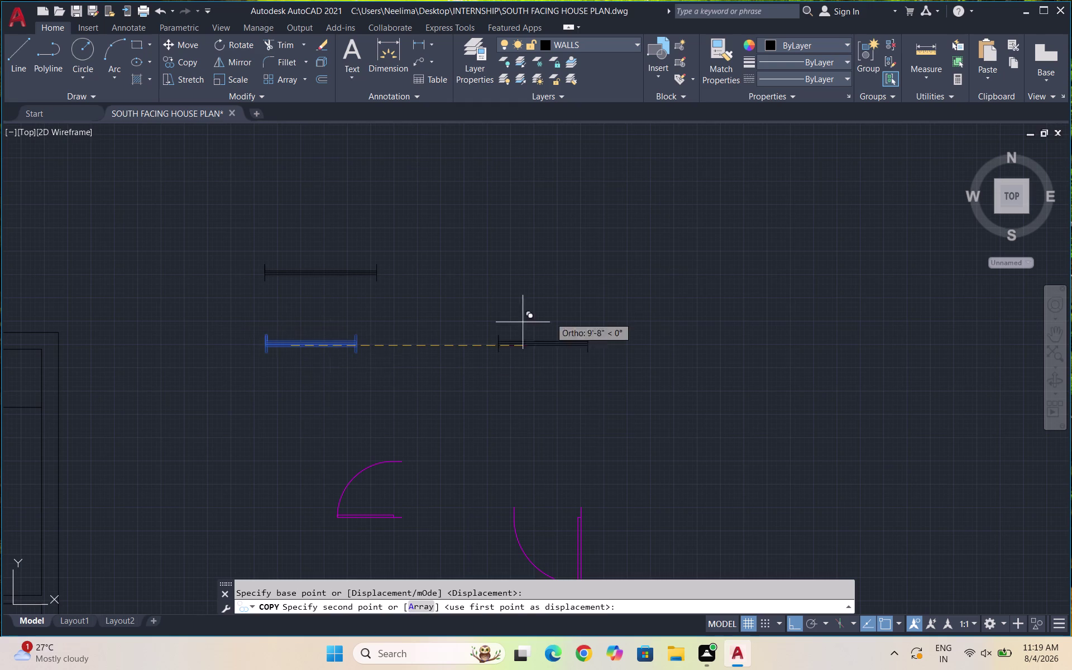
click(602, 305)
key(Escape)
Select the right-hand window copy.
click(554, 299)
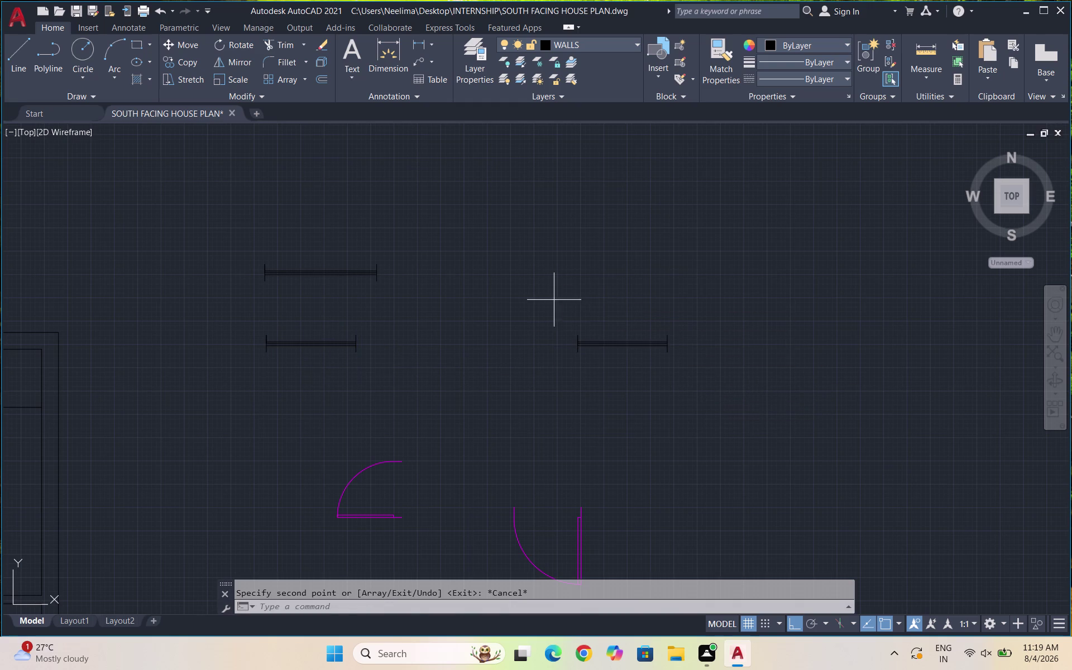
drag(702, 416, 708, 415)
drag(726, 434, 662, 398)
key(Escape)
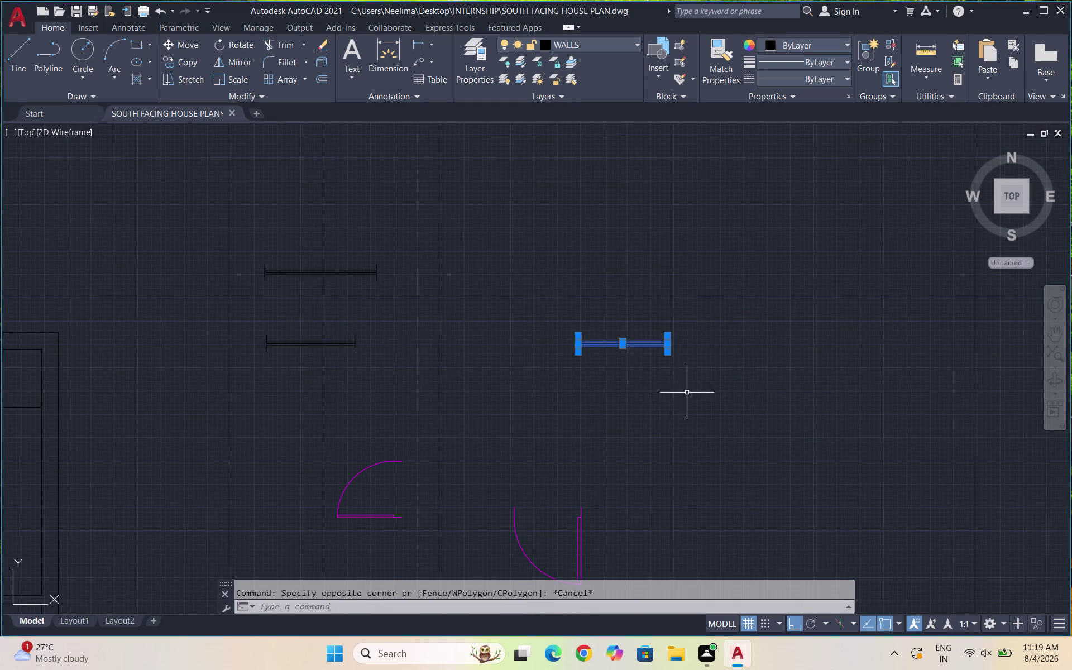
drag(682, 391, 668, 383)
key(Escape)
key(Escape)
key(Escape)
drag(706, 393, 627, 364)
click(494, 312)
Rotate the selected window copy 270 degrees about its base point.
text(RO)
key(Return)
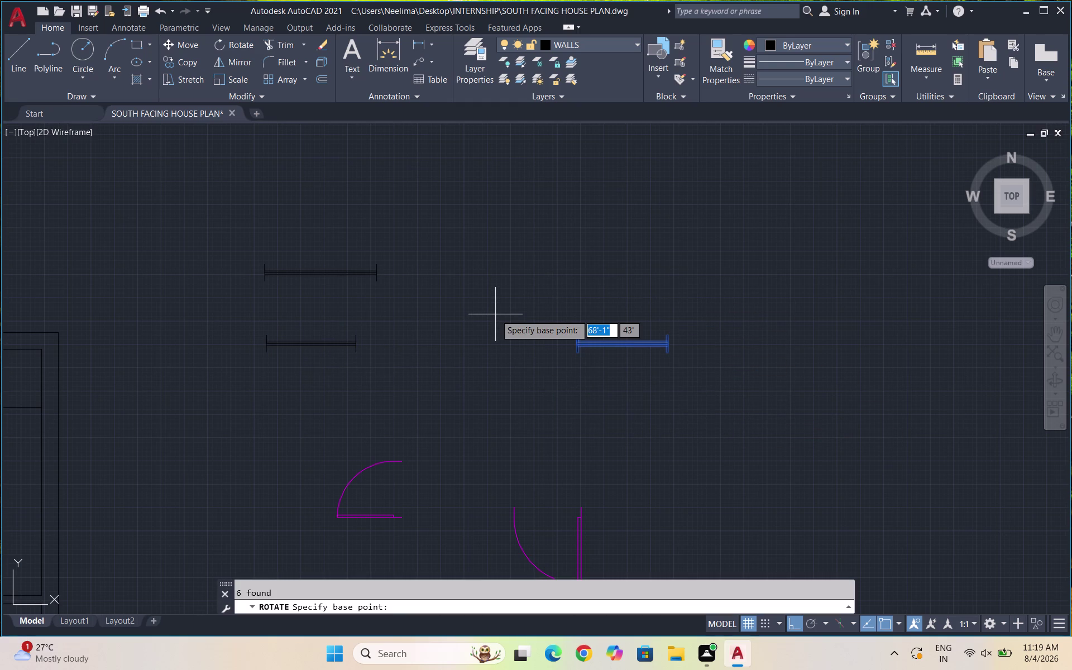
click(576, 344)
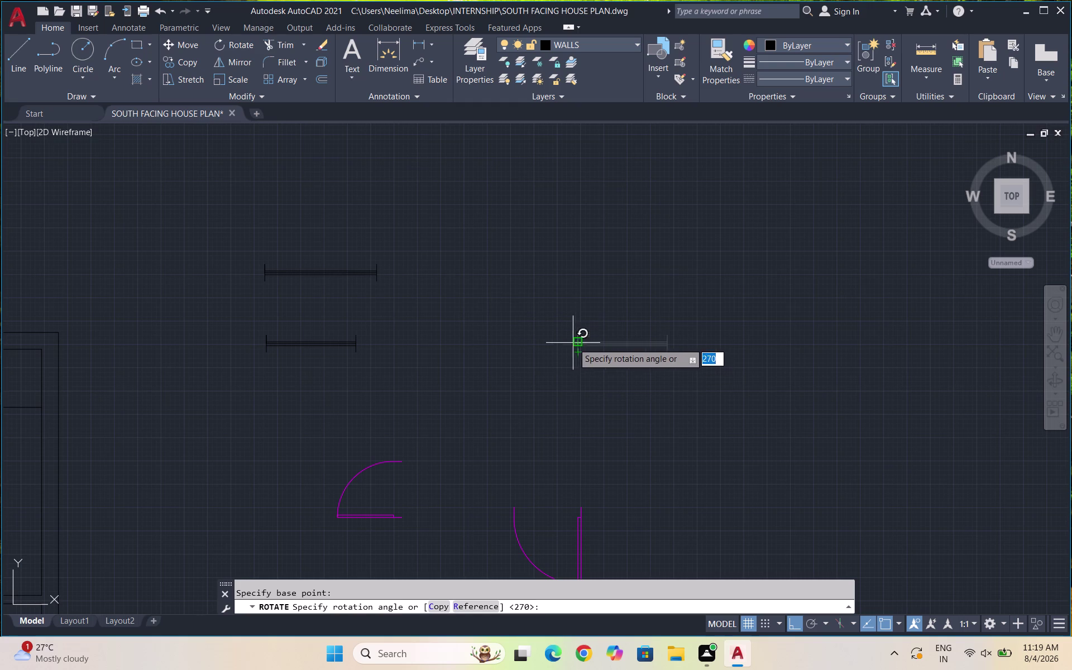
click(552, 313)
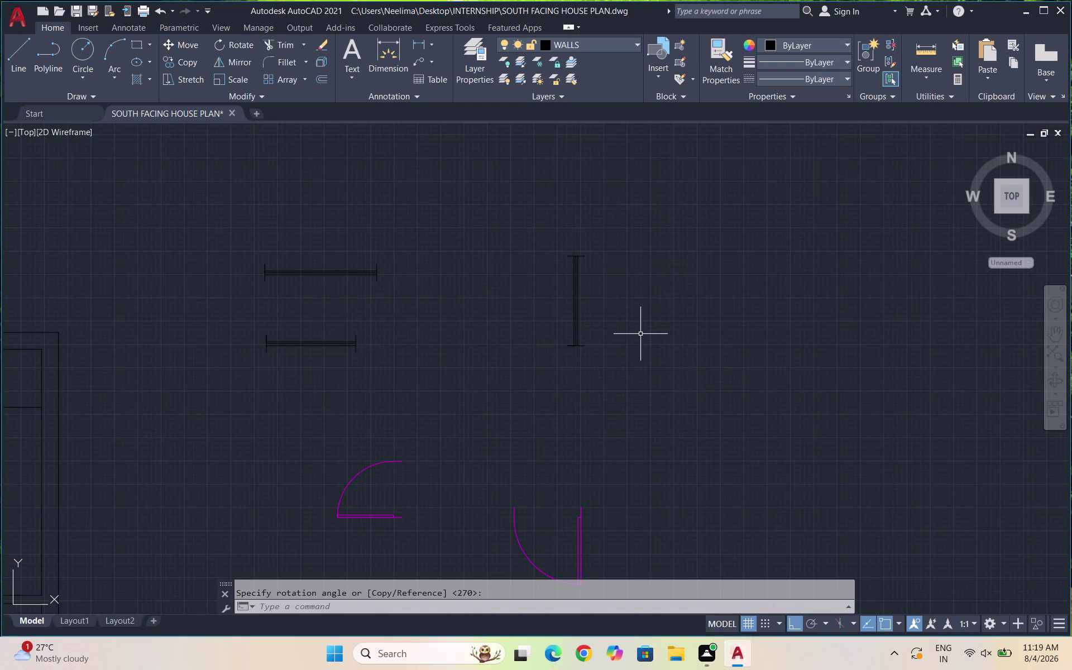
scroll(down, 3)
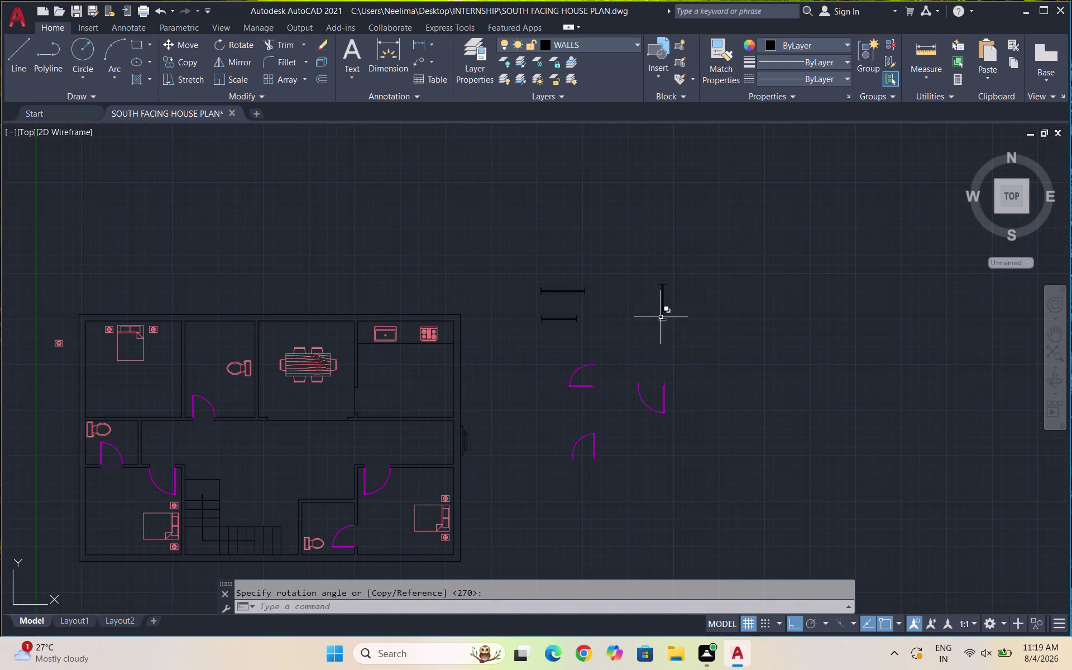
scroll(up, 3)
Start copying the vertical window from a base point with Ortho turned off.
drag(701, 336, 649, 291)
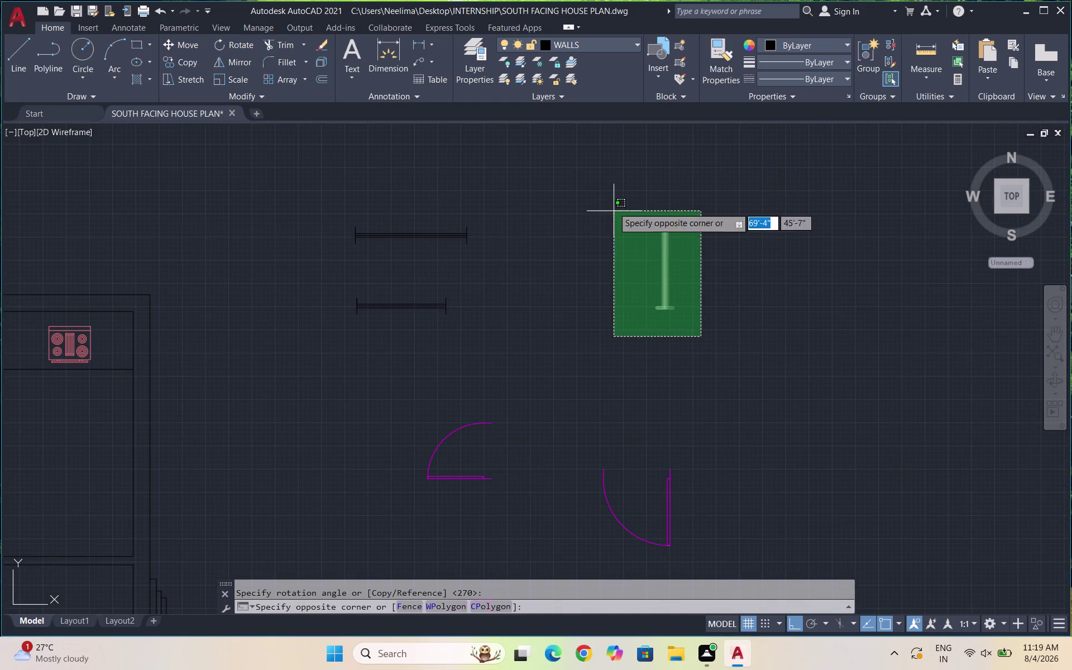
click(605, 175)
text(CO)
key(Return)
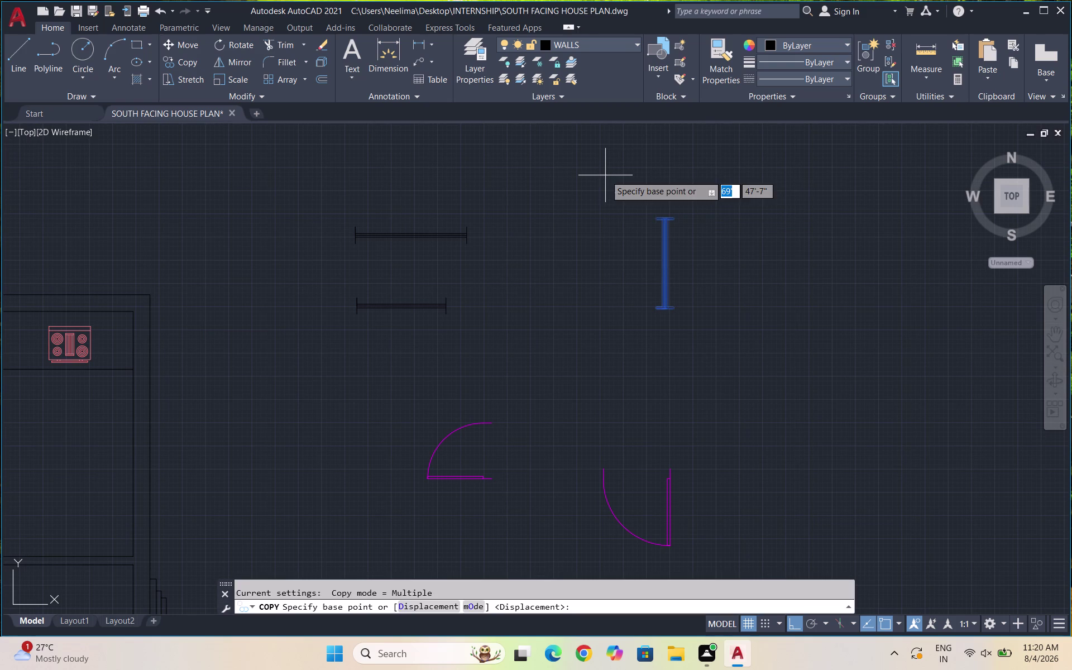
click(656, 219)
scroll(down, 3)
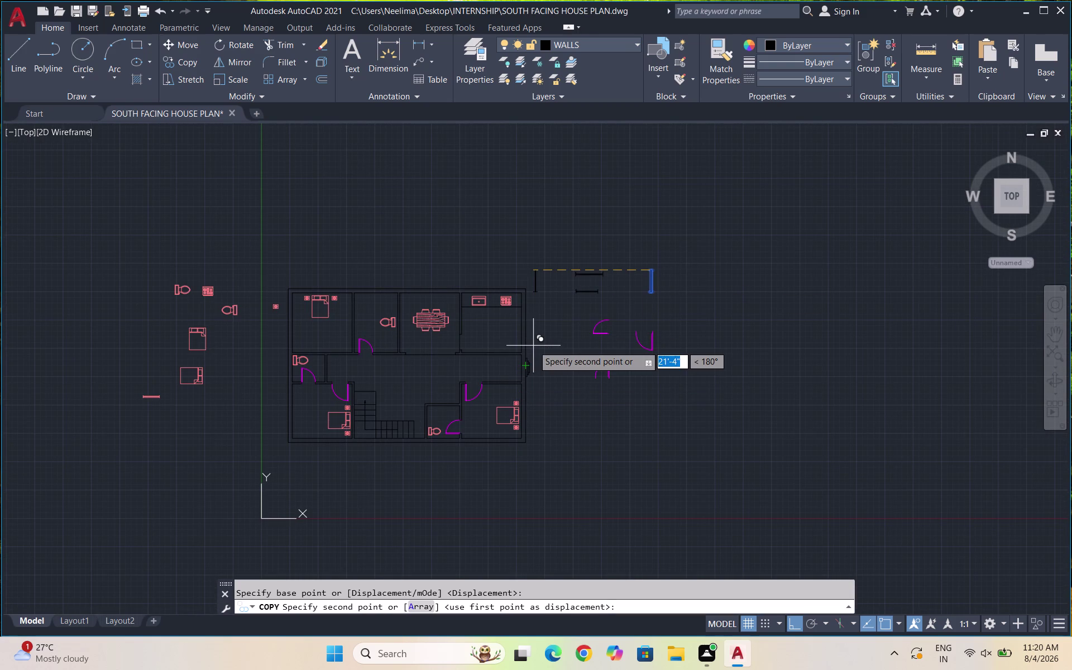
key(F8)
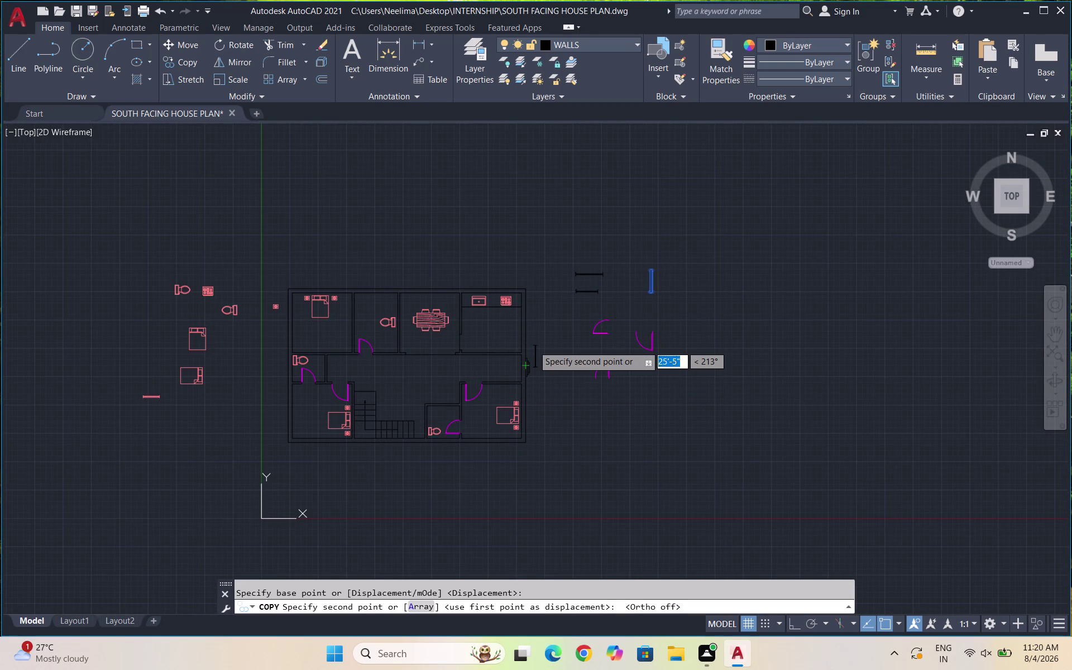
scroll(up, 3)
scroll(up, 3)
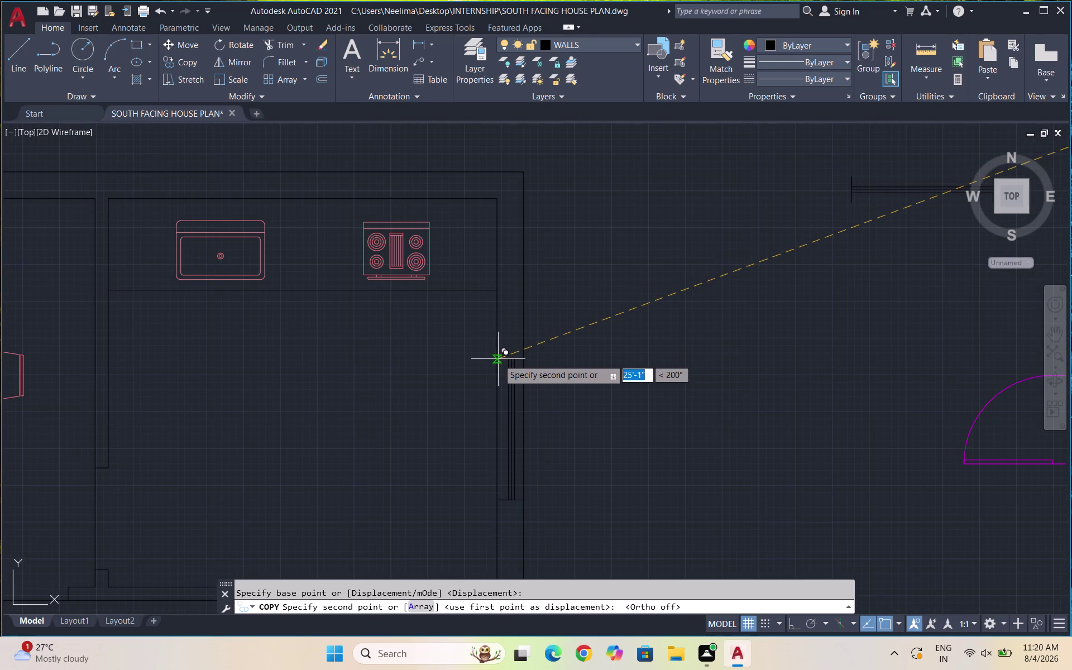
scroll(down, 3)
scroll(up, 3)
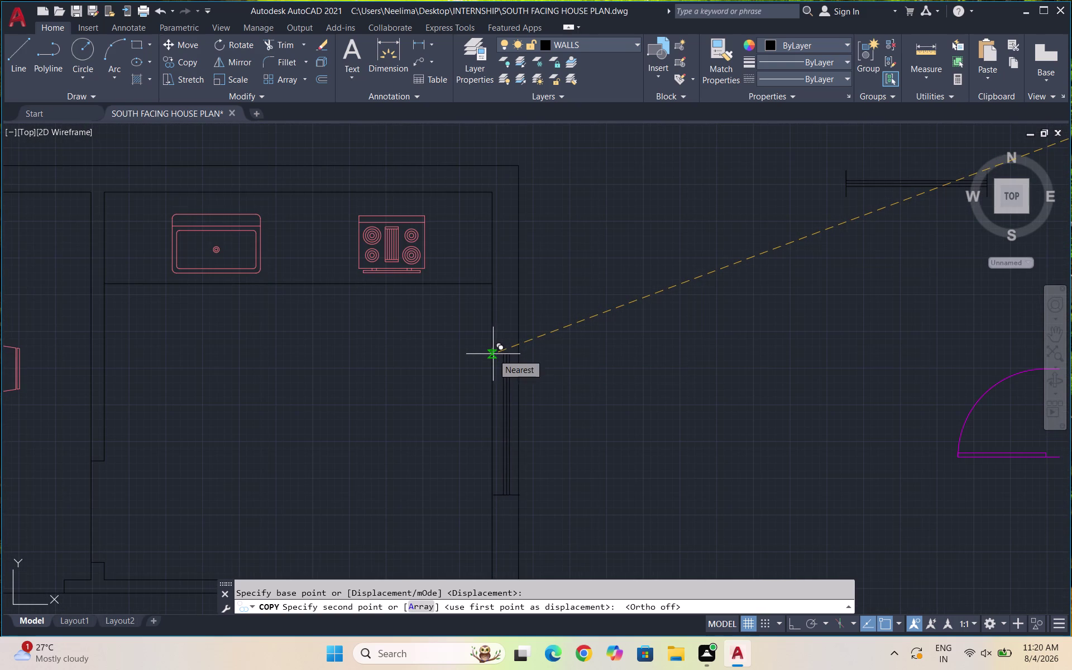
scroll(down, 3)
scroll(up, 3)
scroll(up, 3)
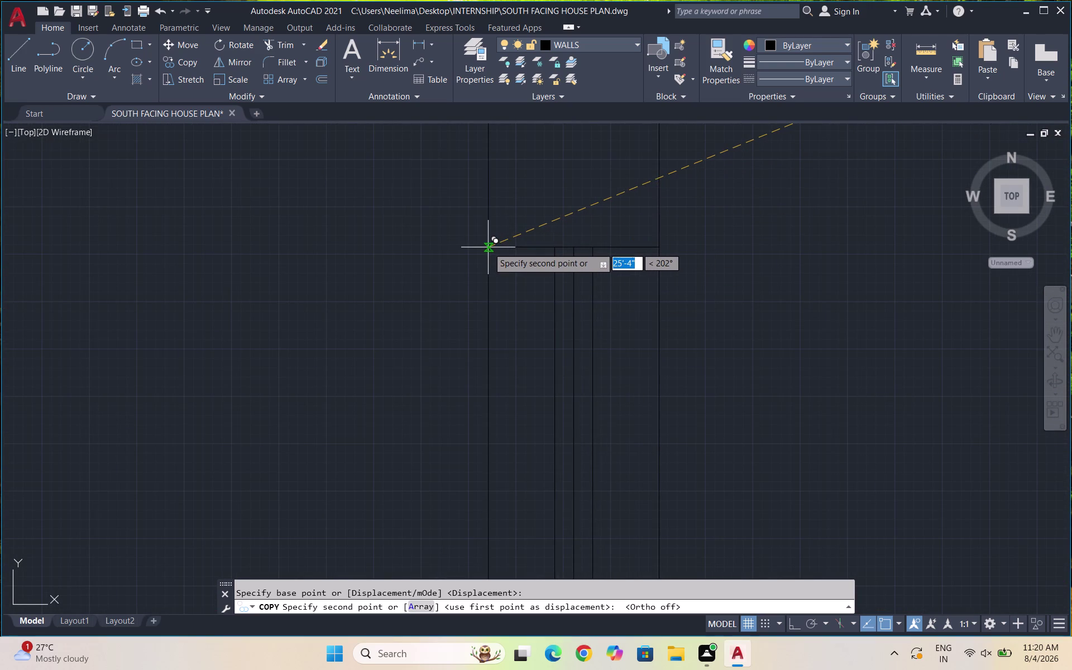
Place two window copies in the east walls.
click(487, 248)
scroll(down, 3)
scroll(down, 3)
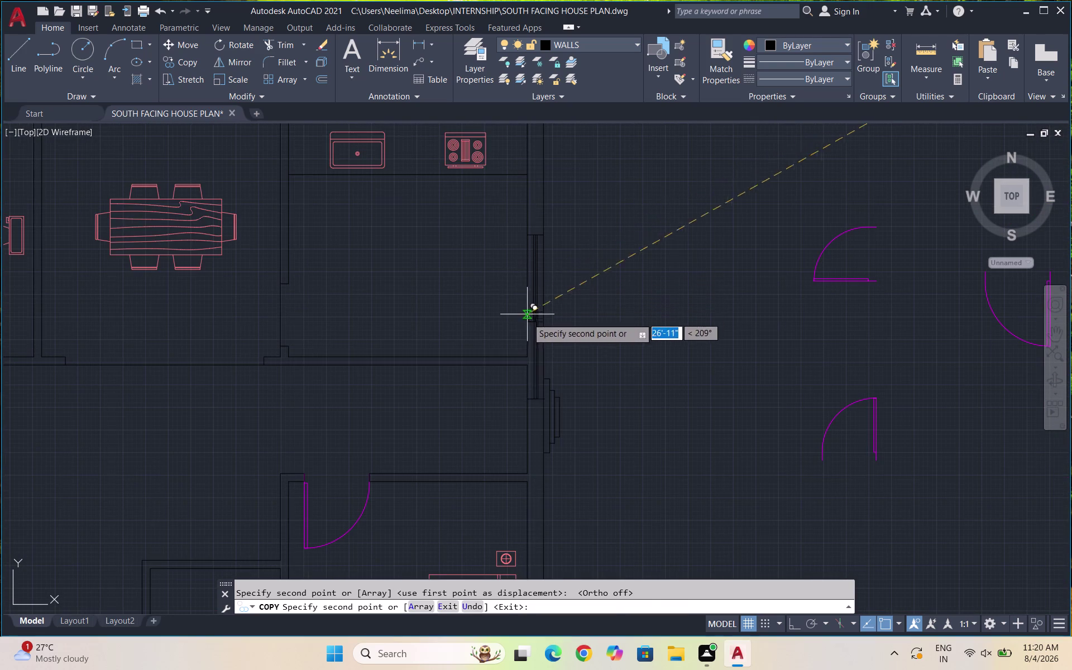
scroll(down, 3)
scroll(down, 3)
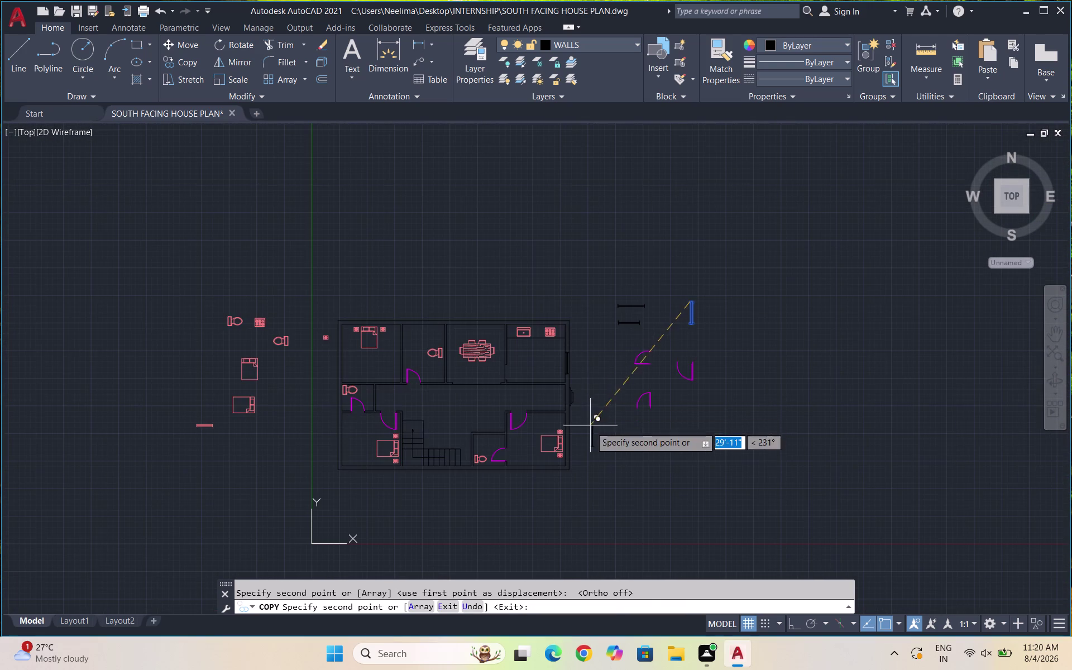
scroll(up, 3)
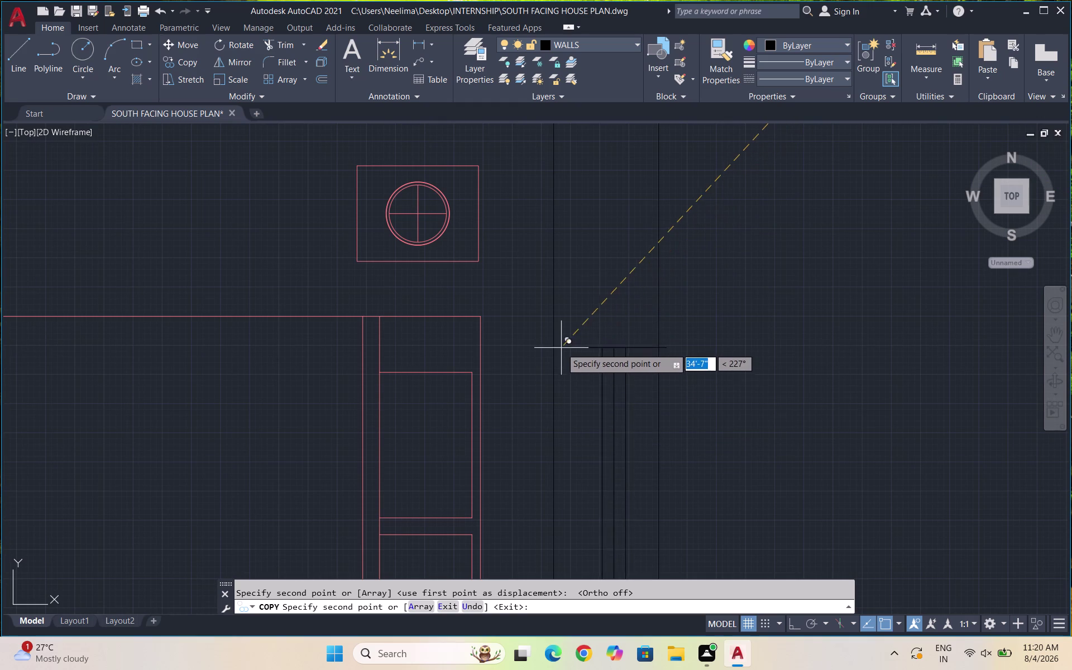
click(554, 320)
Place window copies in the lower and upper west walls.
scroll(down, 3)
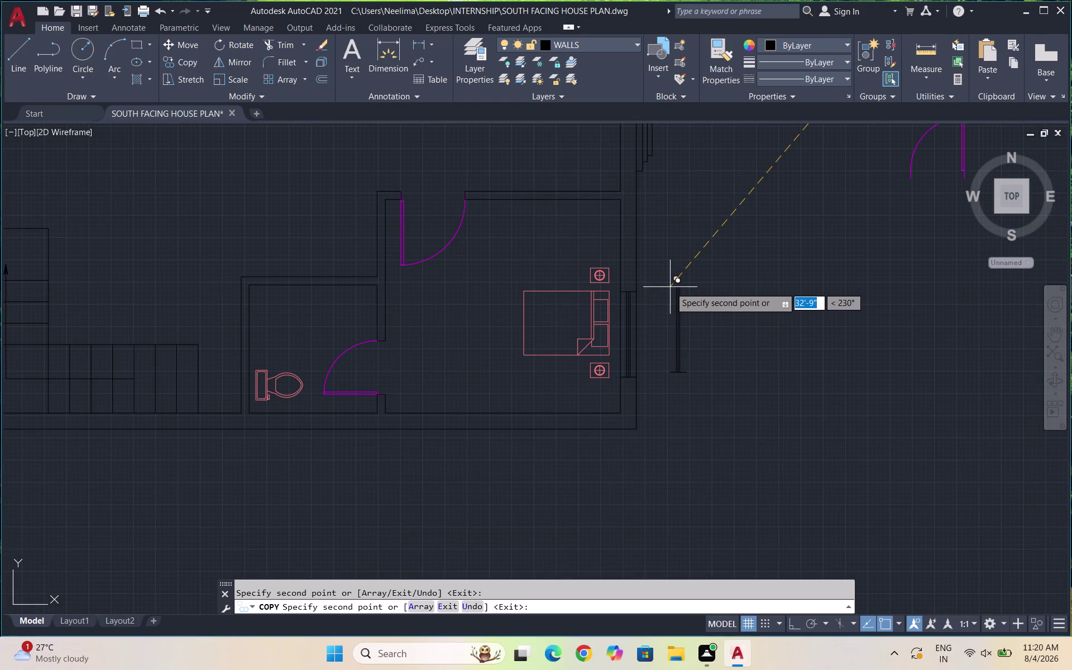
scroll(down, 3)
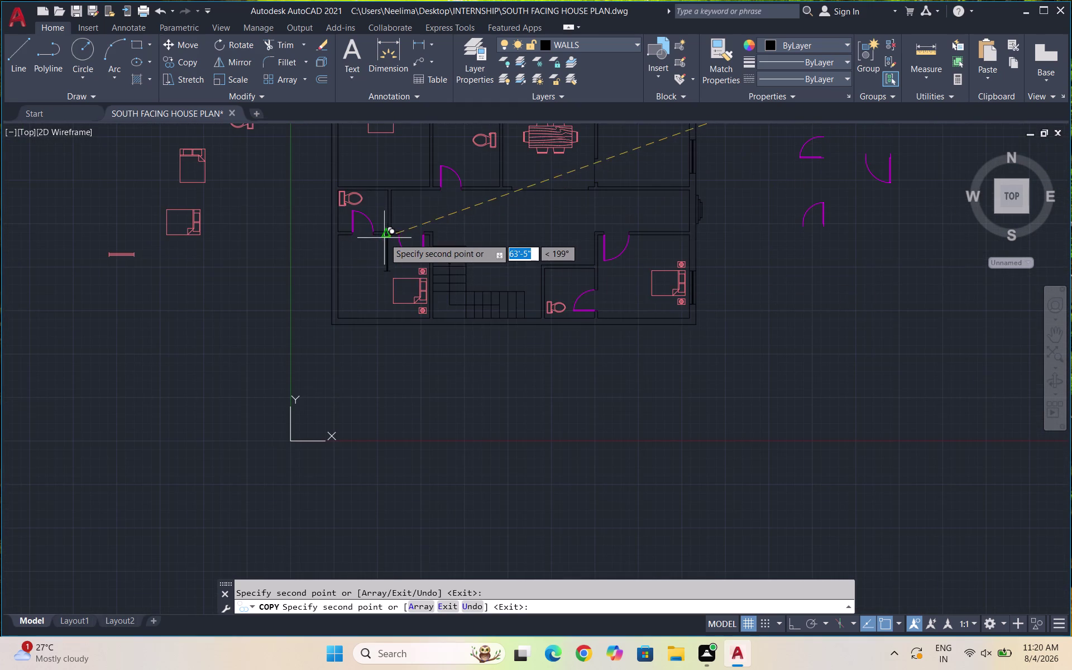
scroll(up, 3)
scroll(up, 3)
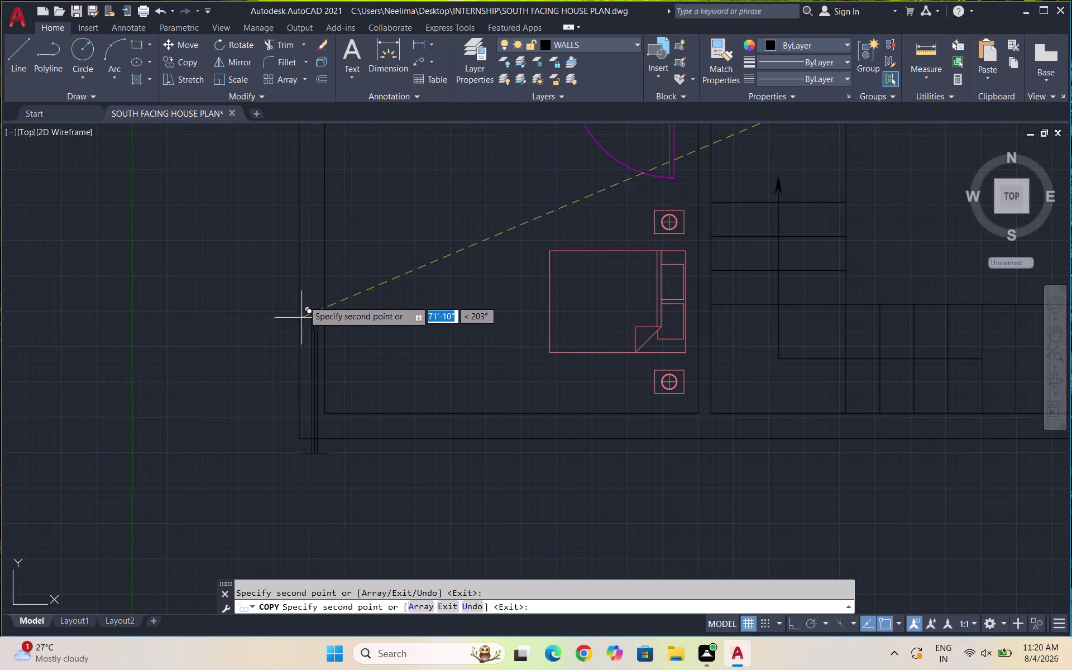
scroll(up, 3)
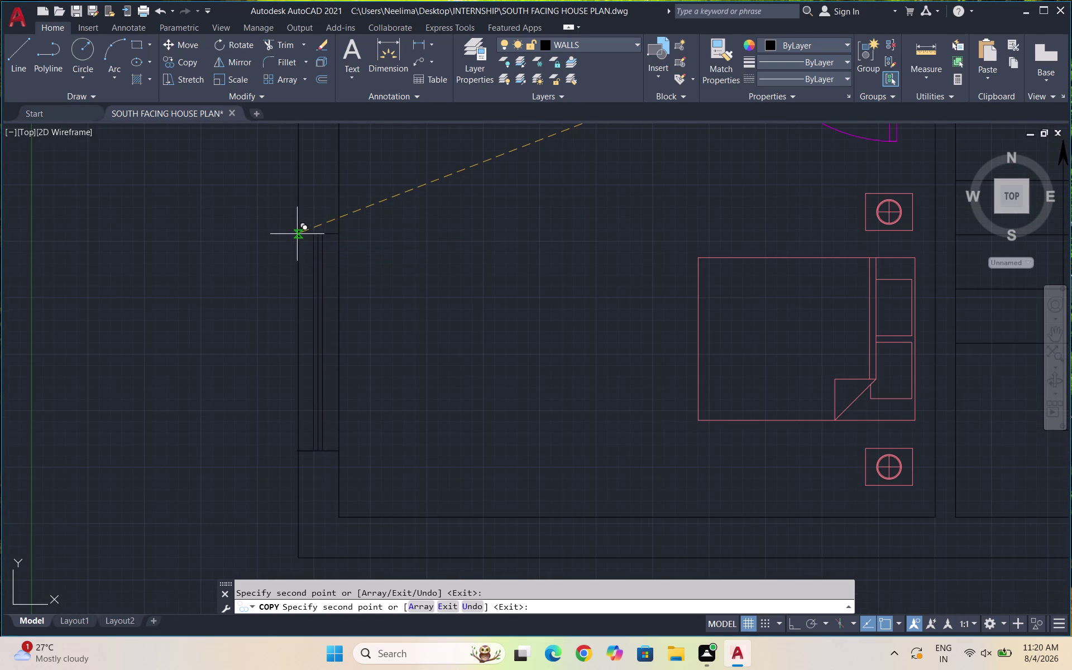
click(296, 234)
scroll(down, 3)
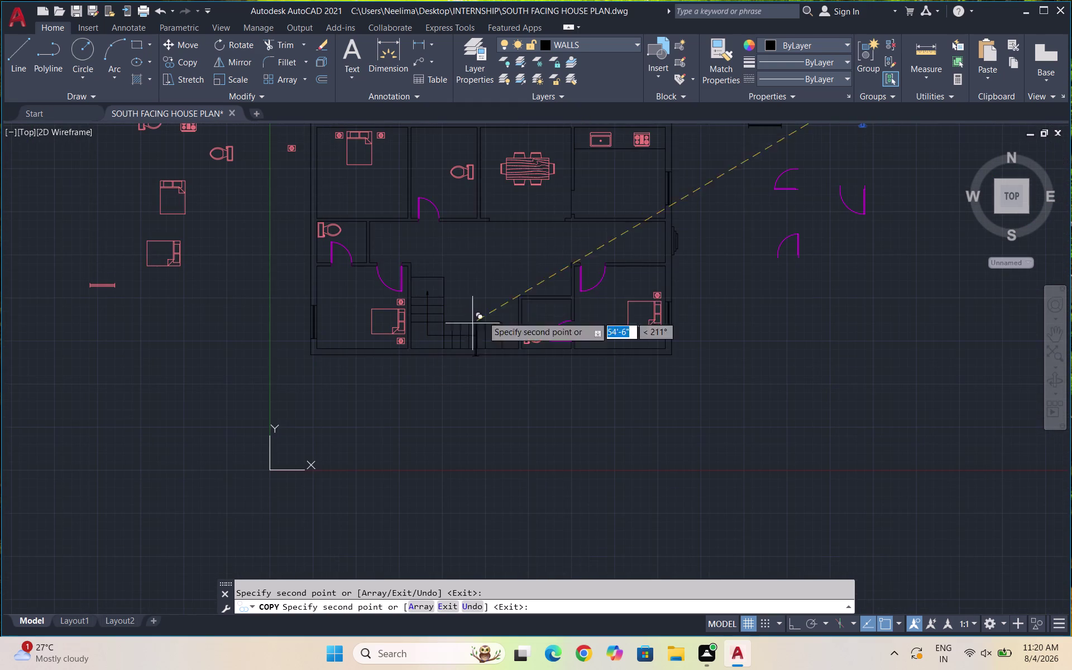
scroll(down, 3)
scroll(up, 3)
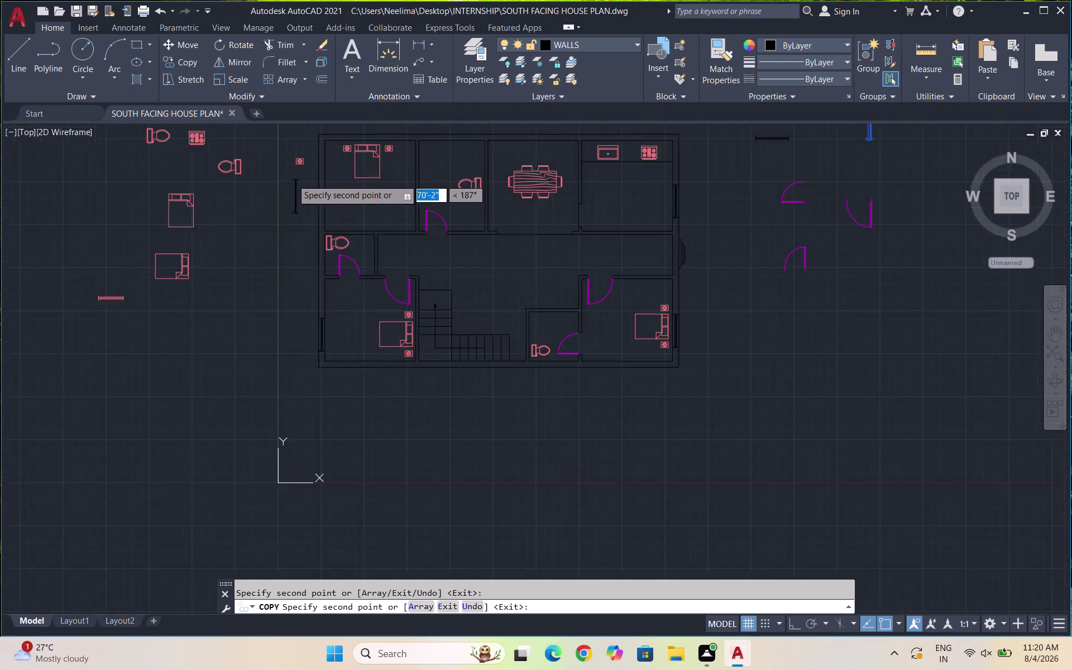
scroll(up, 3)
scroll(up, 3)
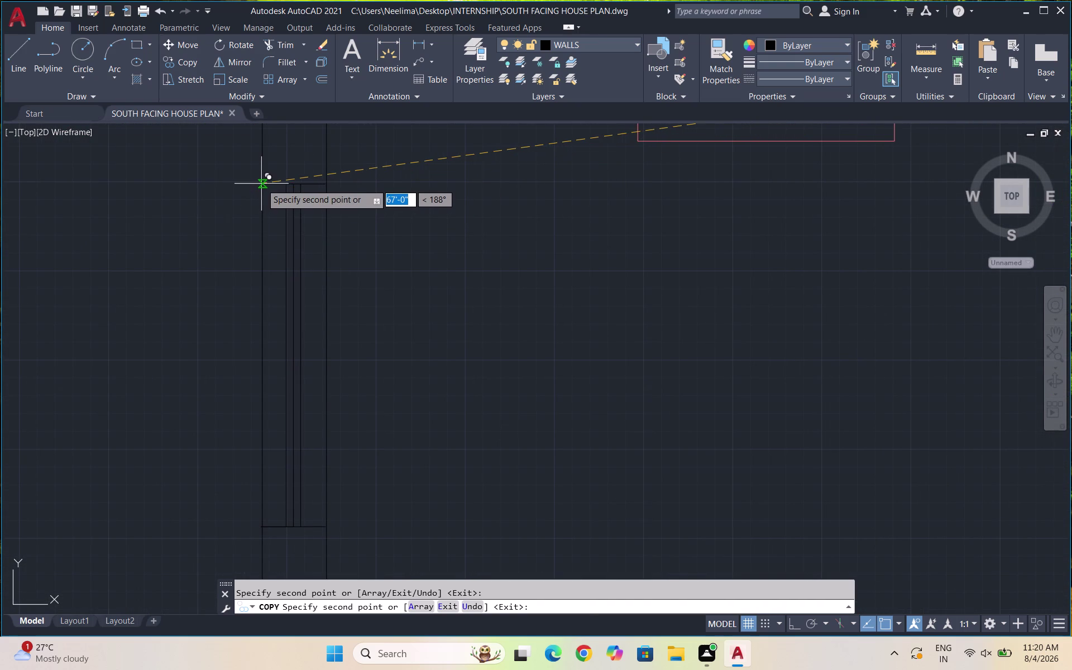
click(263, 186)
scroll(down, 3)
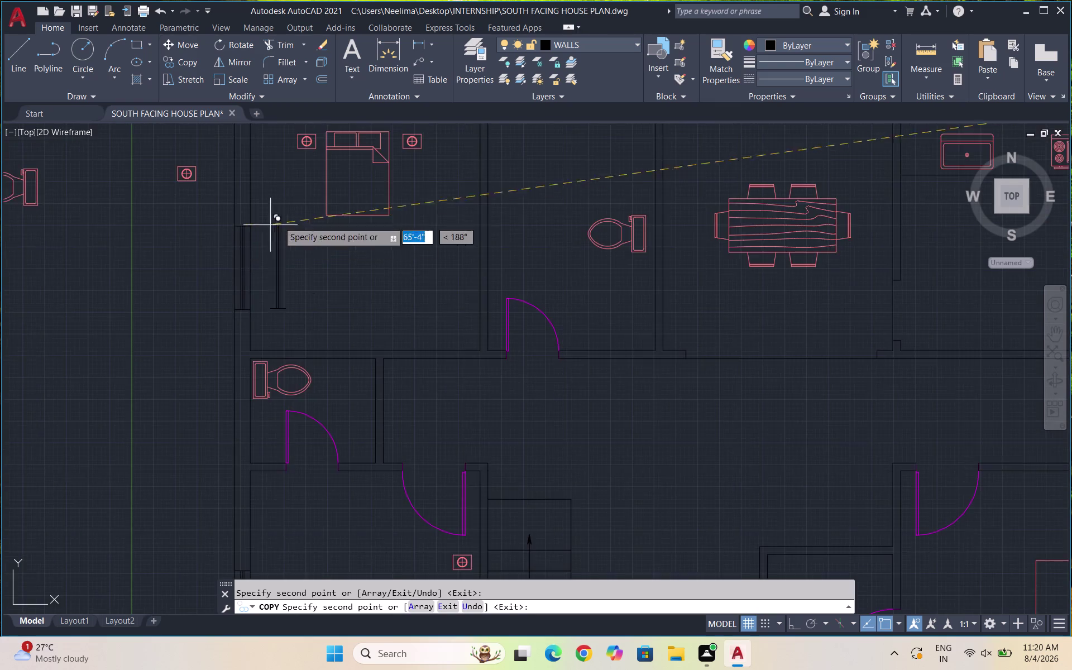
scroll(down, 3)
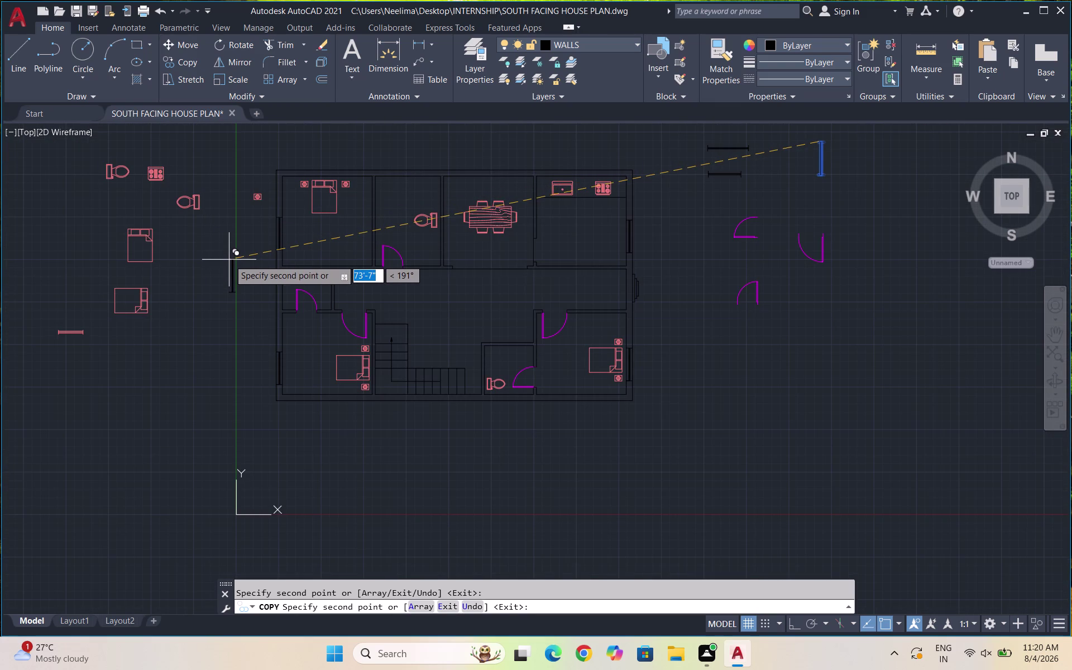
key(Escape)
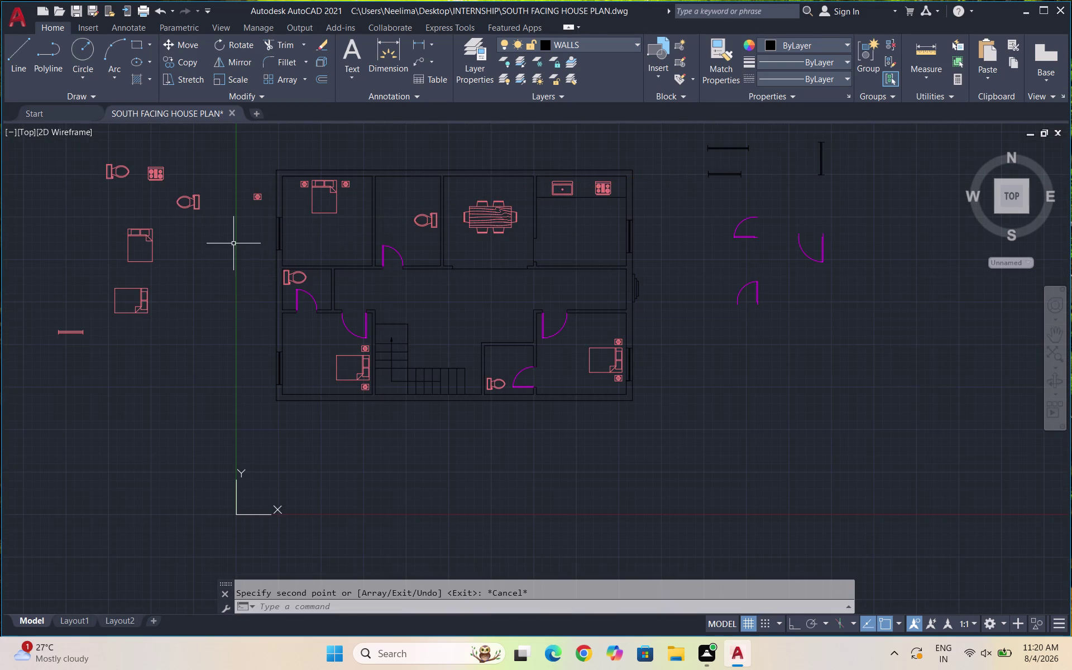
scroll(up, 3)
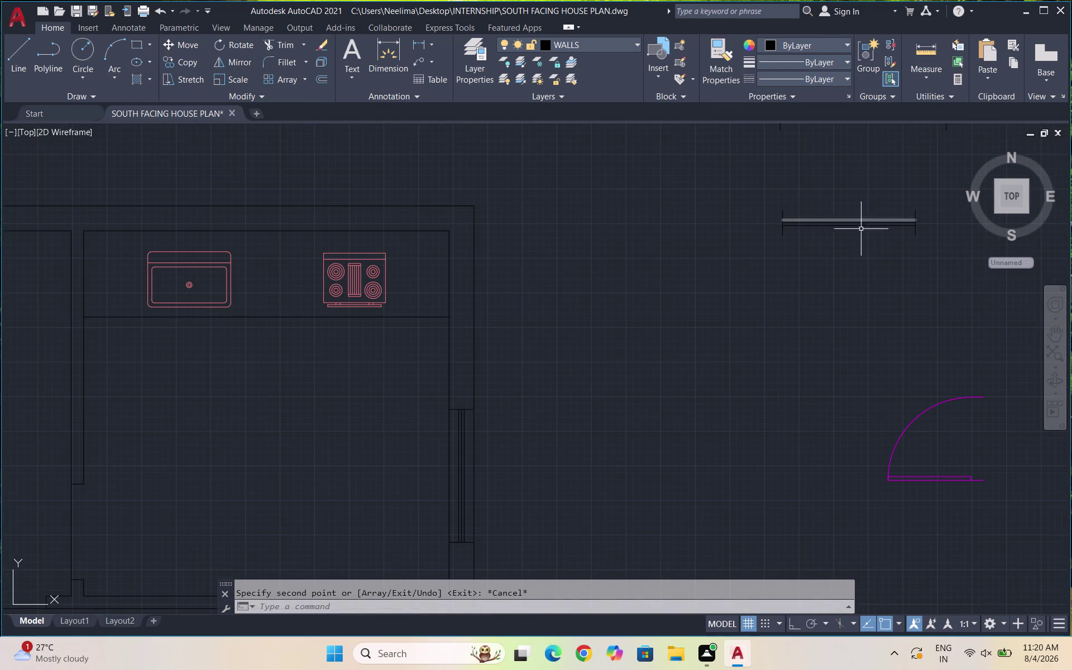
Copy the horizontal window block into the north wall opening.
click(929, 253)
click(738, 187)
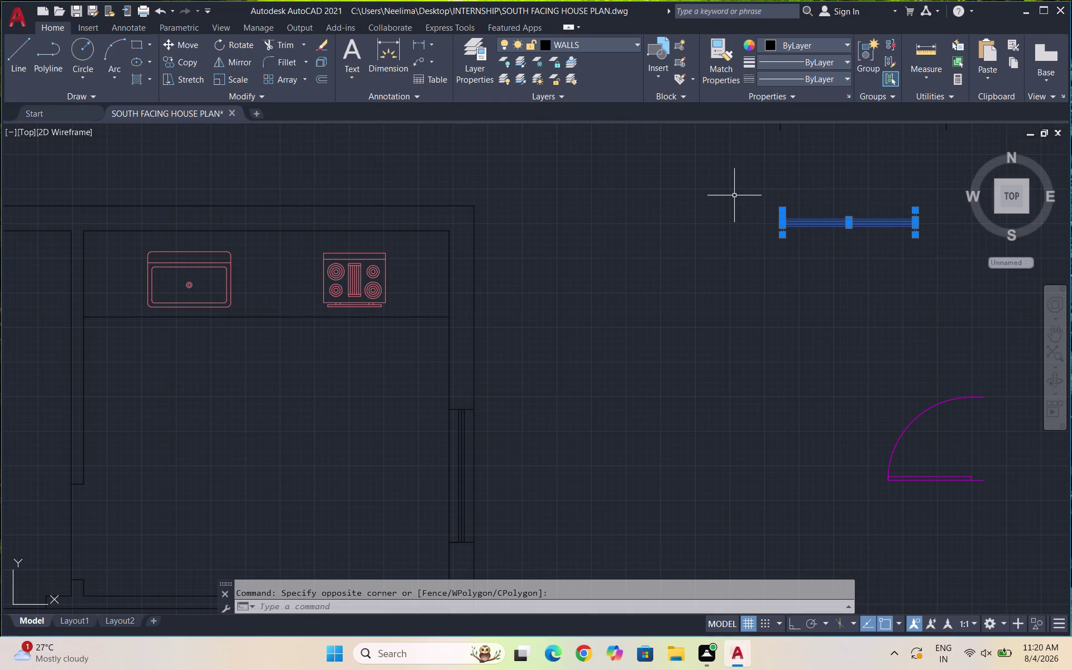
text(CO)
key(Return)
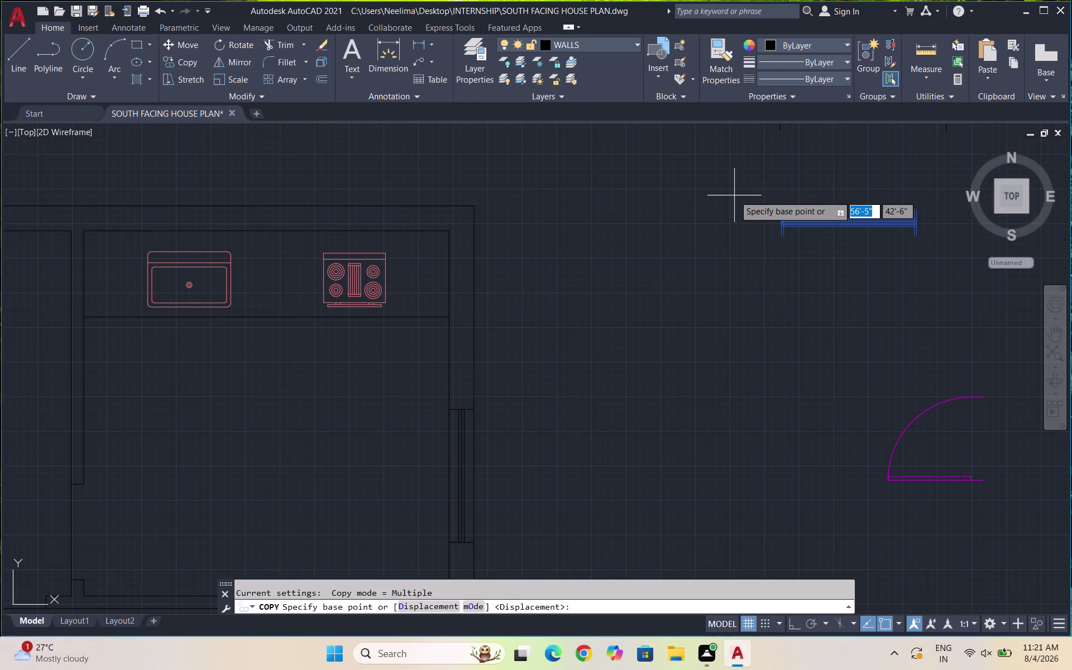
click(786, 210)
scroll(down, 3)
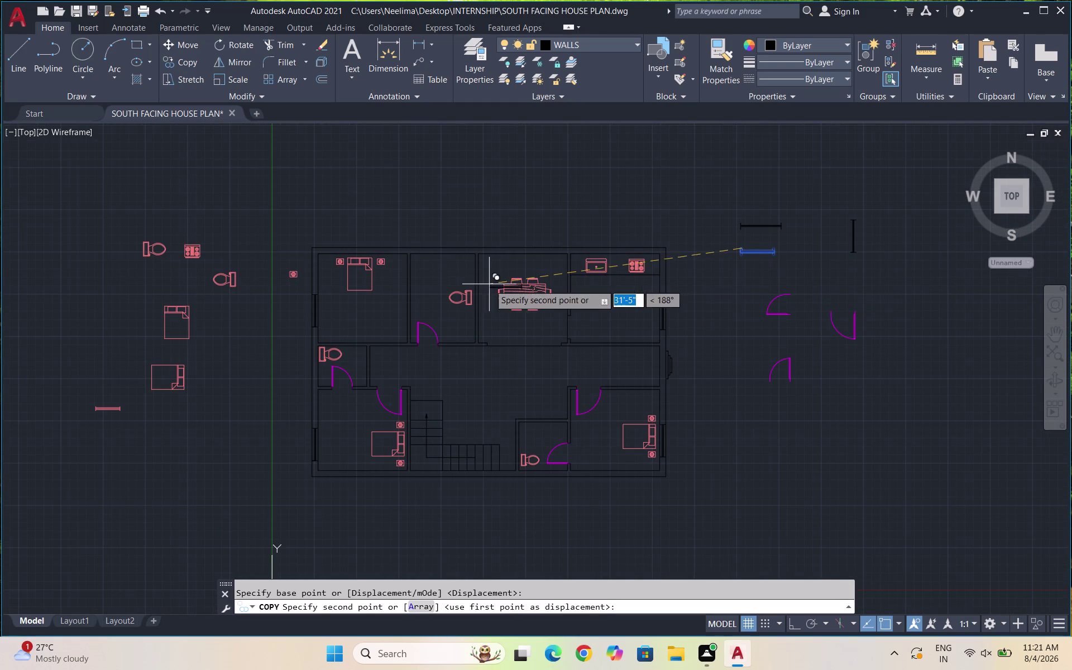
scroll(up, 3)
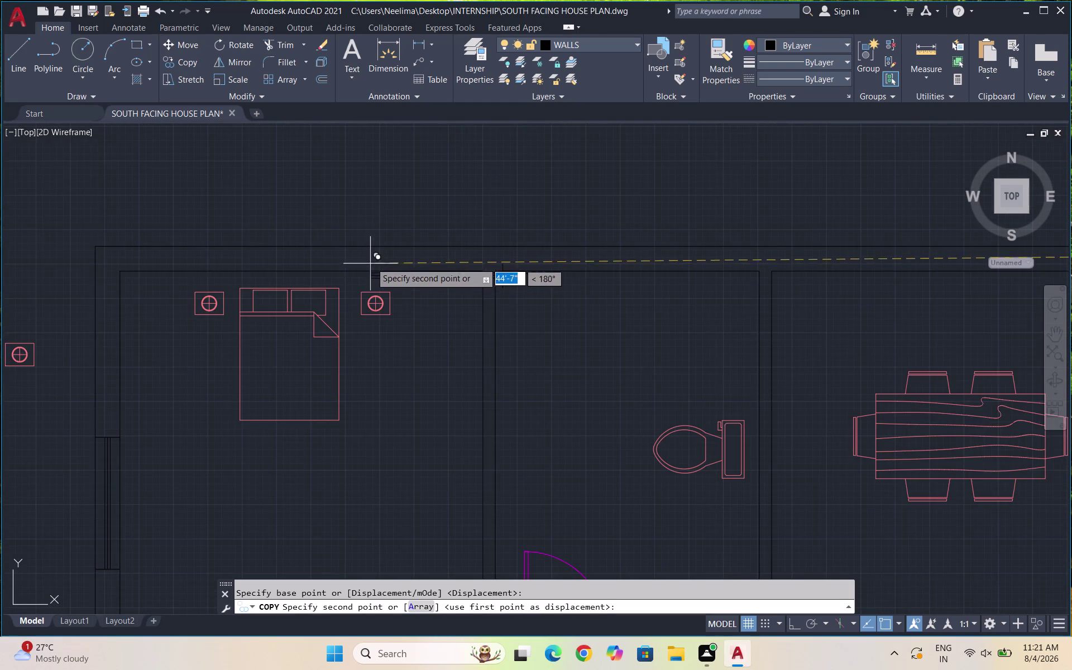
scroll(up, 3)
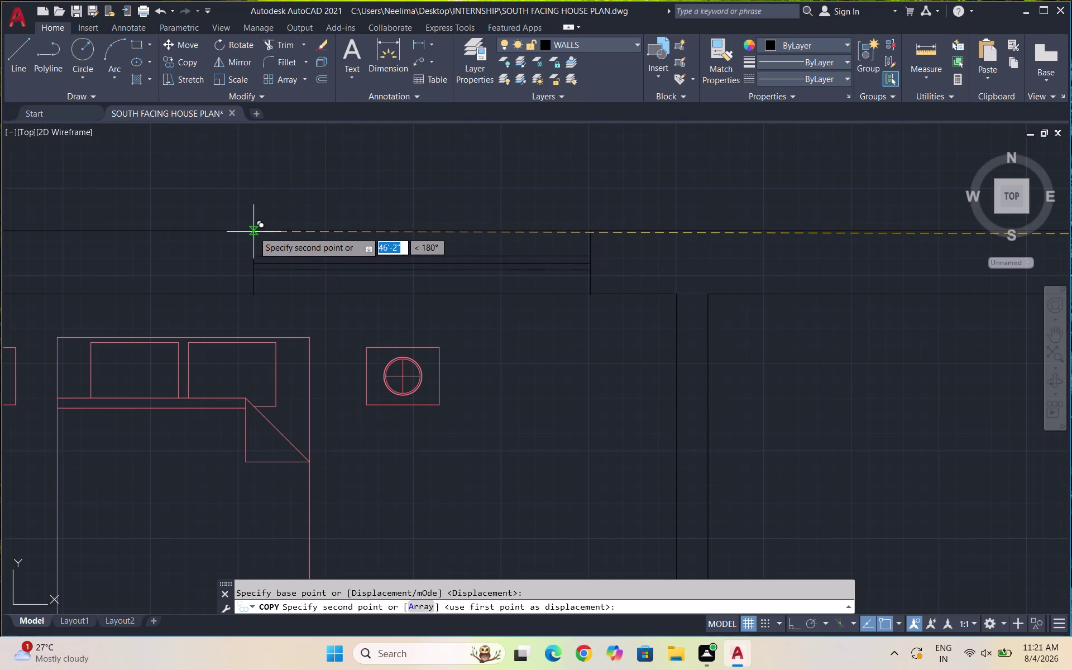
click(253, 231)
Place two more horizontal window copies in wall openings, including the lower wall.
scroll(down, 3)
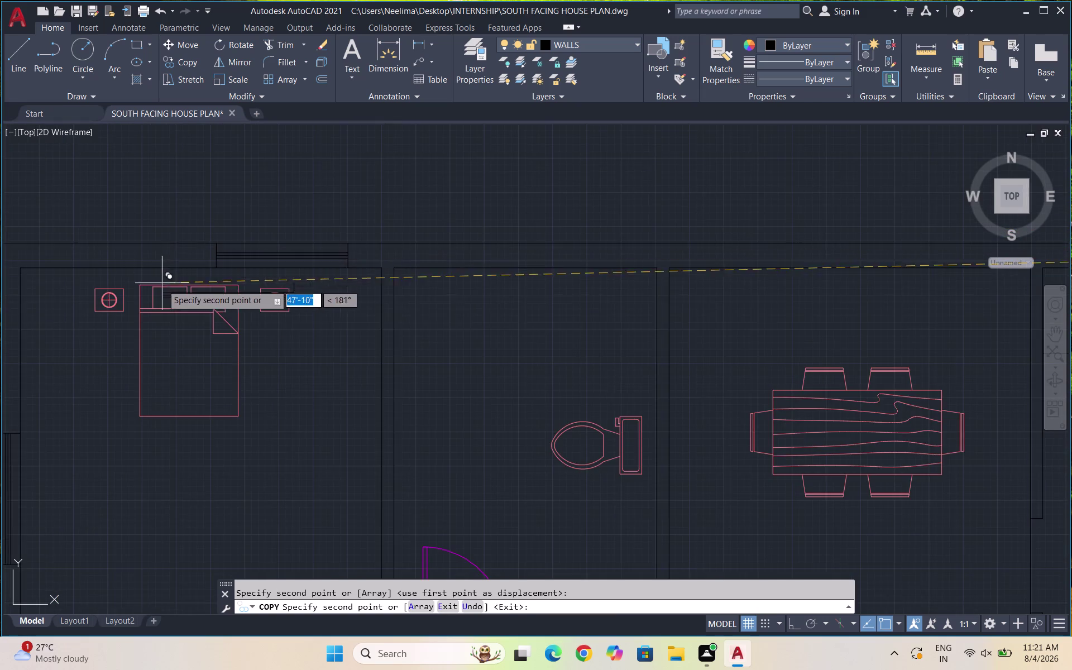
scroll(down, 3)
scroll(up, 3)
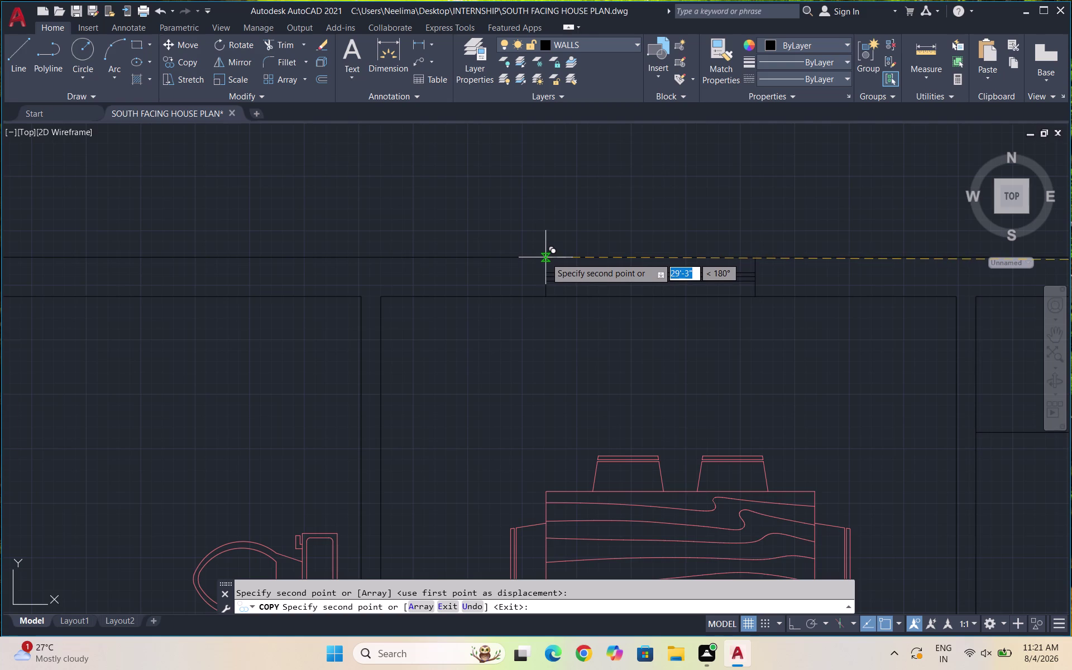
scroll(up, 3)
click(540, 261)
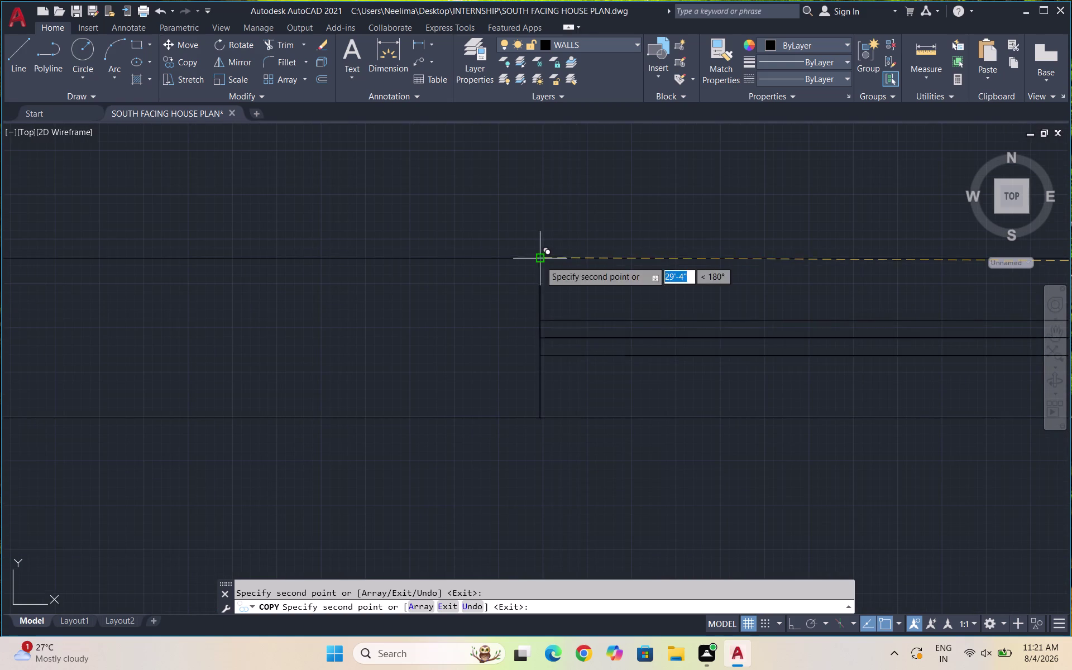
scroll(down, 3)
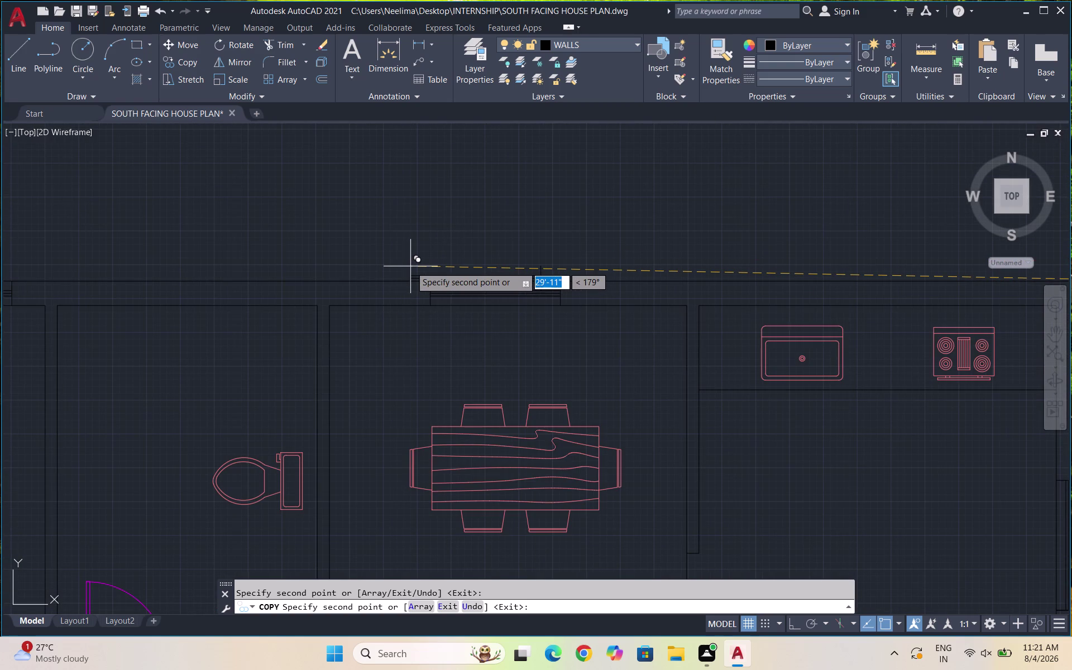
scroll(down, 3)
scroll(down, 3)
scroll(up, 3)
scroll(up, 3)
scroll(up, 3)
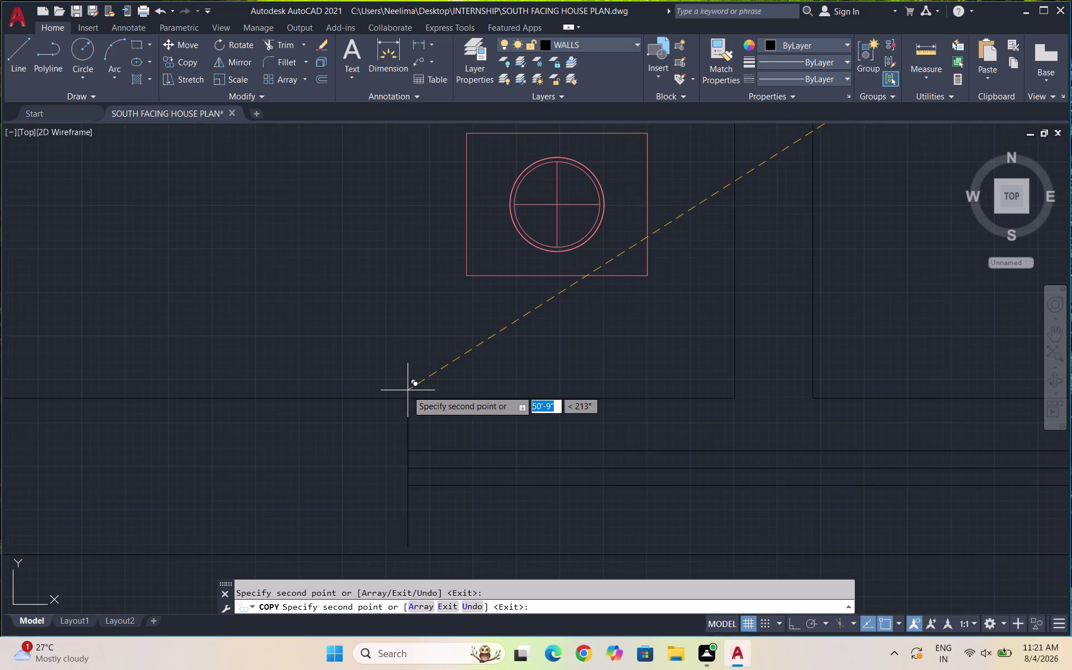
scroll(down, 3)
scroll(down, 3)
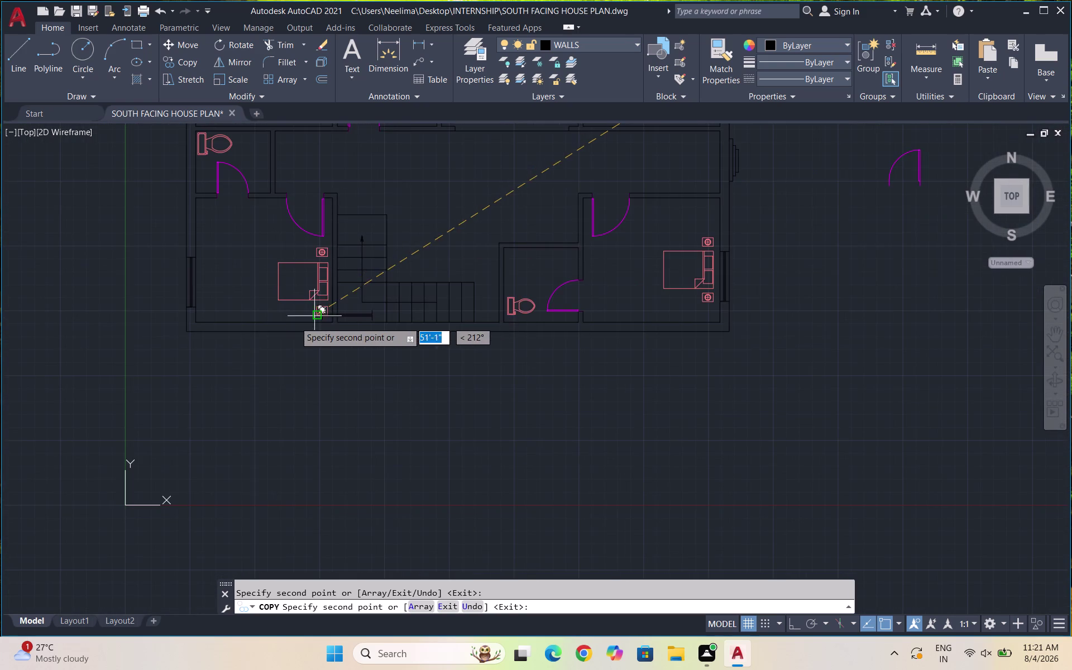
scroll(up, 3)
scroll(up, 3)
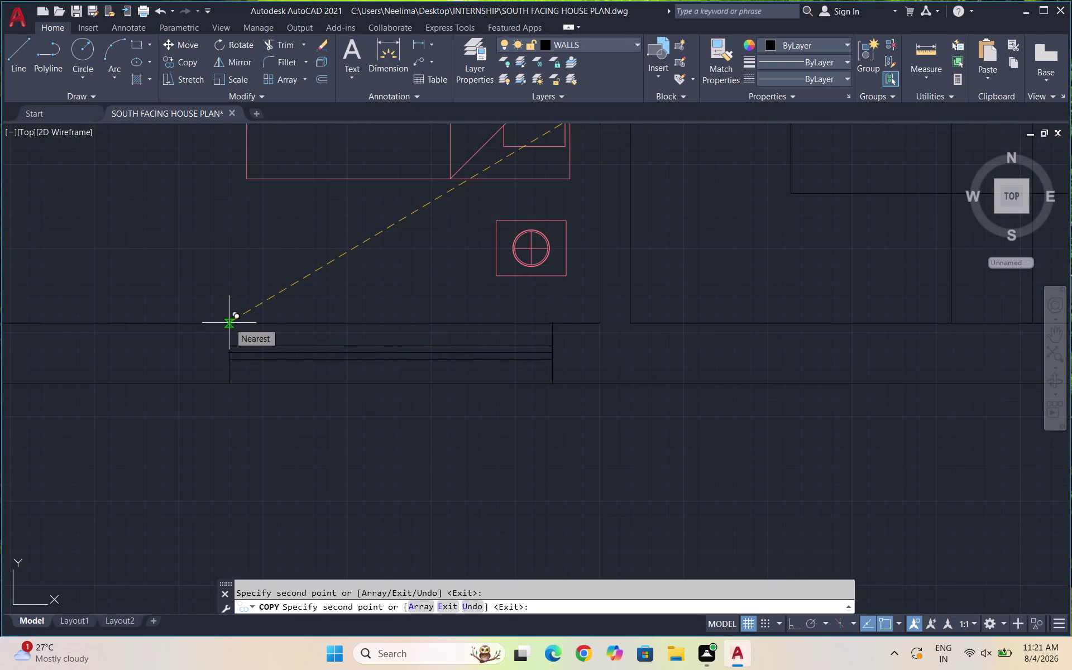
click(228, 322)
Place a final window copy above the kitchen and end the copy command.
scroll(down, 3)
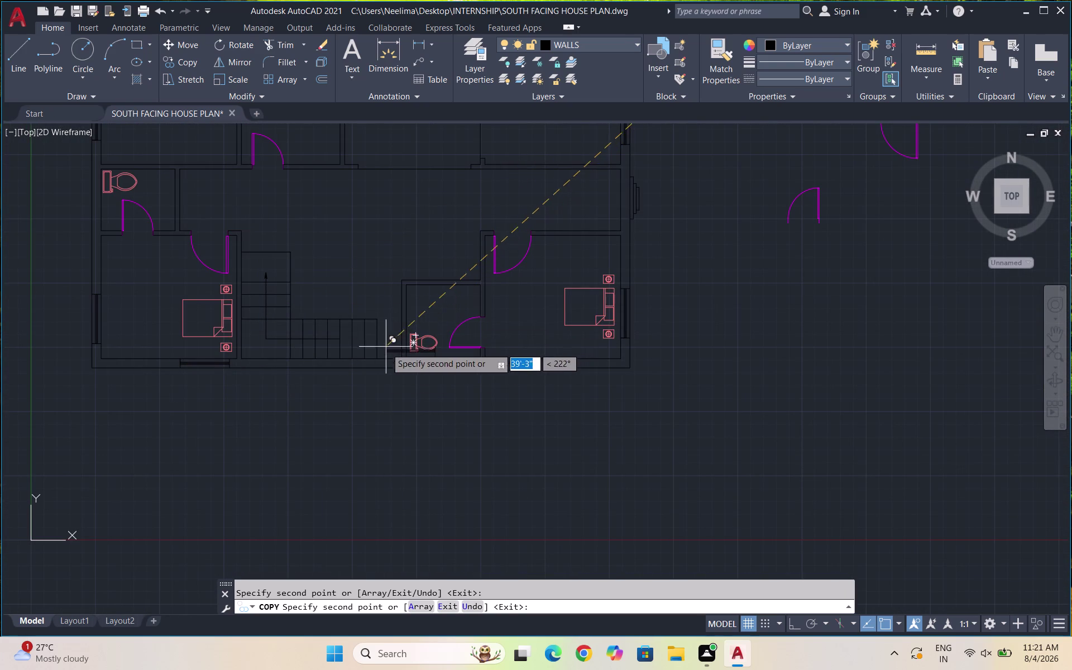
scroll(down, 3)
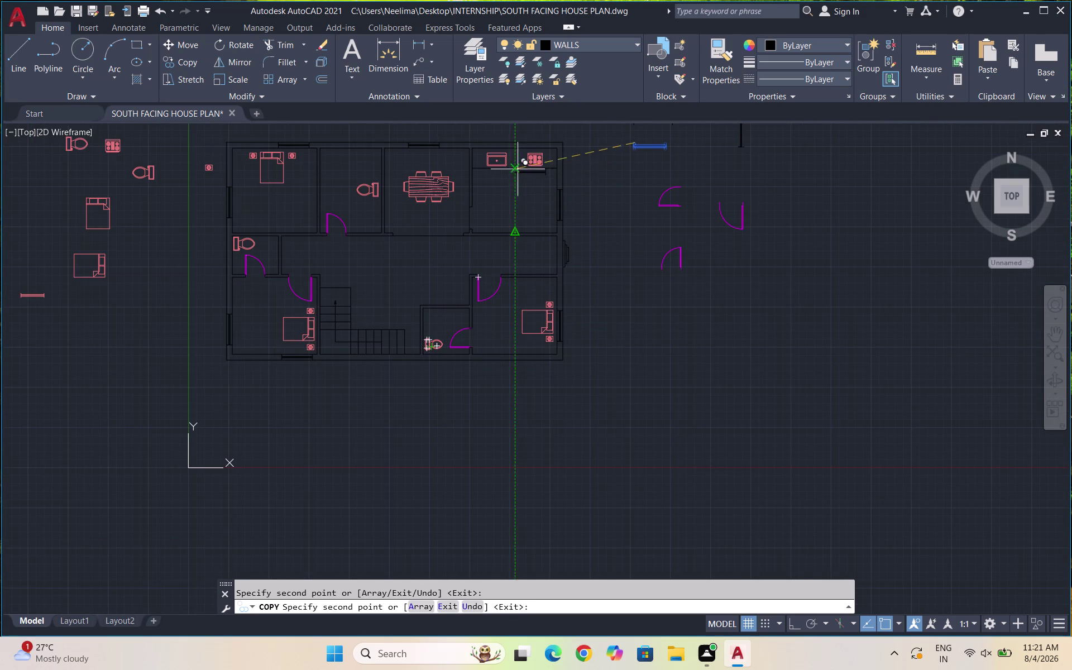
scroll(up, 3)
scroll(up, 3)
scroll(up, 3)
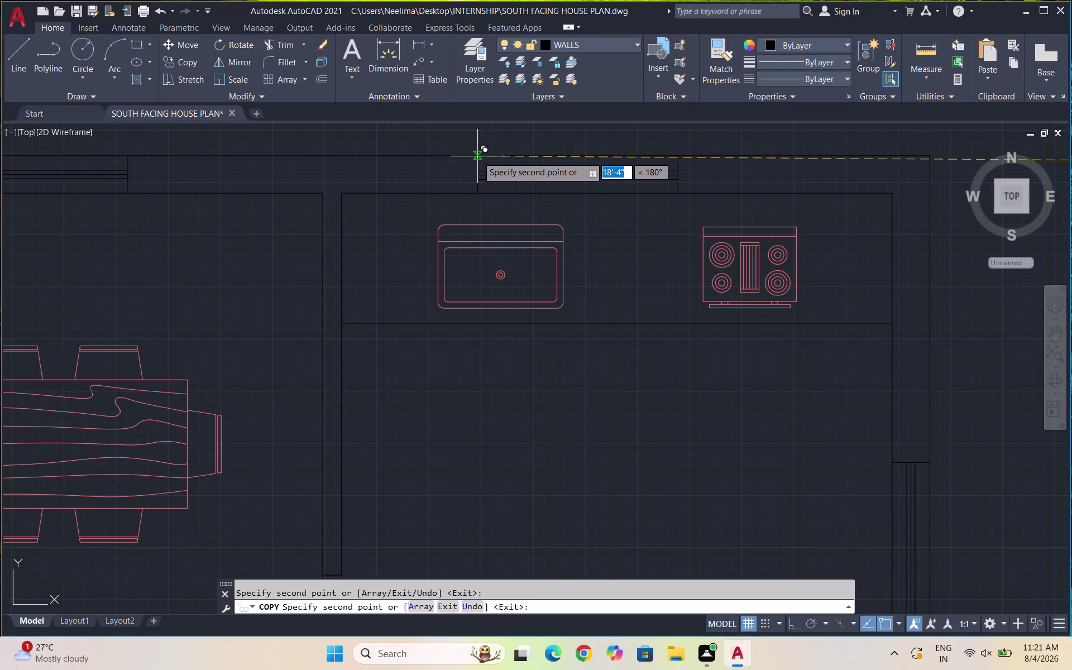
click(477, 156)
scroll(down, 3)
scroll(down, 3)
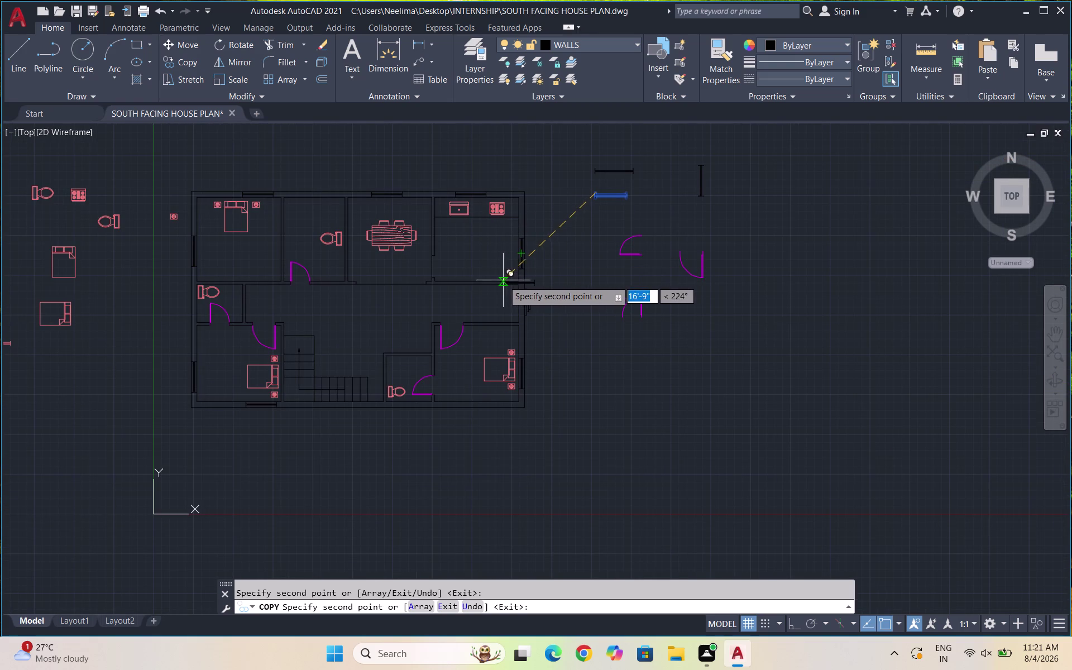
key(Escape)
scroll(up, 3)
Copy the long window block into the south wall opening beside the staircase.
drag(696, 235, 487, 191)
click(445, 176)
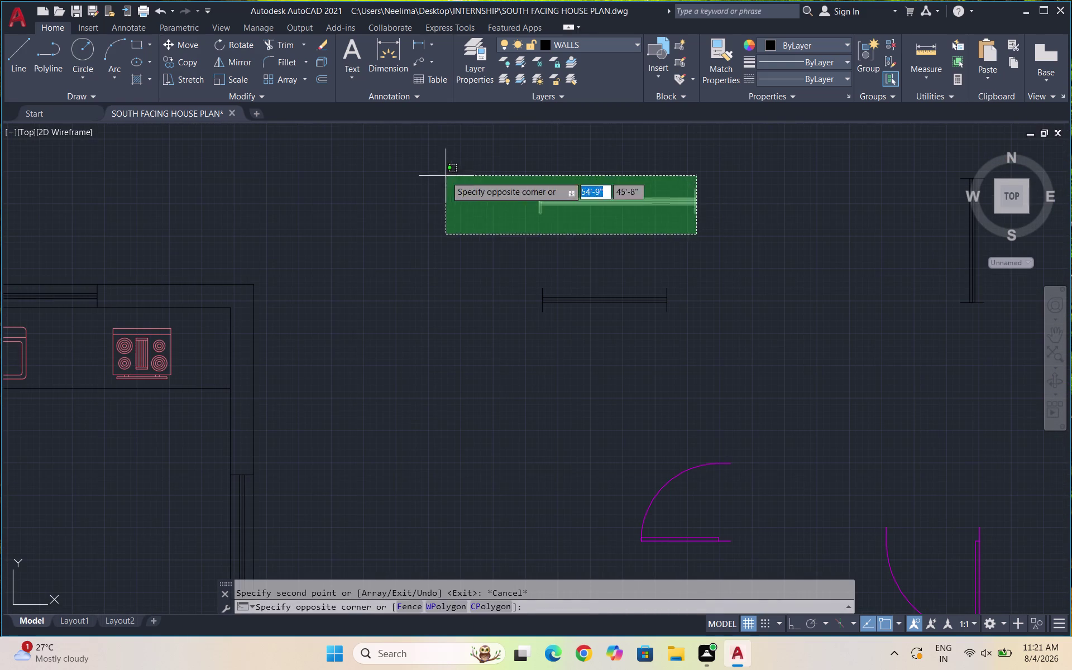
text(CO)
key(Return)
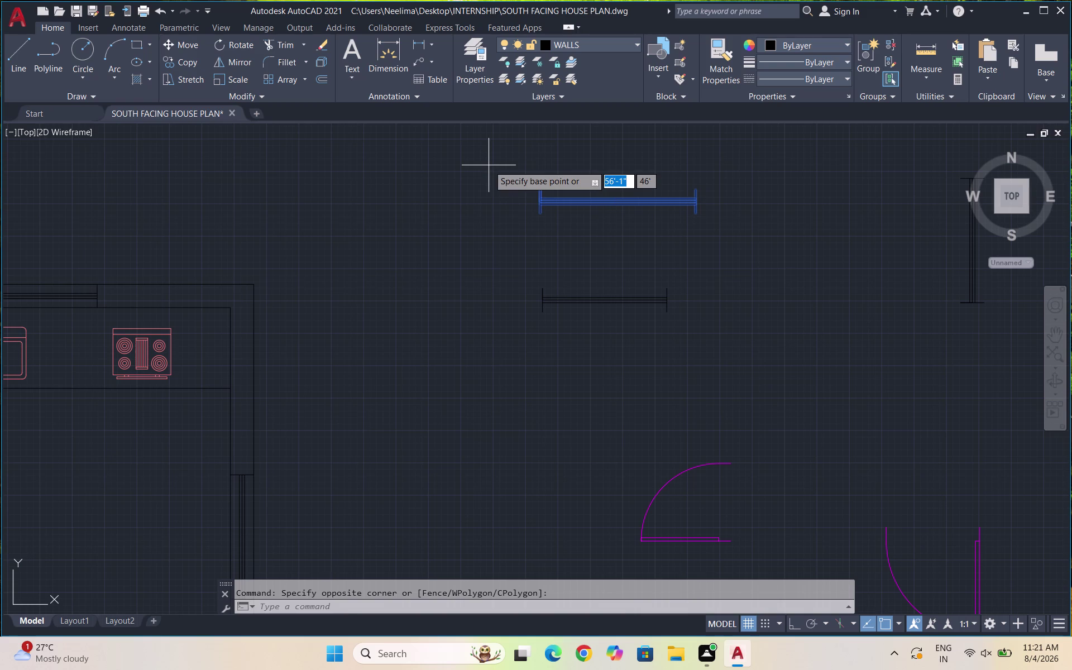
click(538, 189)
scroll(down, 3)
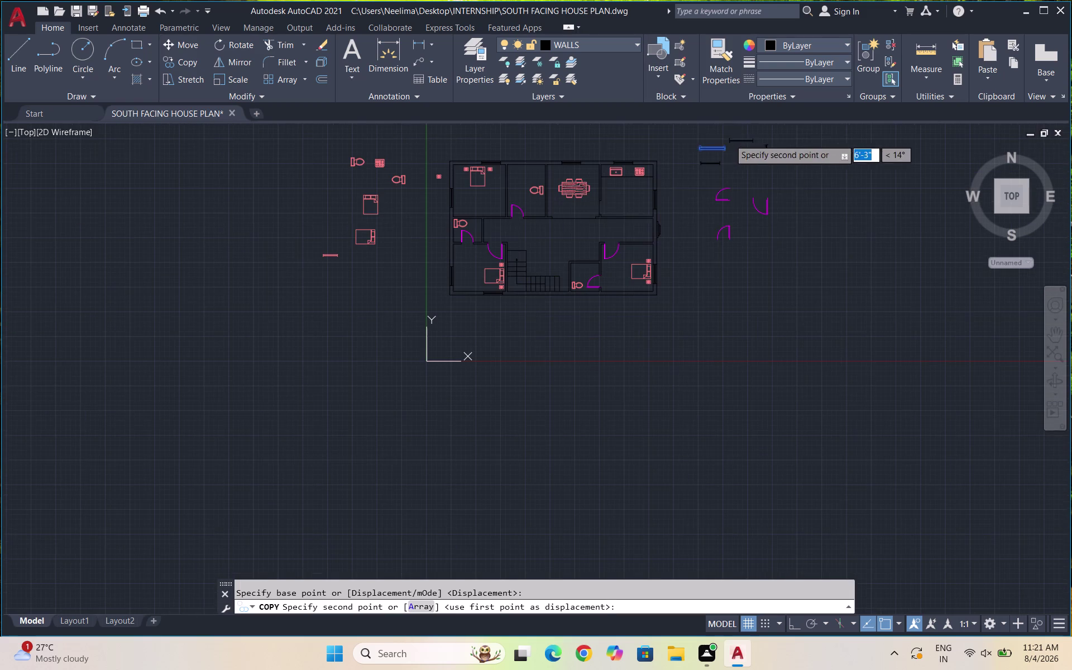
scroll(up, 3)
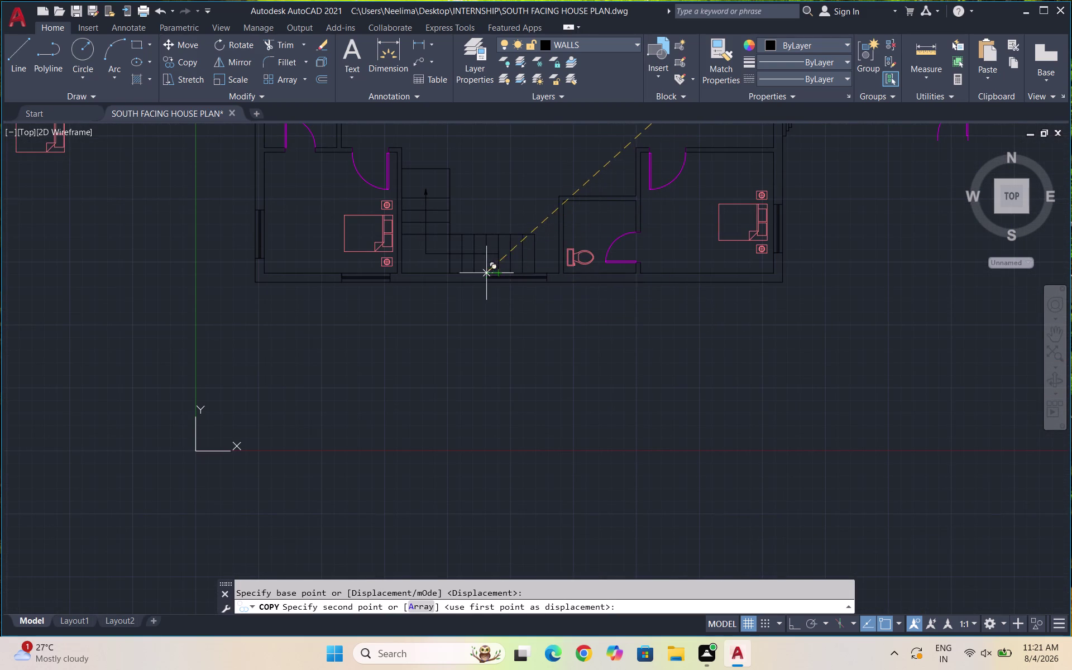
scroll(up, 3)
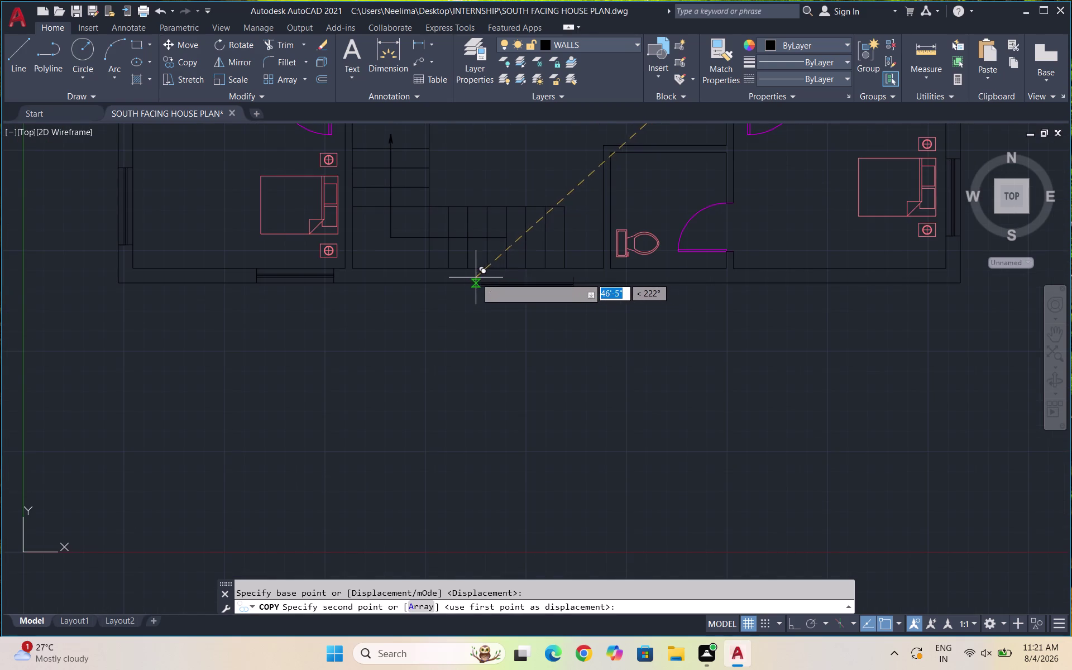
scroll(up, 3)
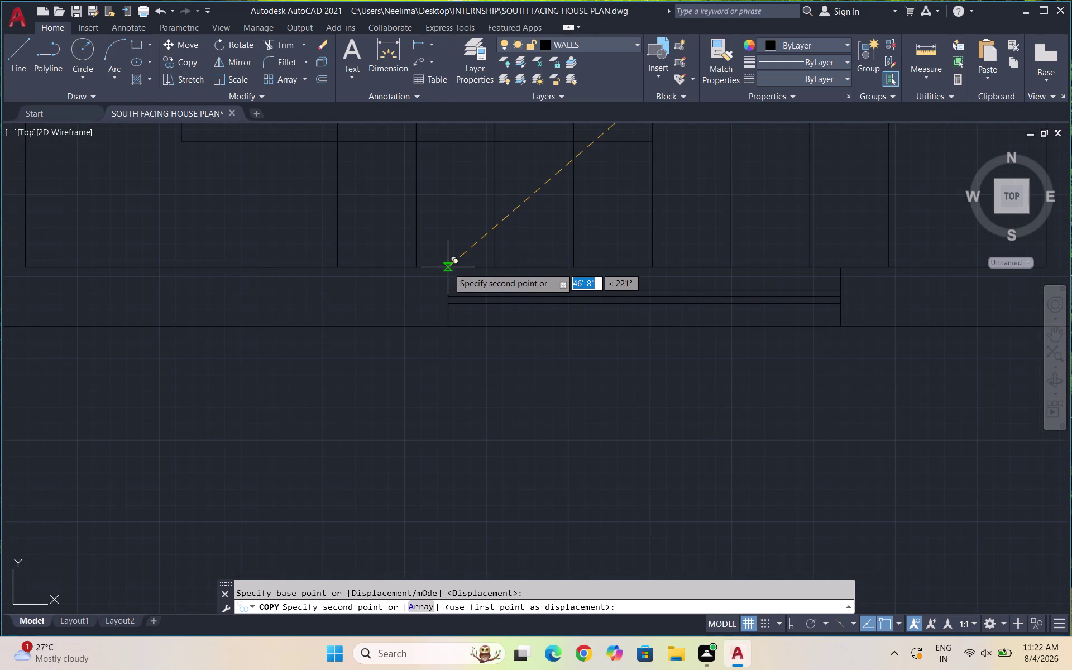
click(442, 267)
scroll(down, 3)
scroll(down, 3)
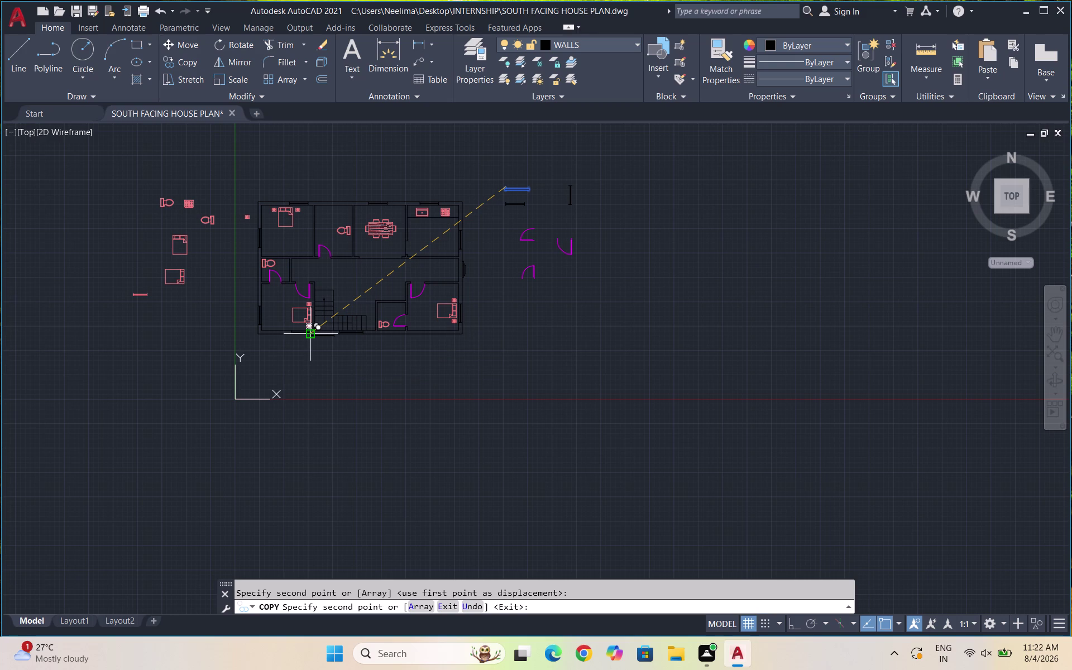
key(Escape)
scroll(up, 3)
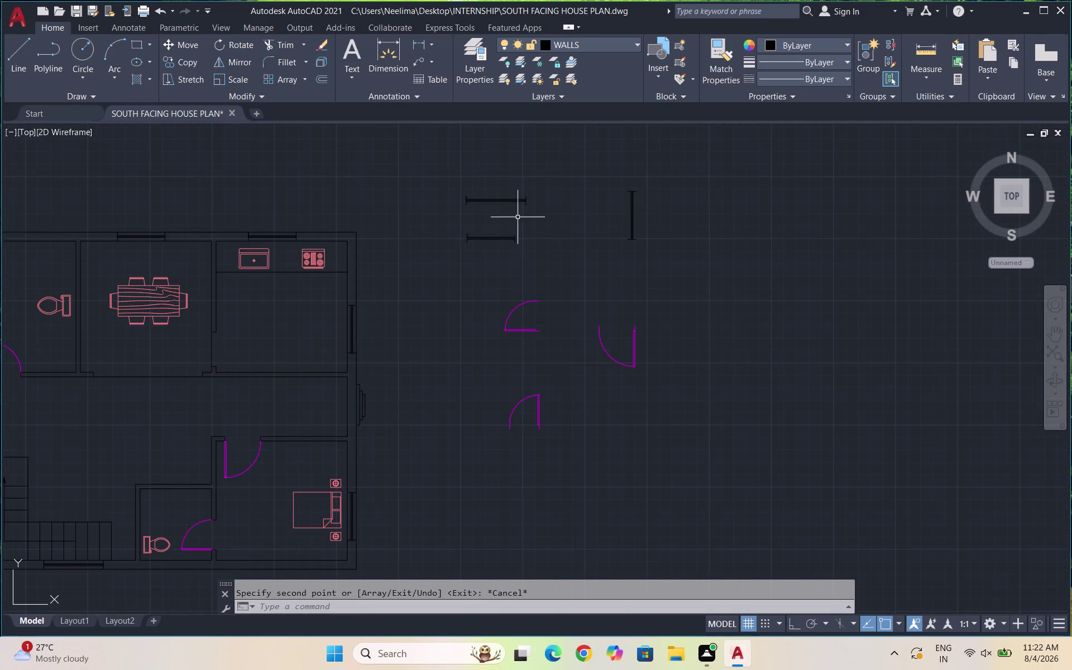
scroll(up, 3)
drag(518, 305, 515, 294)
Draw a 2'-long horizontal line with Ortho on.
key(Escape)
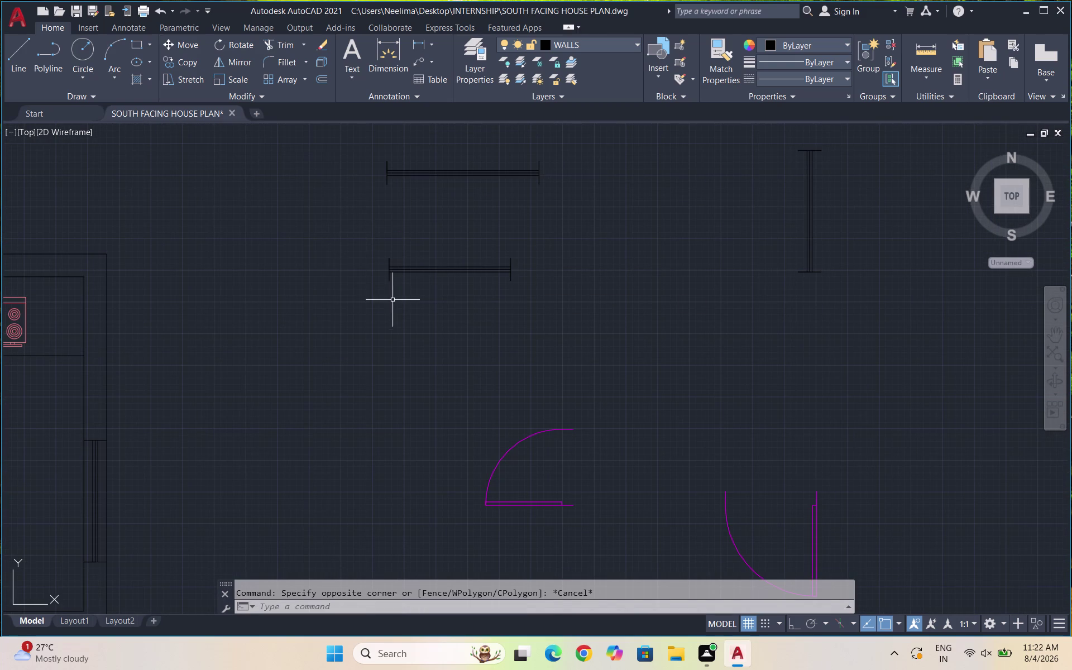
key(l)
key(Return)
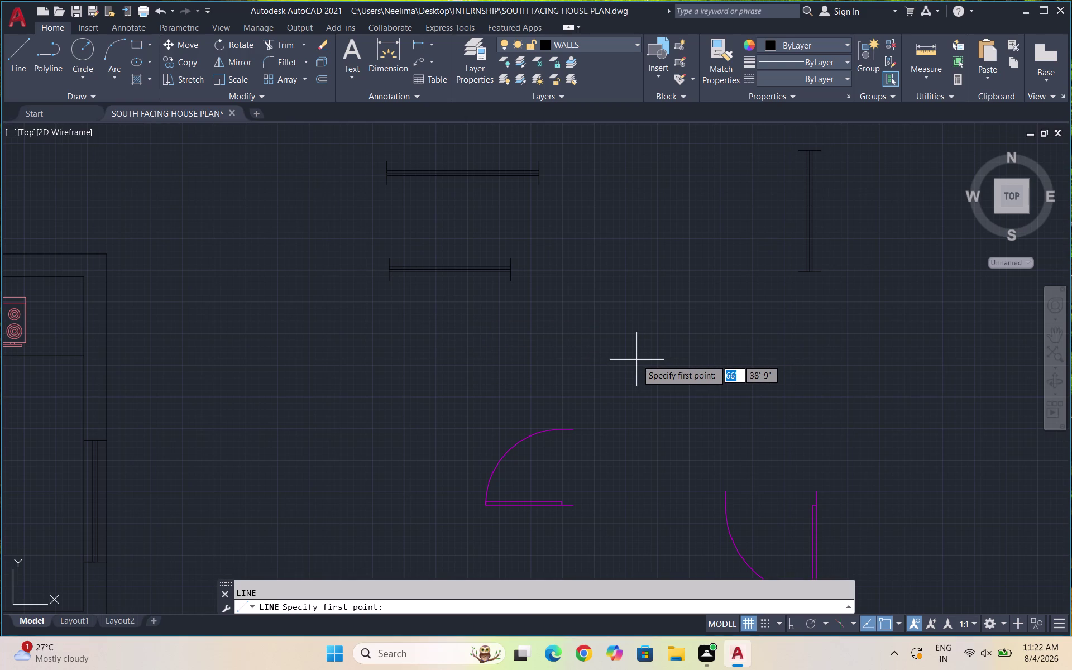
click(626, 347)
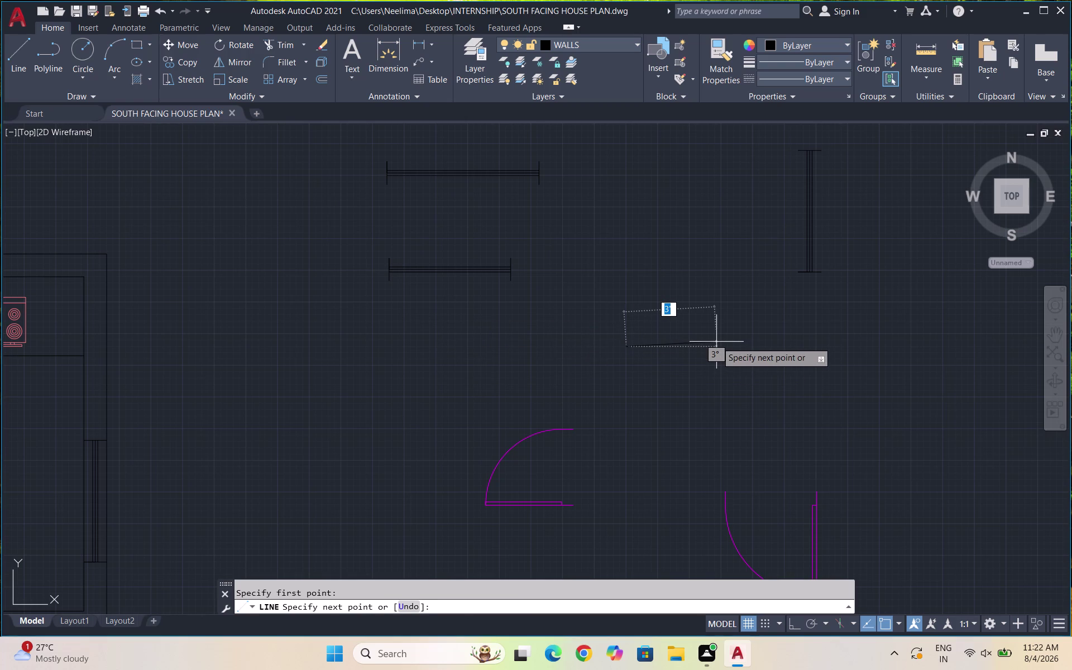
key(F8)
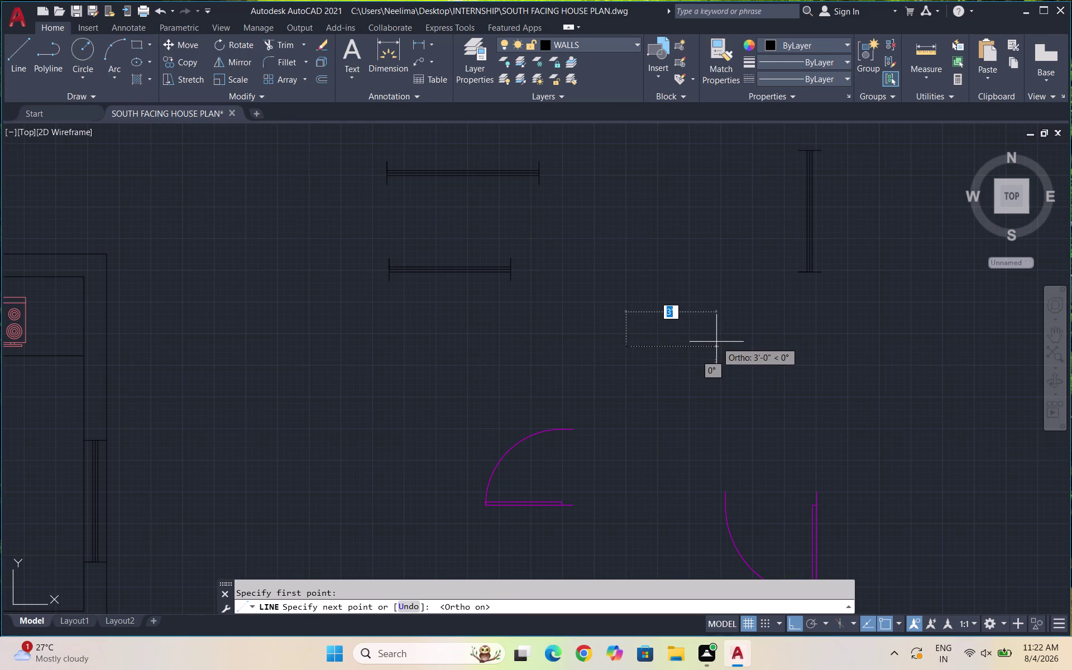
text(2')
key(Return)
key(Return)
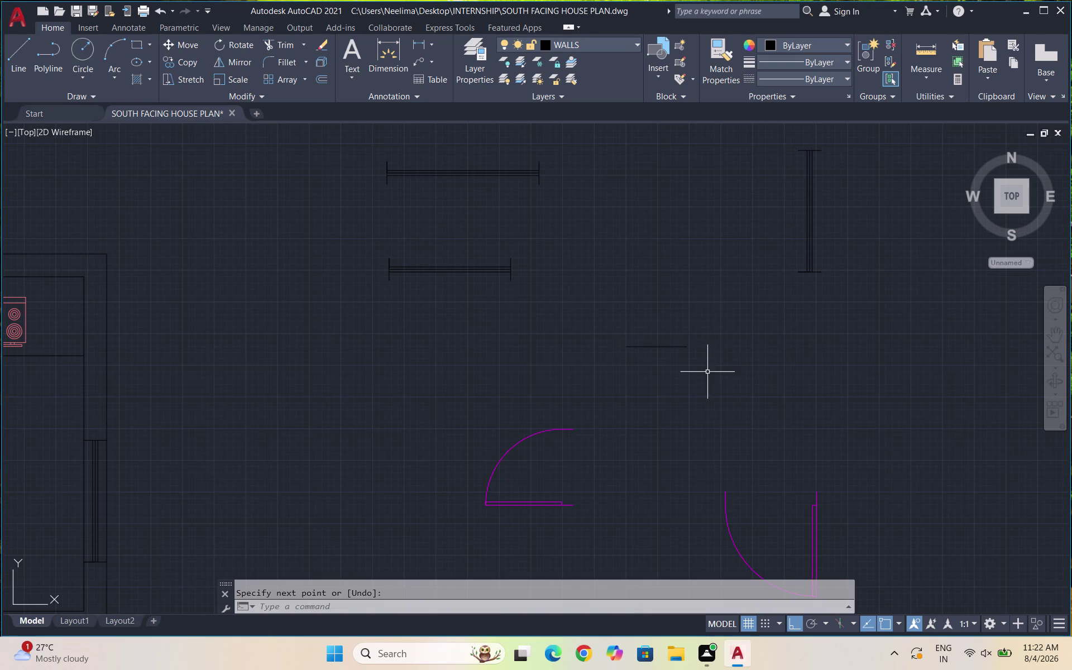
Offset the short line 1" downward to create a parallel line.
drag(703, 368, 667, 342)
click(658, 334)
key(o)
key(Return)
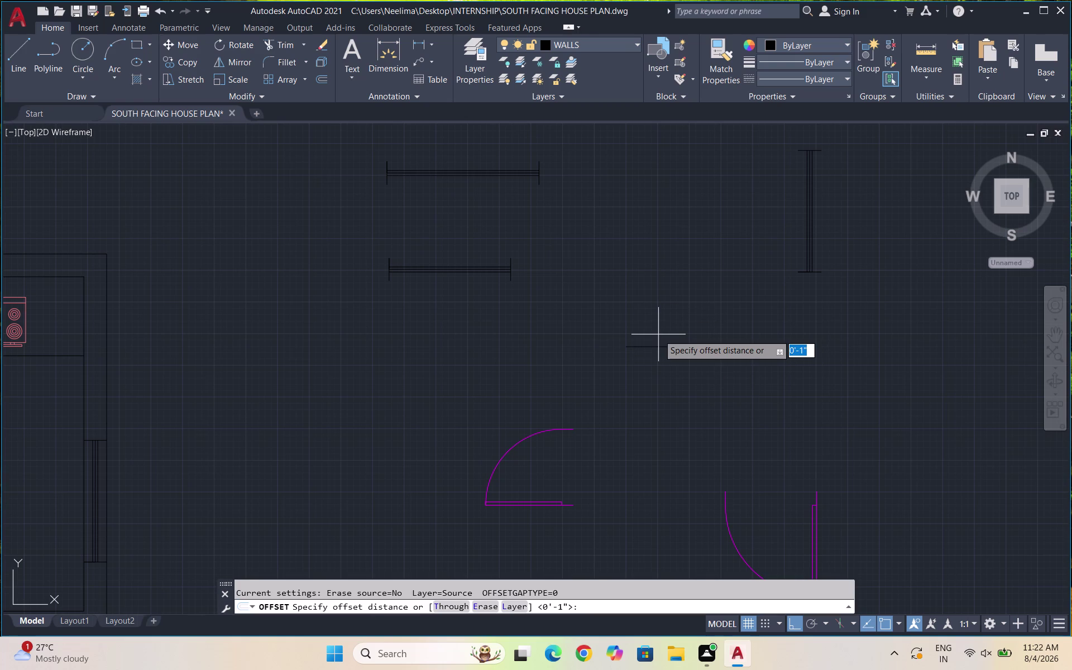
text(1")
key(Return)
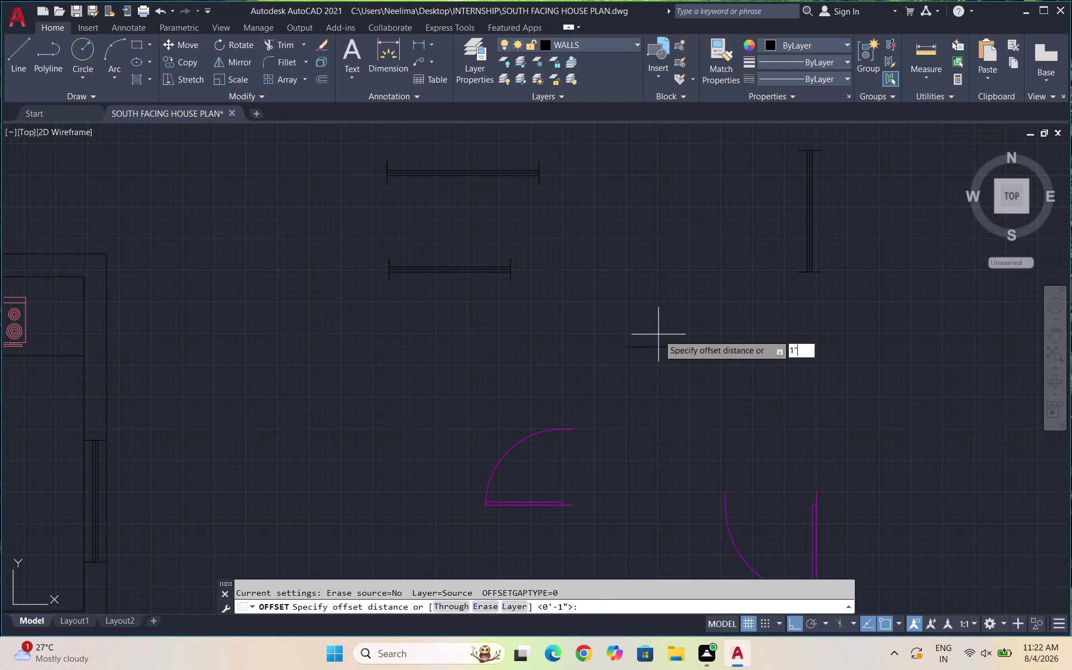
click(657, 342)
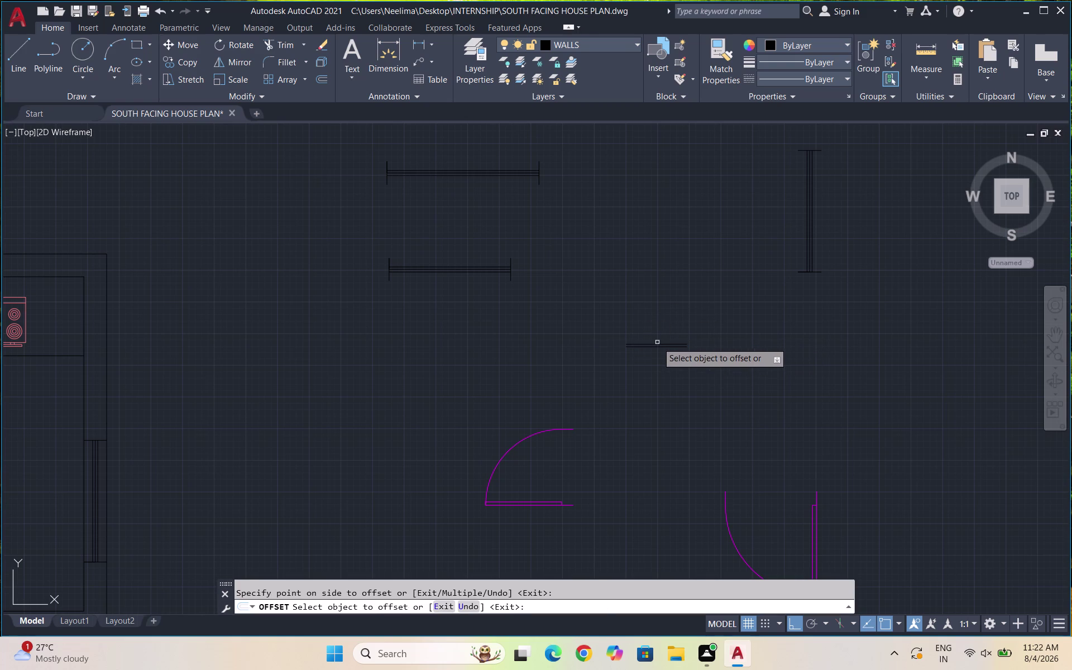
scroll(up, 3)
click(646, 344)
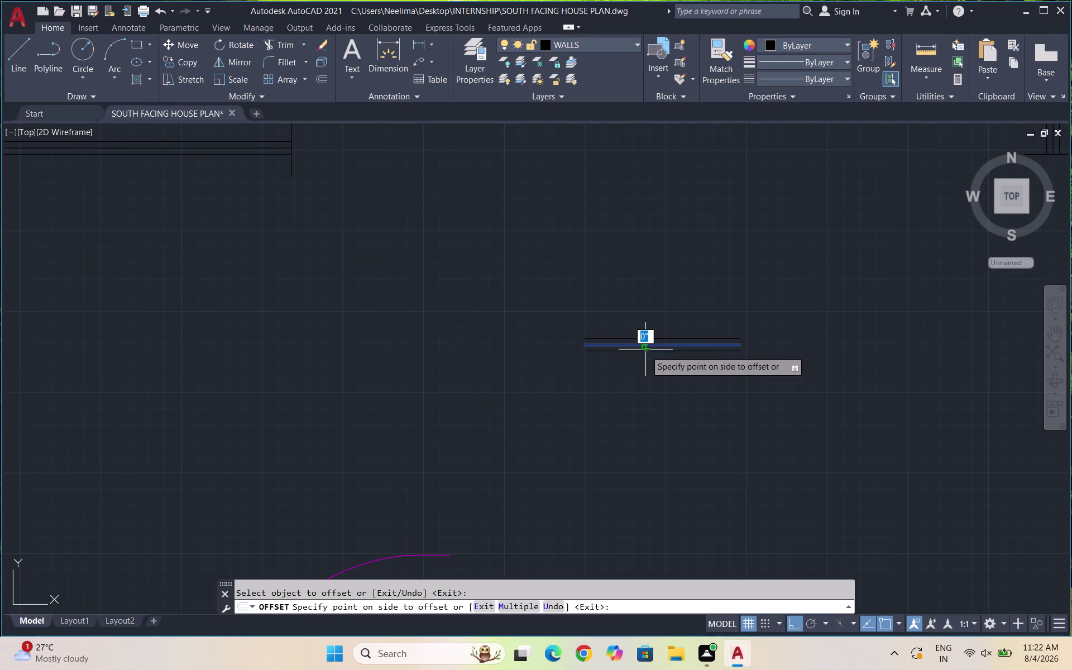
click(646, 359)
key(Escape)
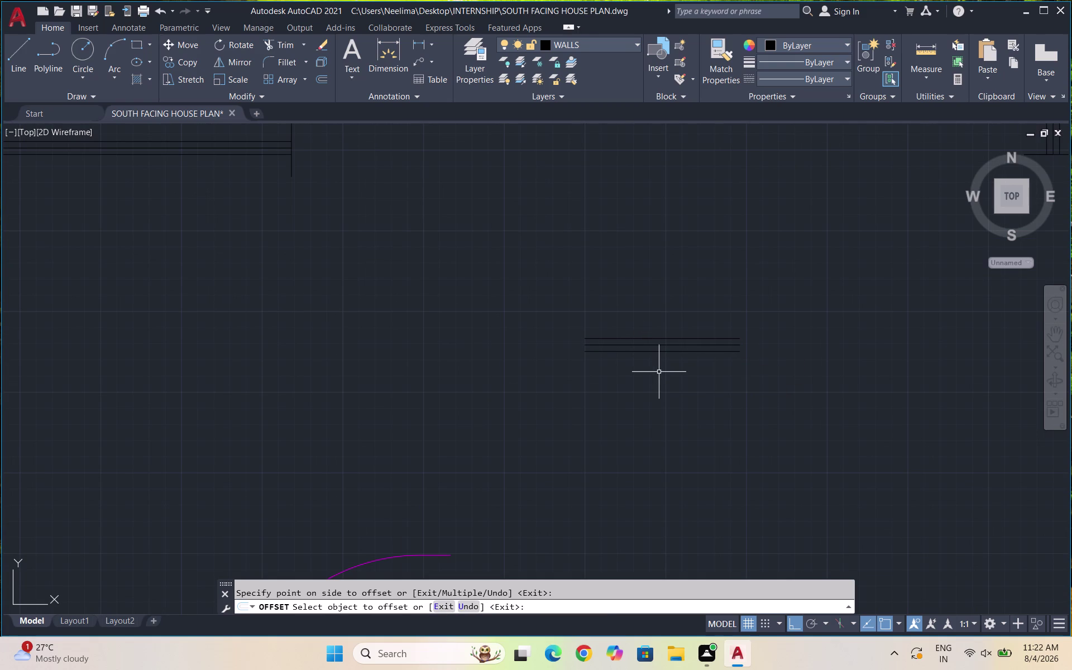
Draw a vertical end line, 4.5 units long, from the window lines' end.
key(l)
key(Return)
scroll(up, 3)
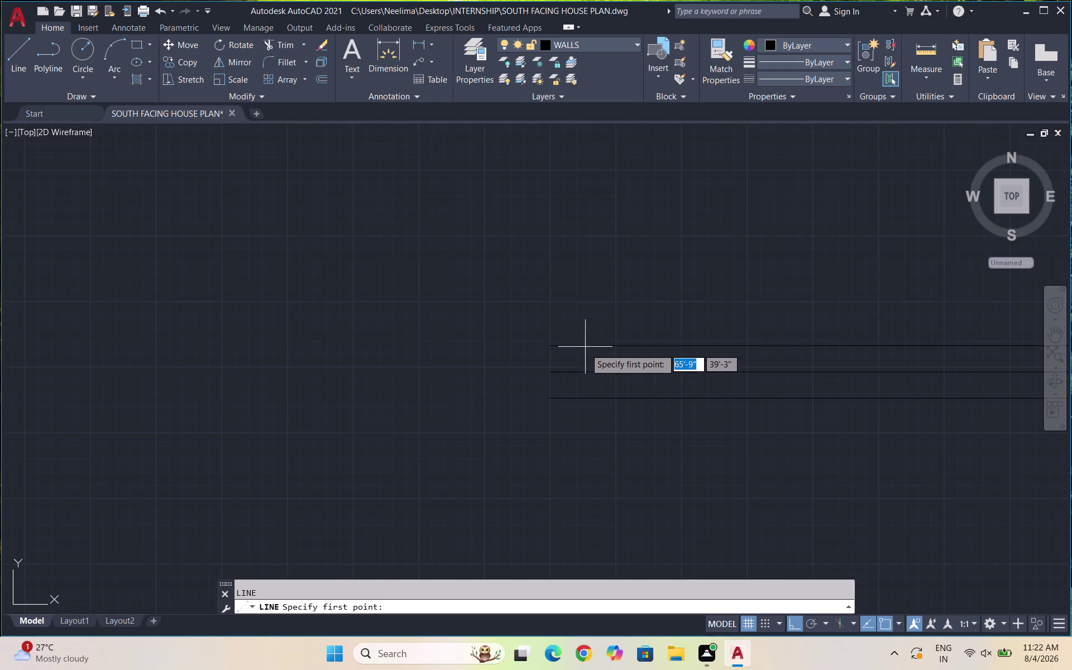
click(551, 371)
text(4)
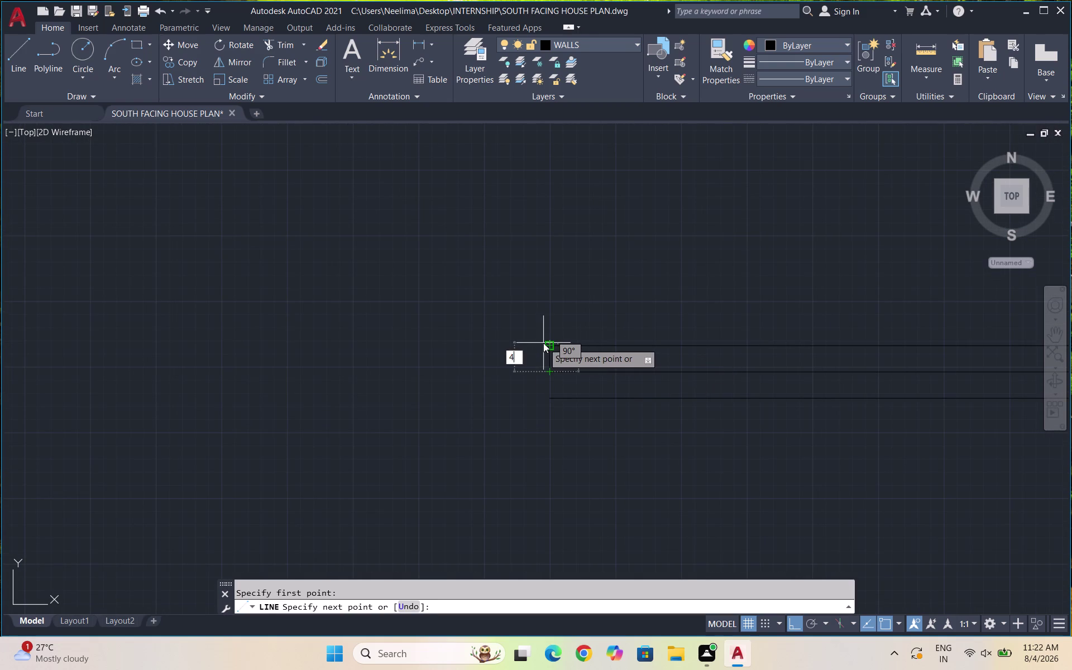
text(.5)
key(Return)
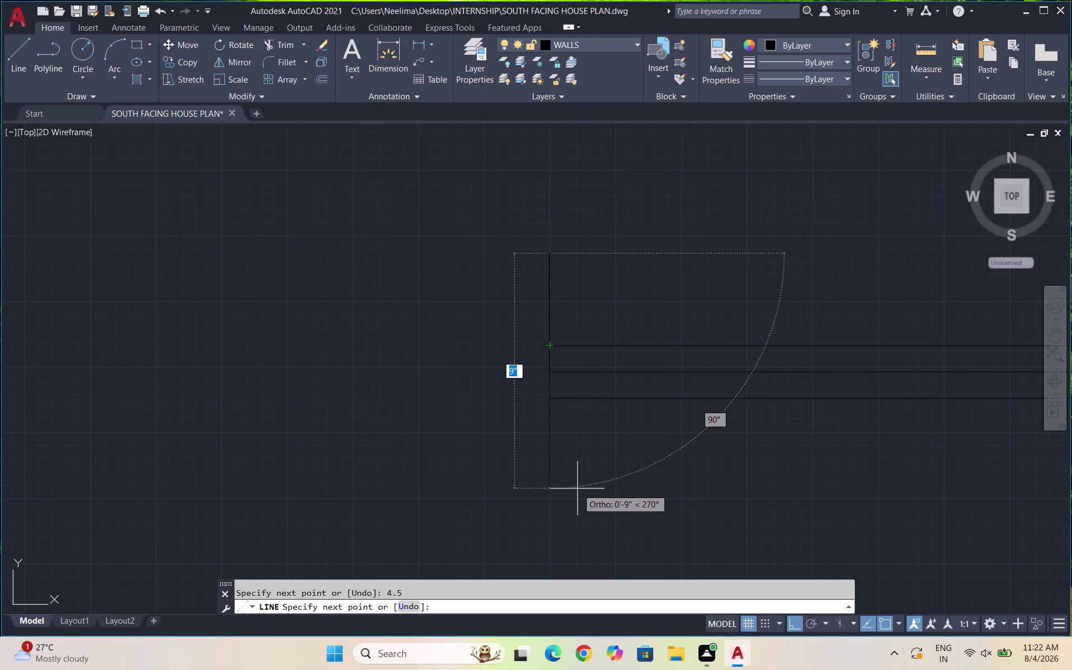
key(9)
key(Return)
key(Return)
Copy the vertical end line 2' along to close the other end, then select the symbol.
drag(609, 458, 554, 456)
click(537, 457)
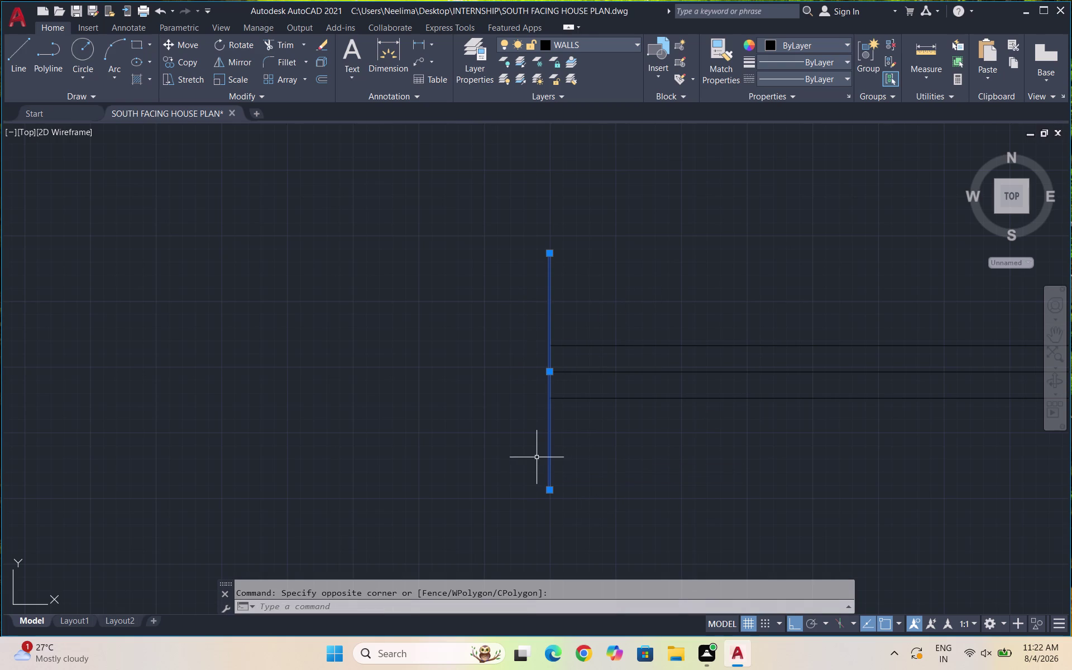
key(c)
key(o)
key(Return)
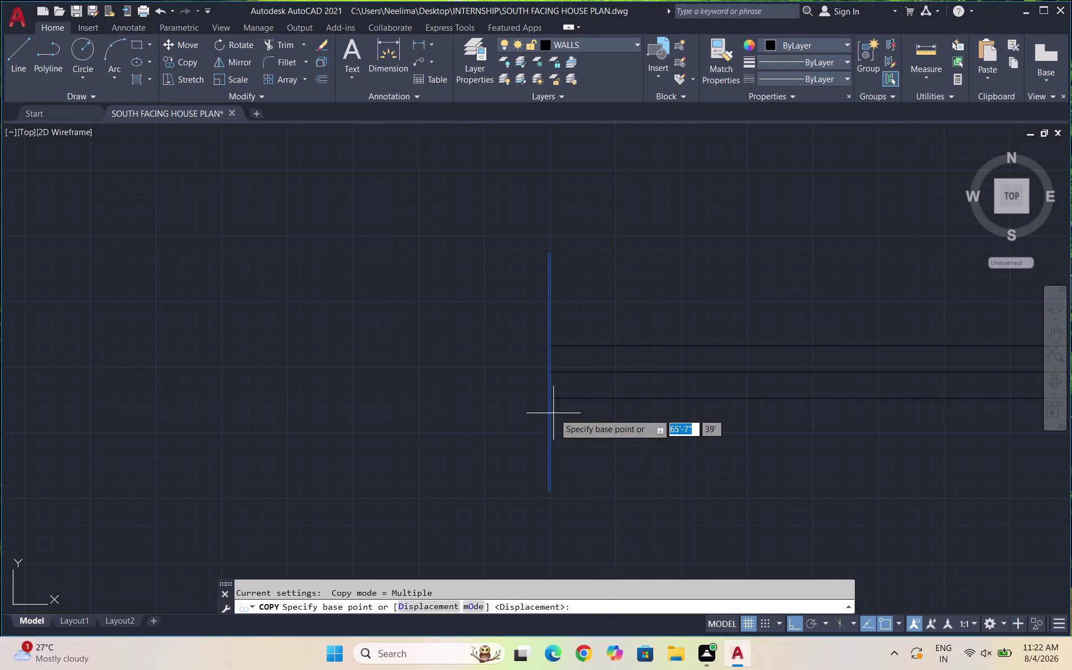
click(546, 399)
scroll(down, 3)
scroll(up, 3)
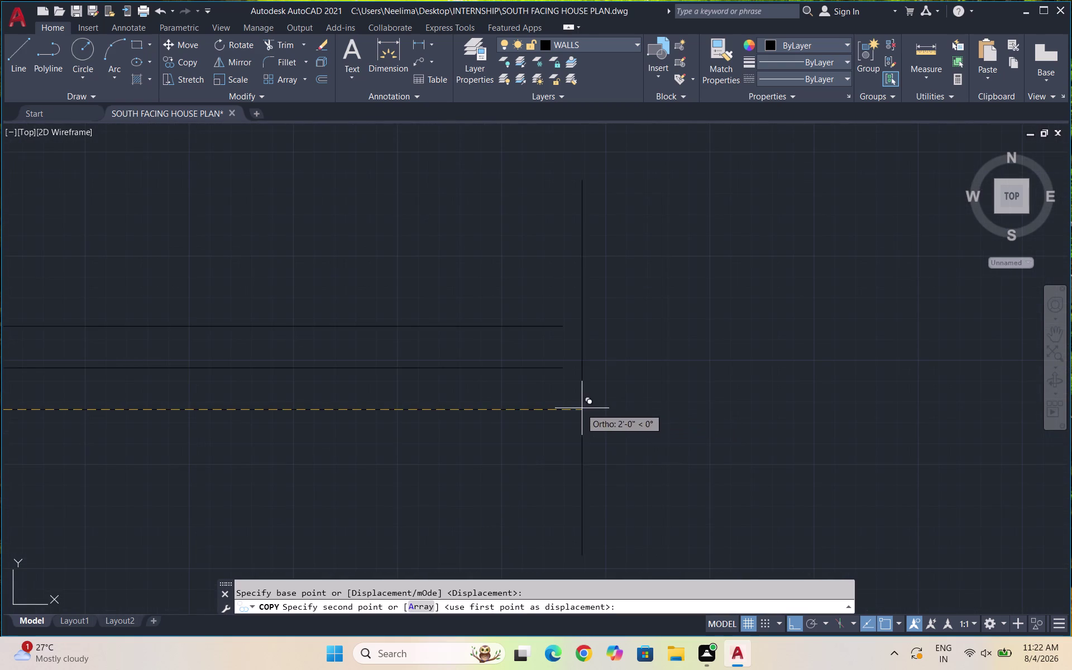
click(565, 411)
key(Escape)
scroll(down, 3)
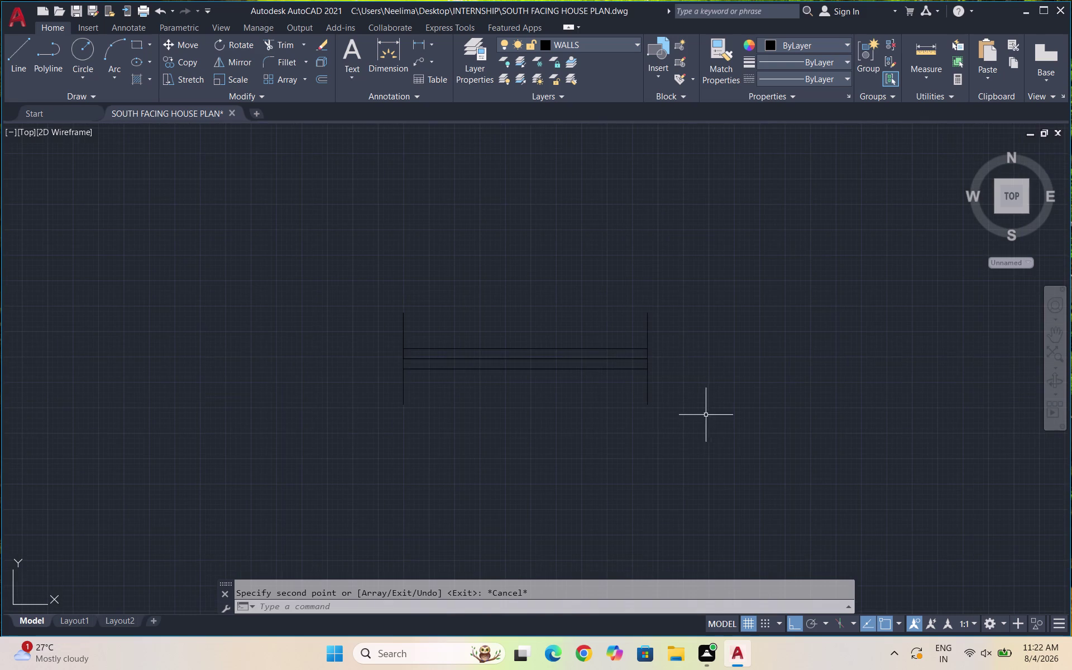
drag(696, 426, 600, 409)
drag(300, 225, 305, 229)
Copy the window symbol into the top wall with Ortho turned off.
text(CO)
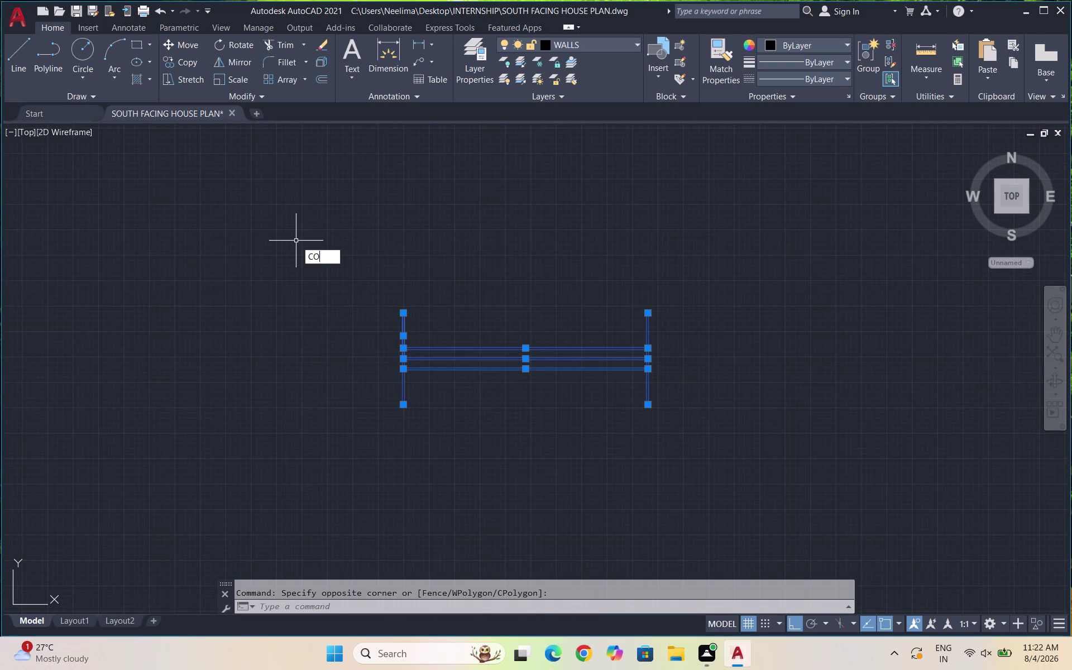
key(Return)
drag(405, 314, 413, 307)
scroll(down, 3)
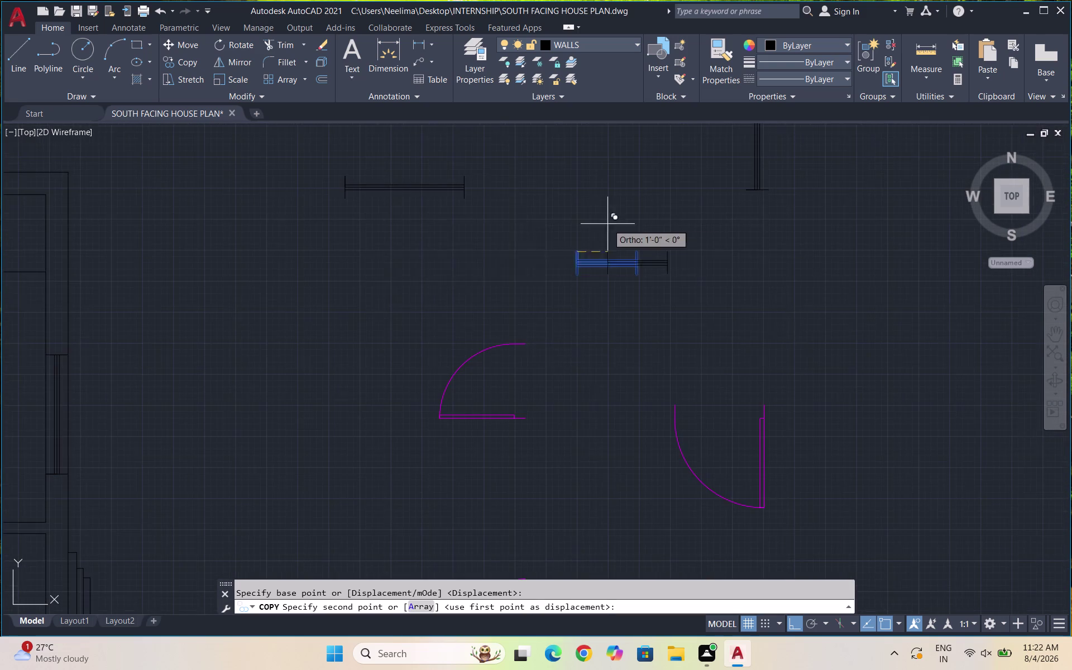
scroll(down, 3)
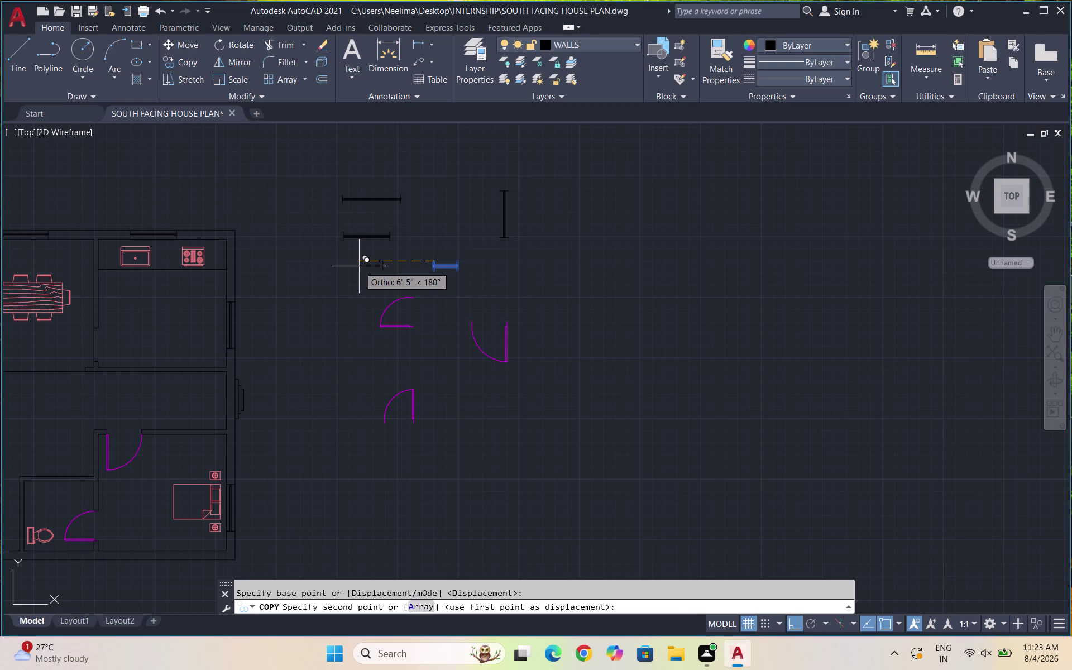
key(F8)
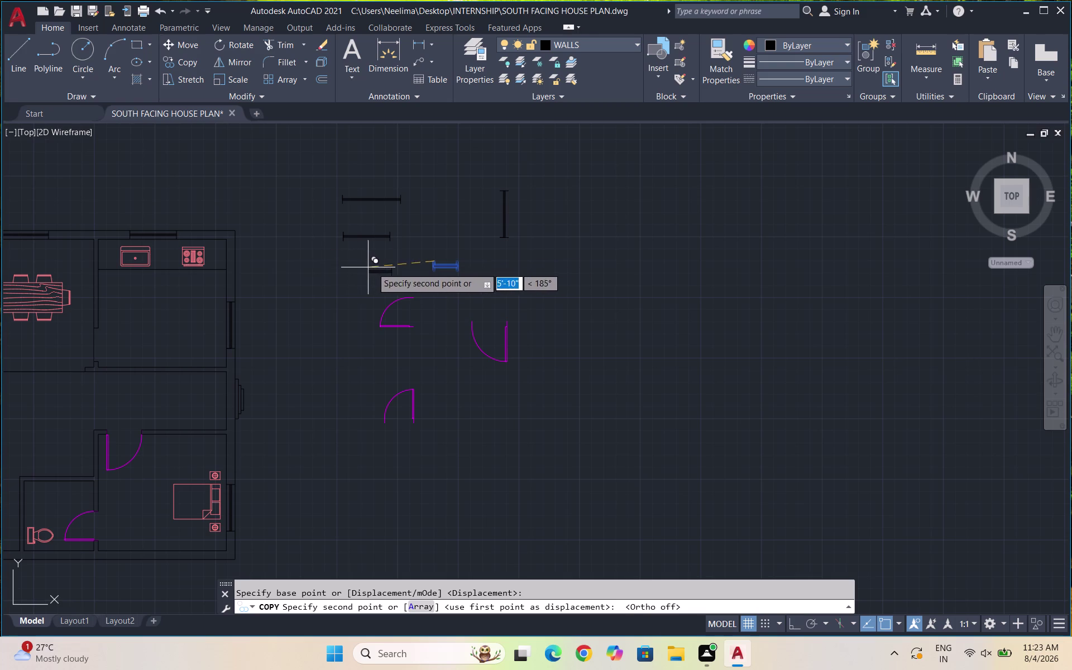
scroll(down, 3)
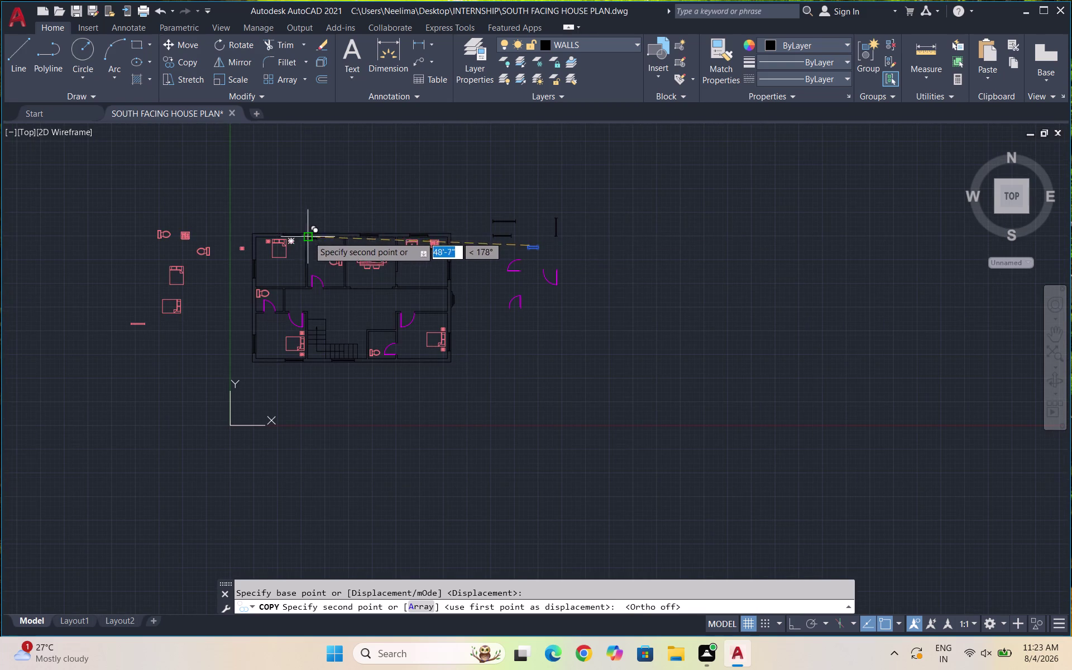
scroll(up, 3)
scroll(up, 3)
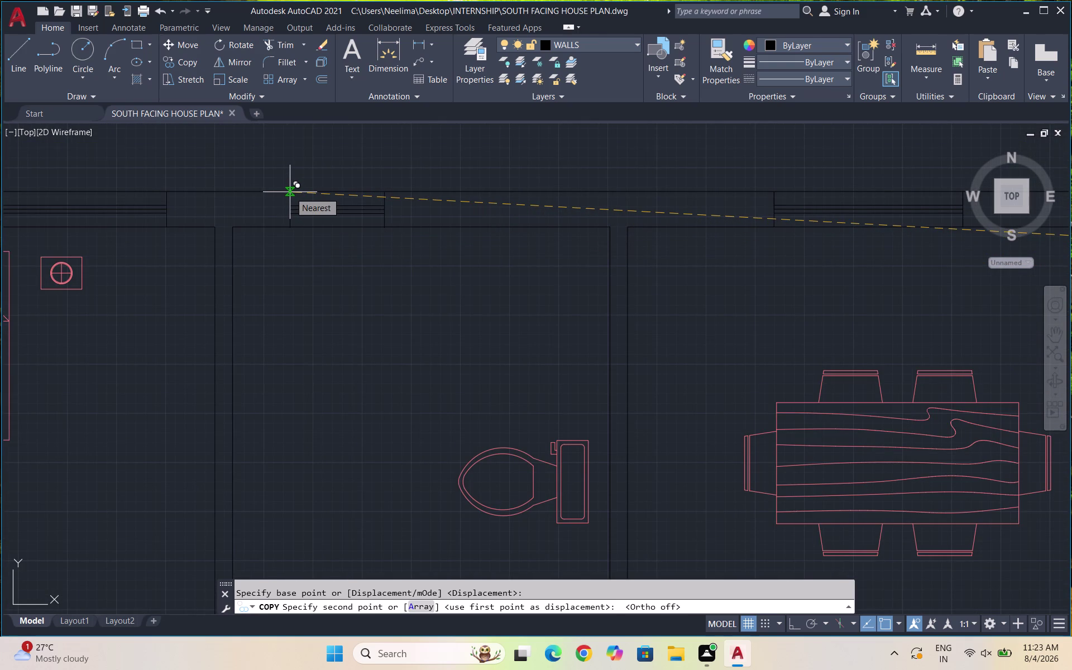
click(290, 192)
Place another window symbol copy in the bottom wall and finish copying.
scroll(down, 3)
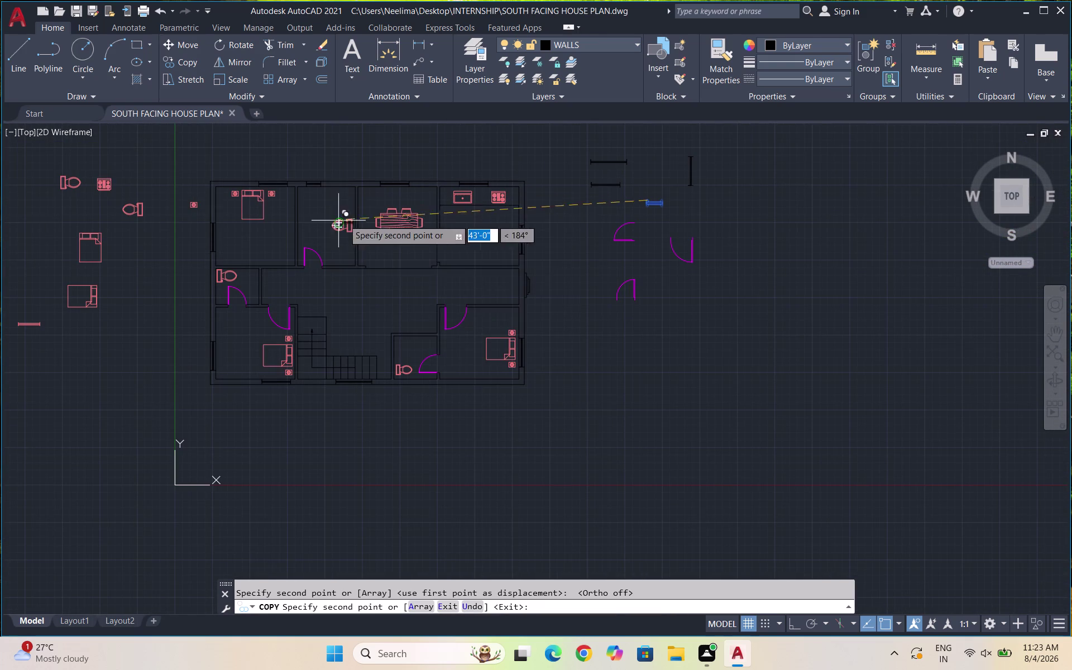
scroll(up, 3)
scroll(up, 3)
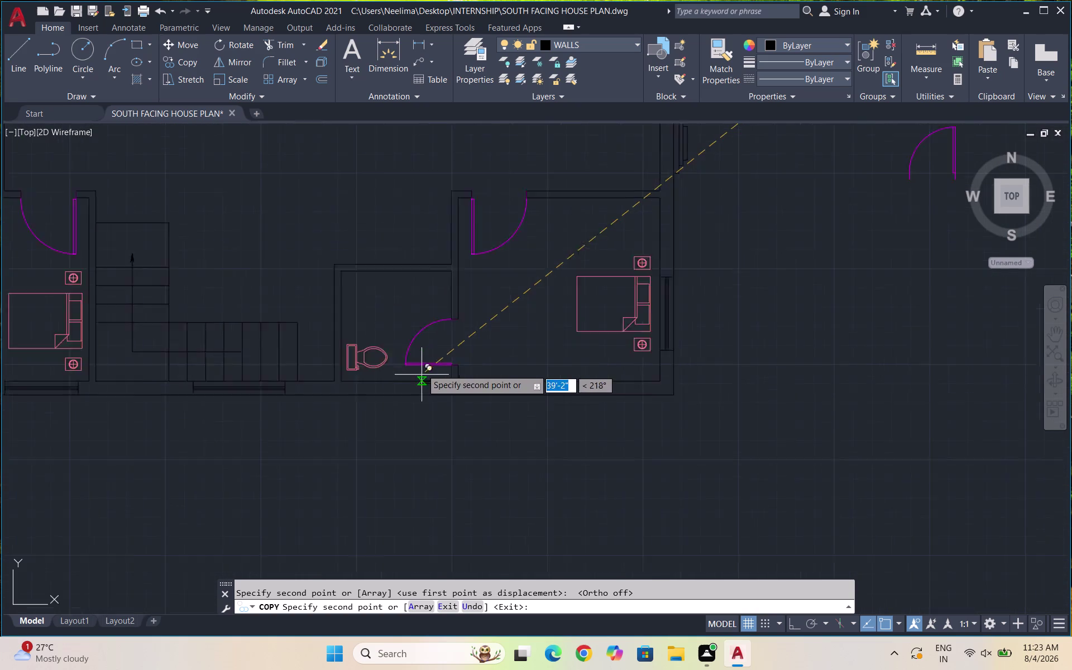
scroll(up, 3)
scroll(up, 3)
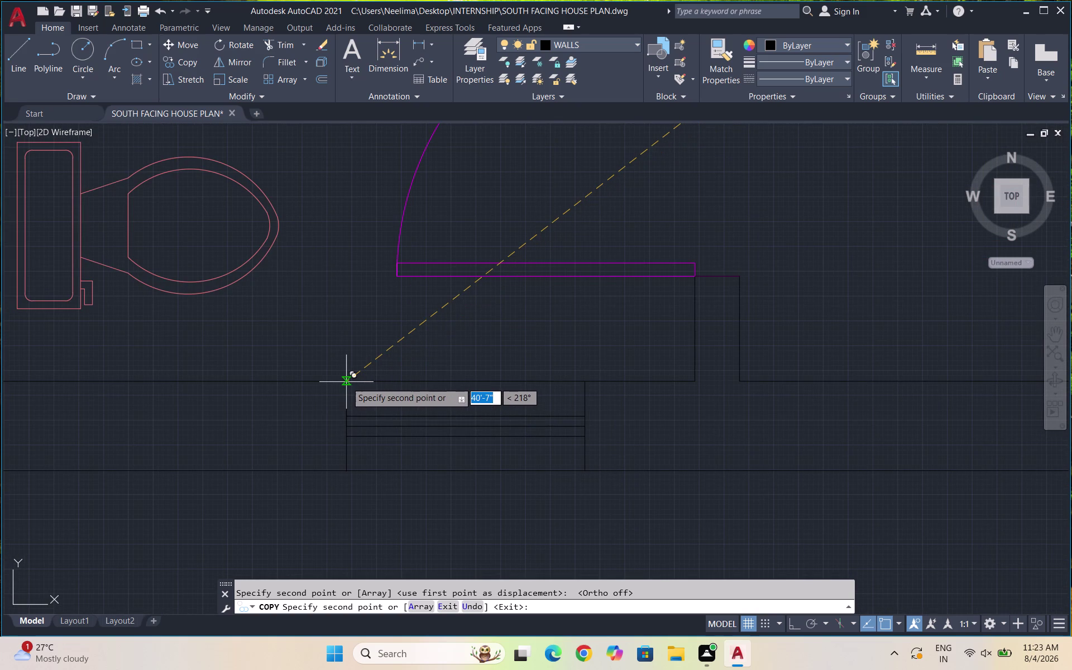
click(345, 381)
scroll(down, 3)
scroll(down, 3)
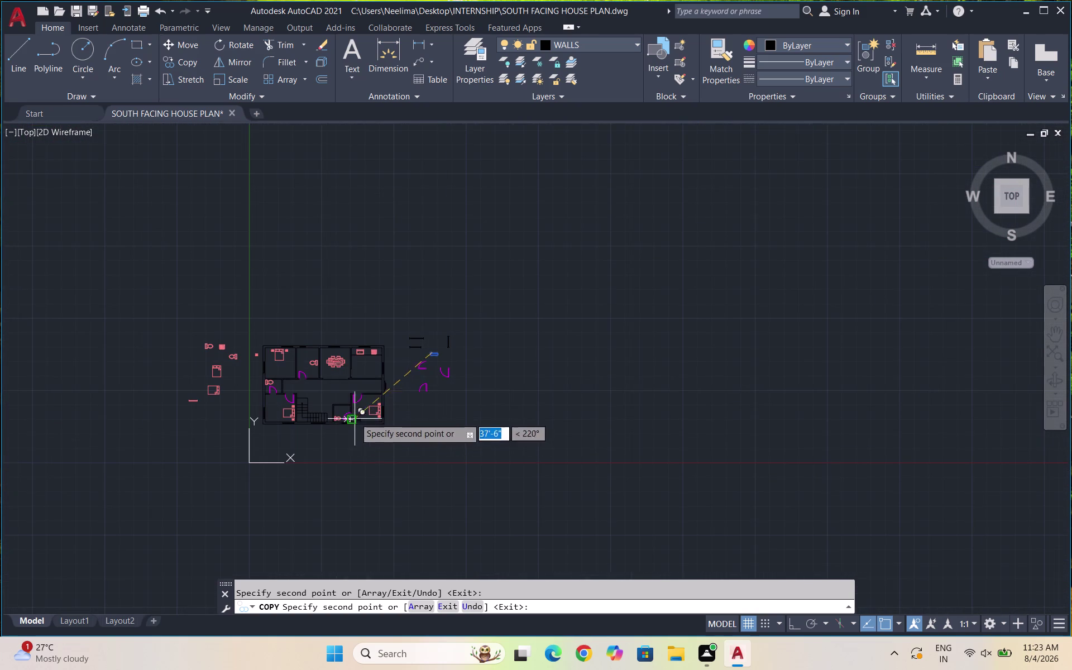
key(Escape)
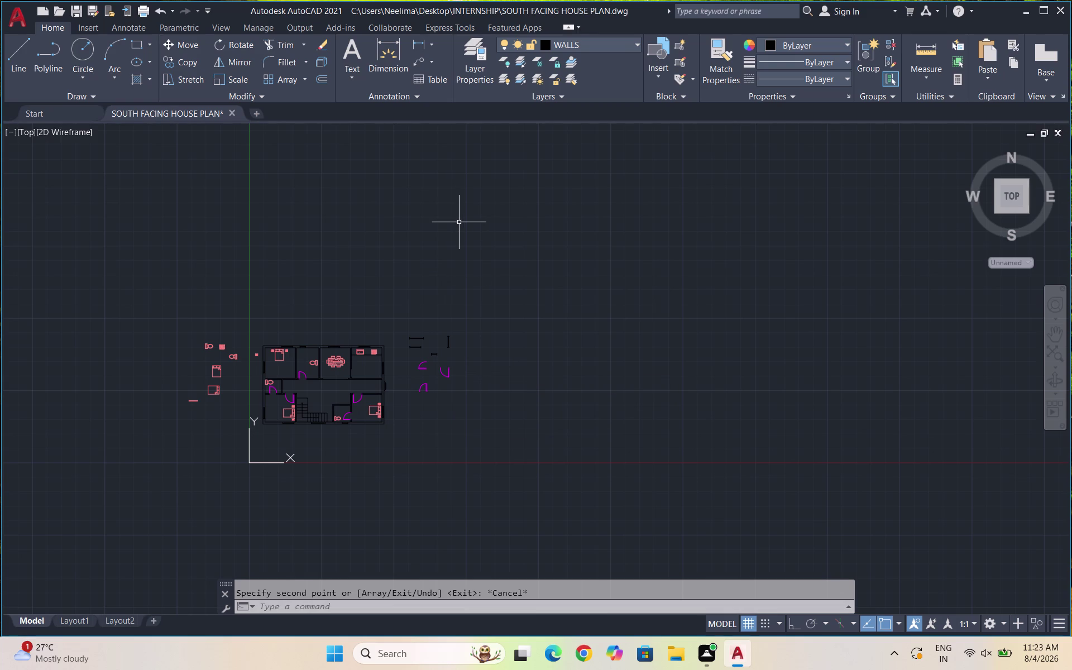
scroll(up, 3)
Delete the spare symbols lying beside the plan.
drag(495, 443, 417, 402)
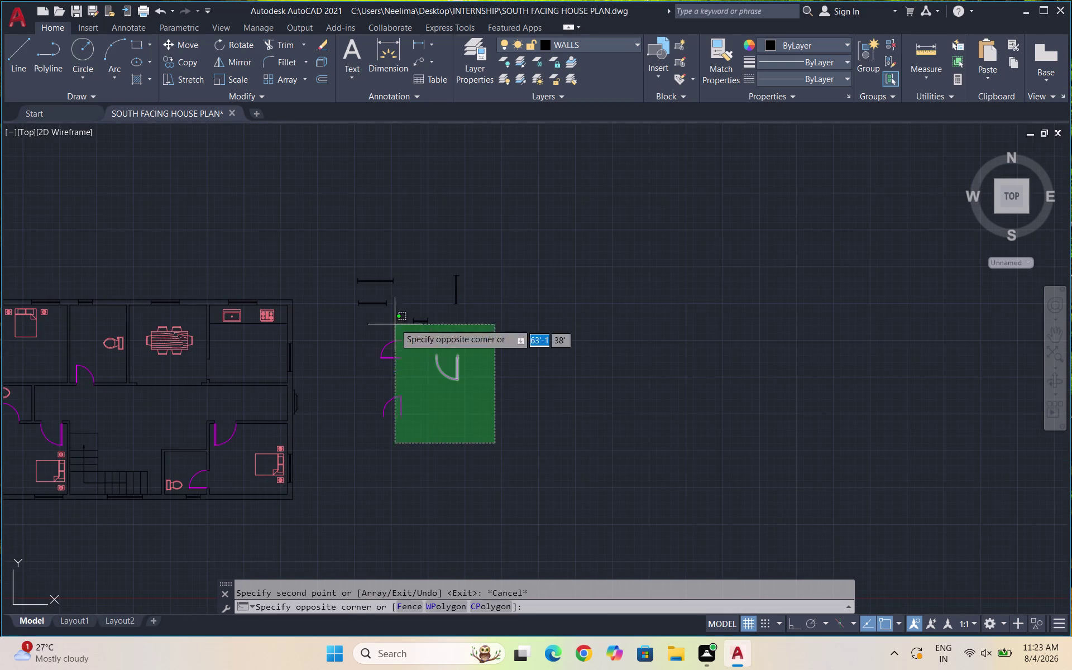
click(353, 232)
key(Delete)
scroll(down, 3)
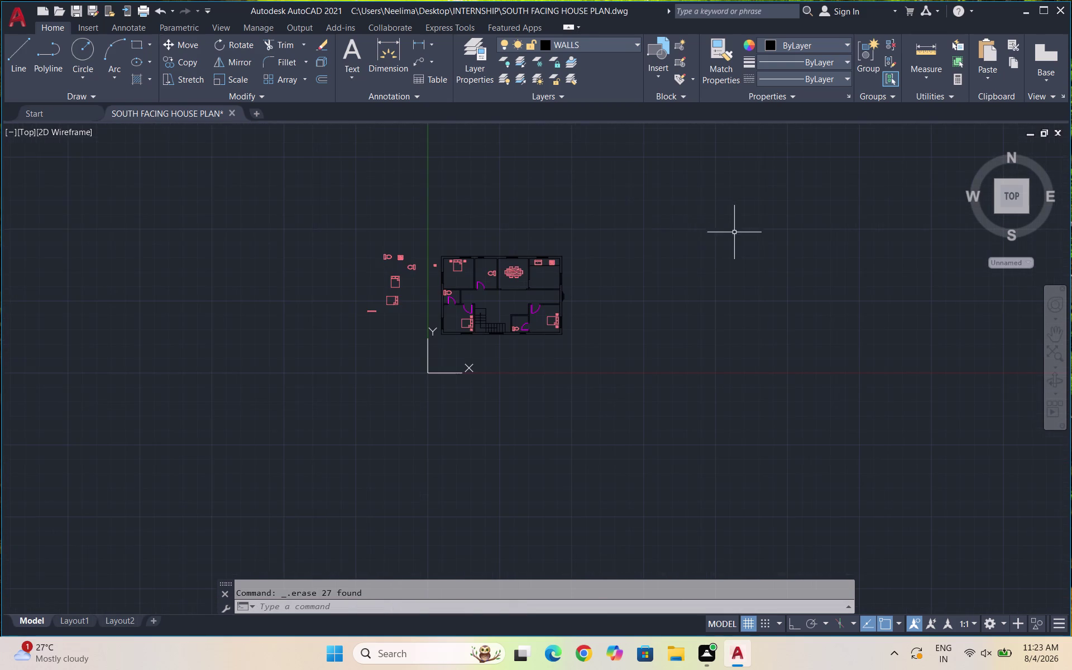
scroll(up, 3)
scroll(down, 3)
Delete the loose furniture pieces left of the plan.
drag(430, 439, 418, 433)
drag(346, 276, 351, 270)
scroll(up, 3)
drag(505, 416, 506, 388)
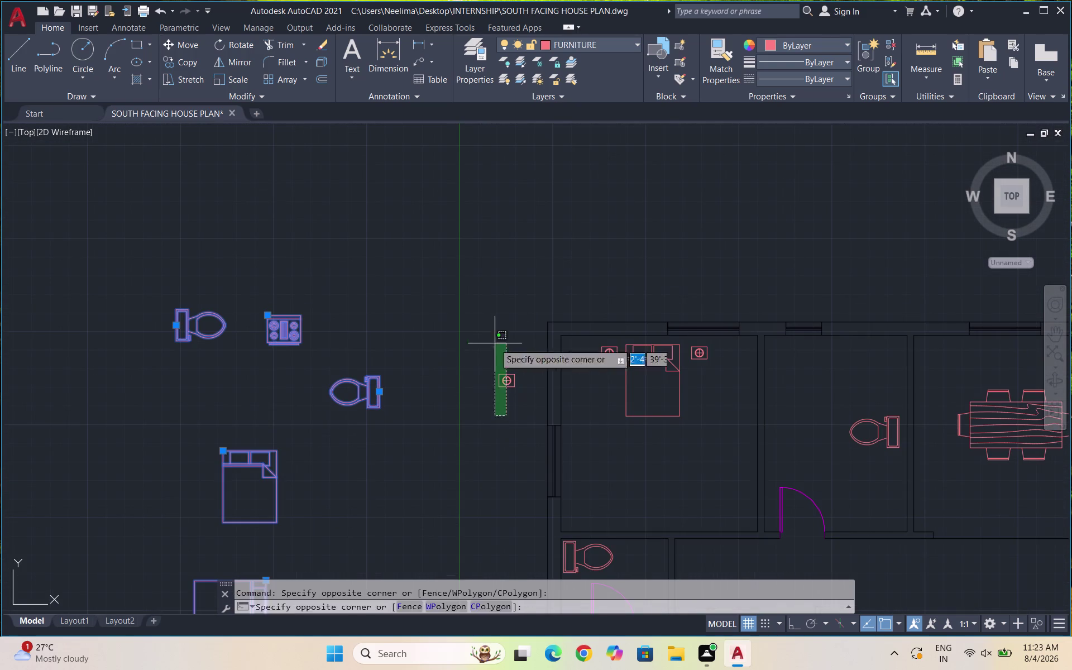
click(486, 327)
key(Delete)
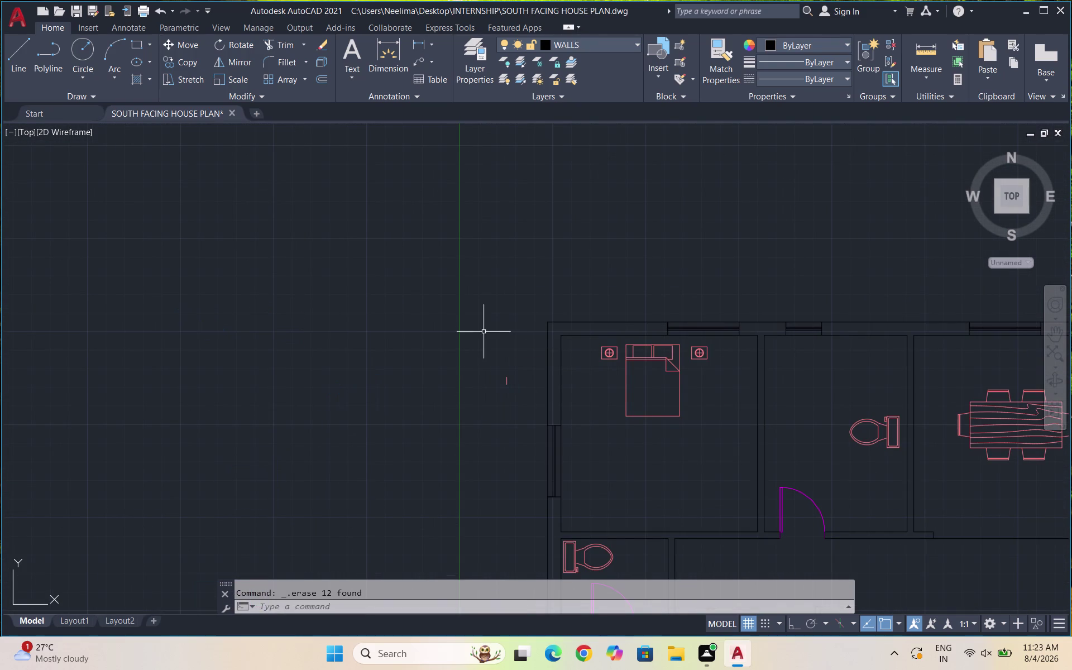
Delete the leftover stray line near the plan.
drag(514, 396, 501, 384)
click(463, 361)
key(Delete)
scroll(down, 3)
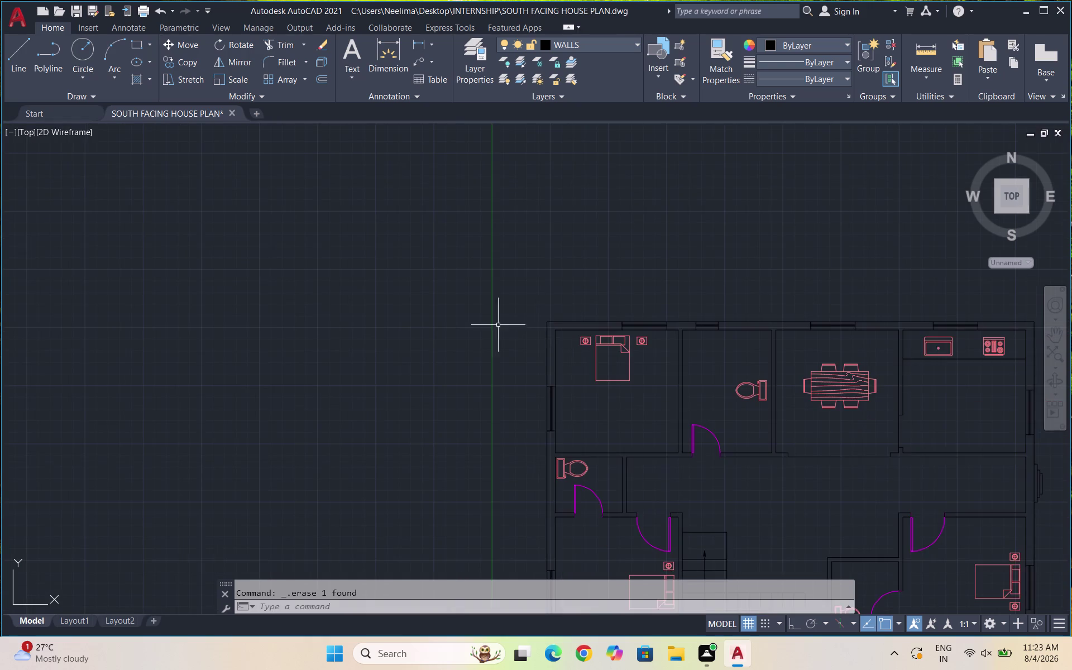
scroll(down, 3)
scroll(up, 3)
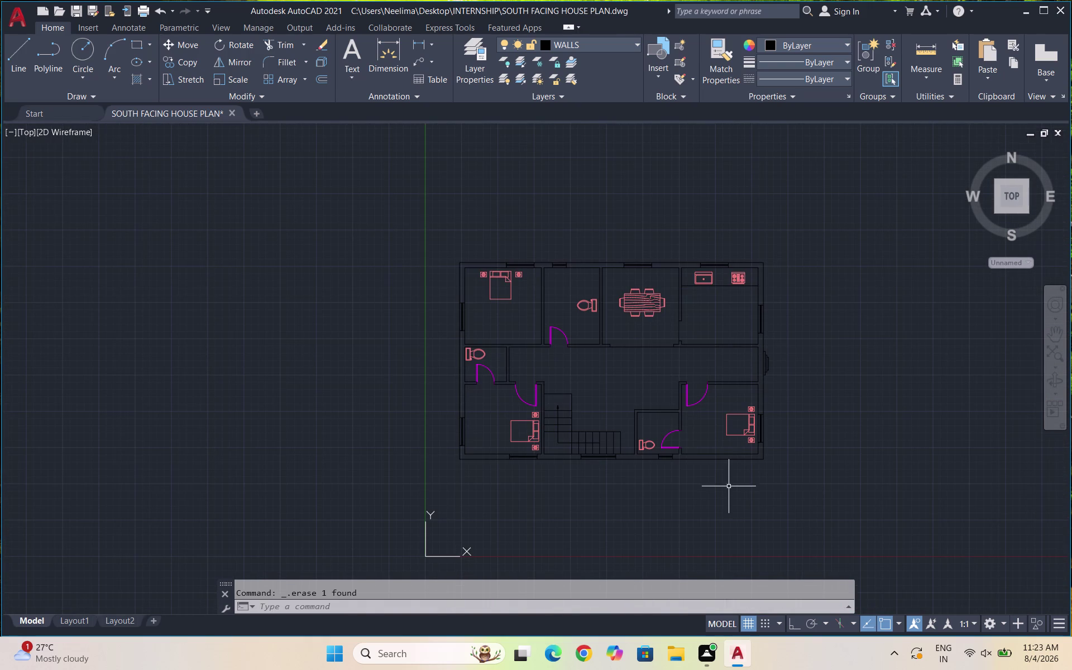
scroll(up, 3)
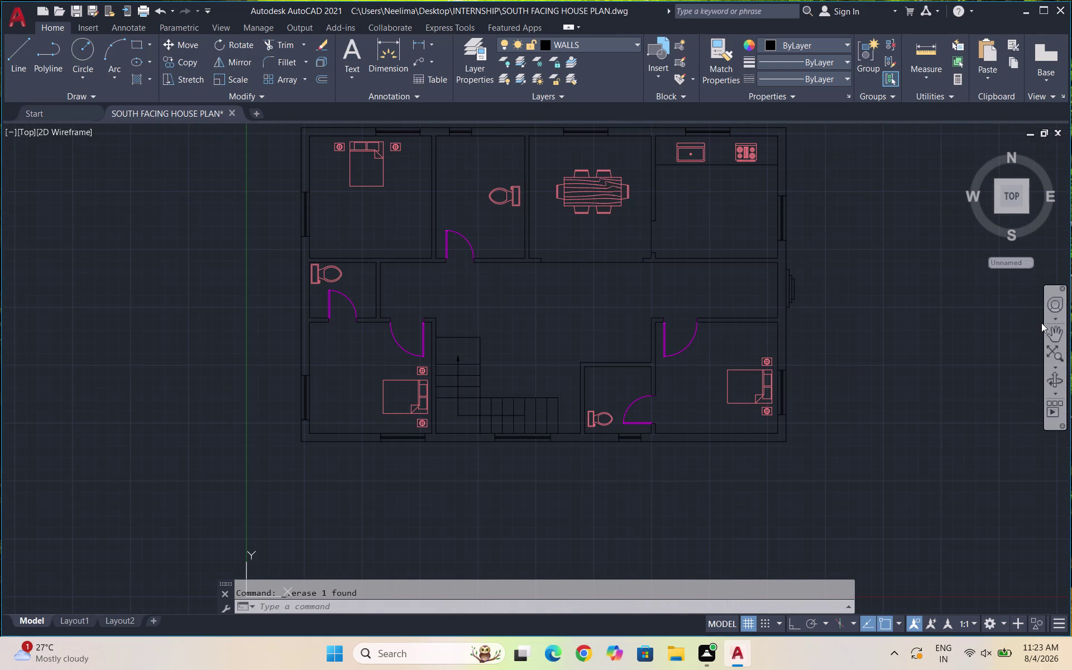
Click objects at the drawing's right edge, then cancel the pending selection.
click(1043, 325)
click(1040, 336)
click(1062, 335)
click(1057, 335)
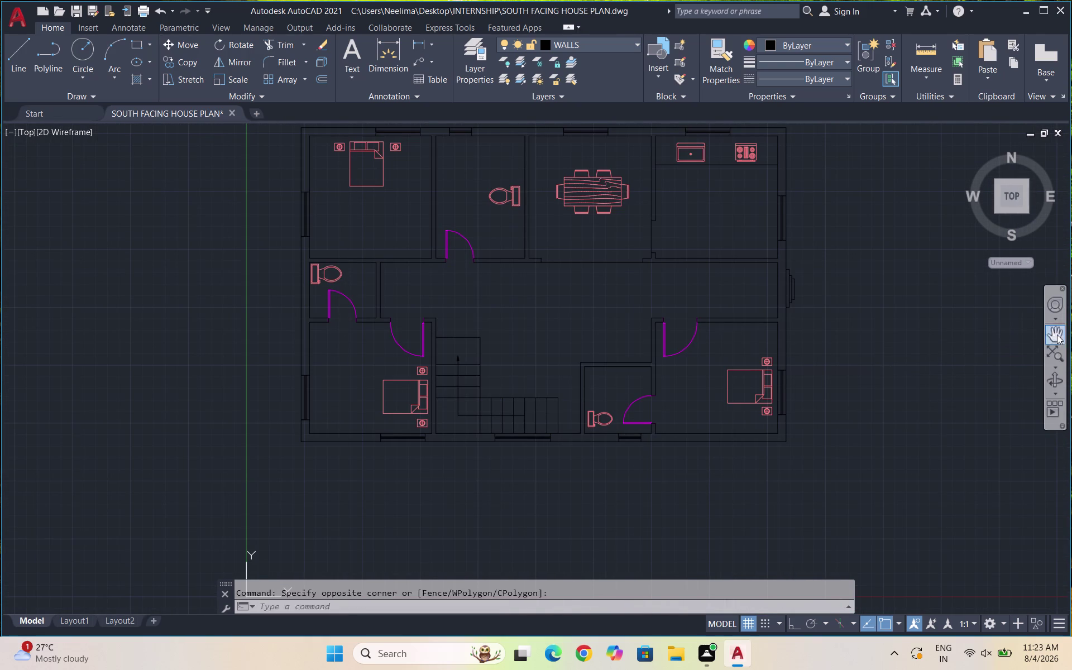
drag(912, 360, 912, 381)
key(Escape)
key(Escape)
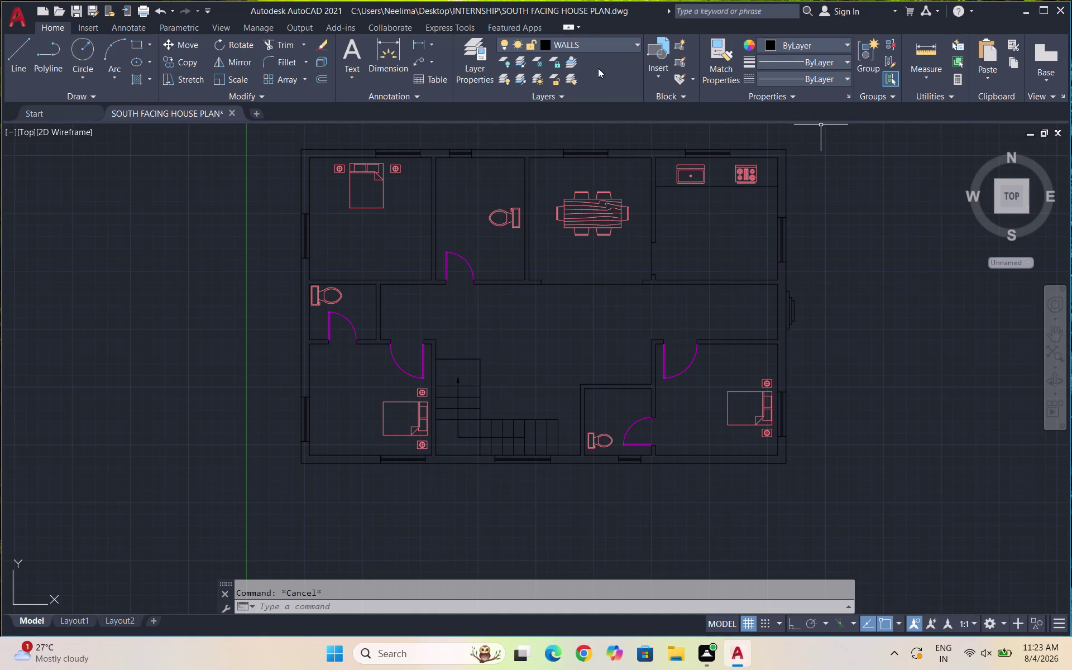
Make HATCH the current layer and clear any pending commands.
click(600, 46)
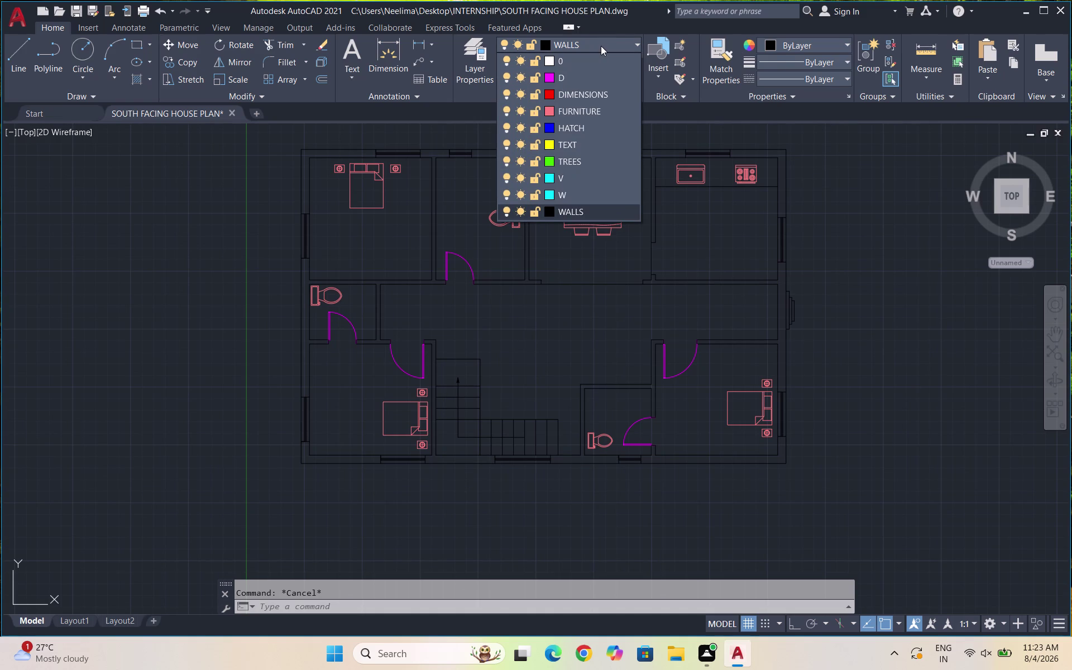
click(586, 132)
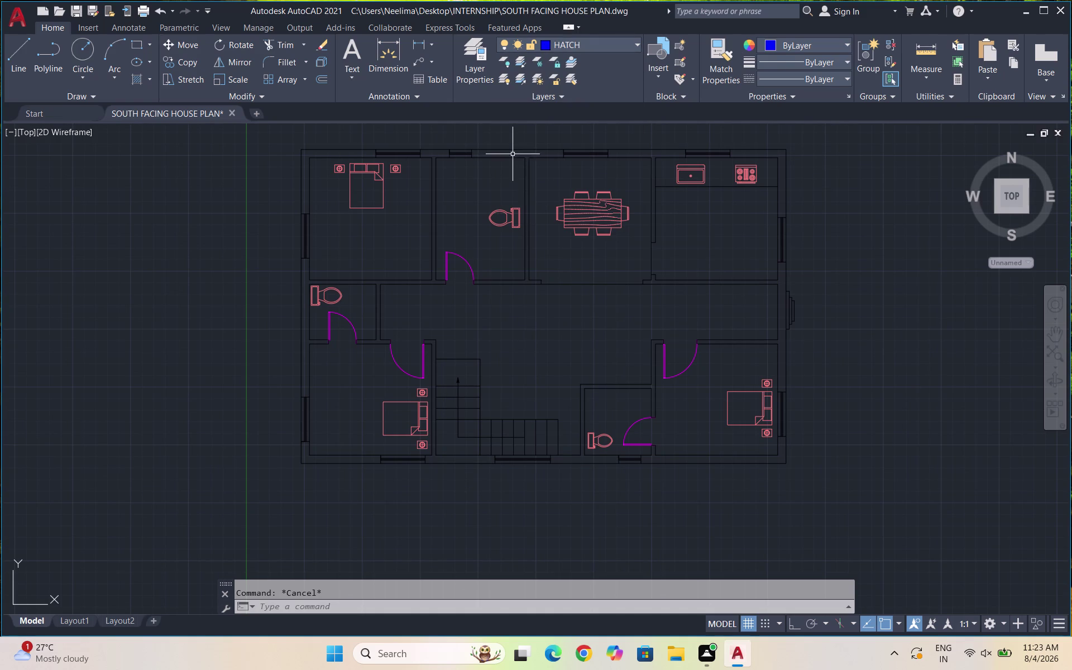
key(Escape)
key(Escape)
key(Escape)
Pick another entry from the layer list, then cancel the pending command.
click(576, 48)
click(564, 126)
scroll(up, 3)
click(502, 153)
key(Escape)
scroll(down, 3)
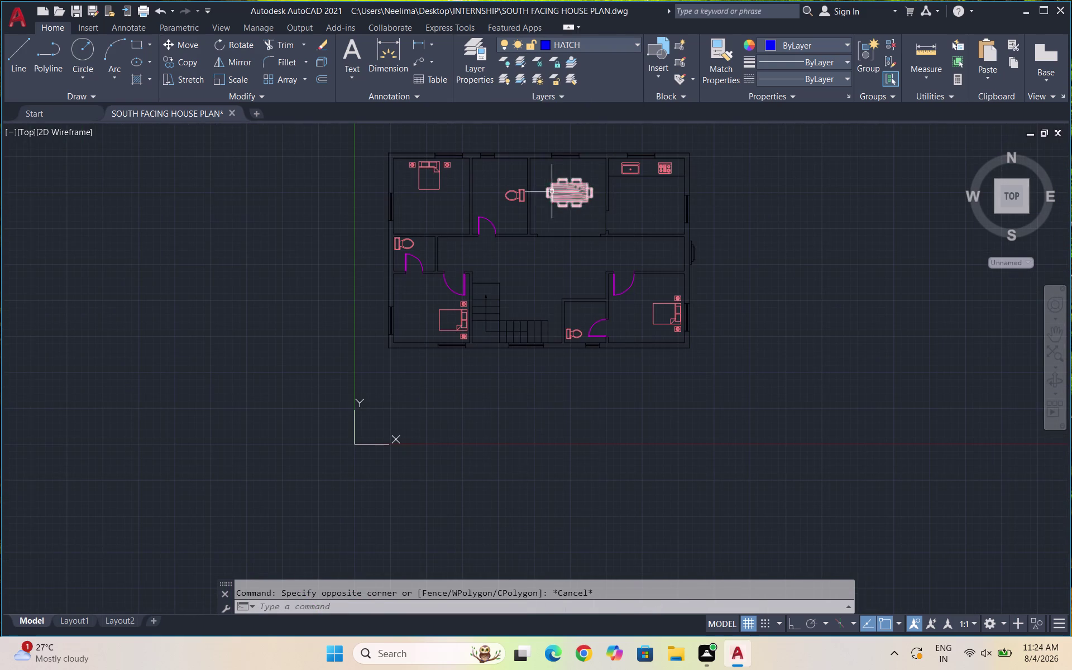
scroll(up, 3)
scroll(up, 3)
key(Escape)
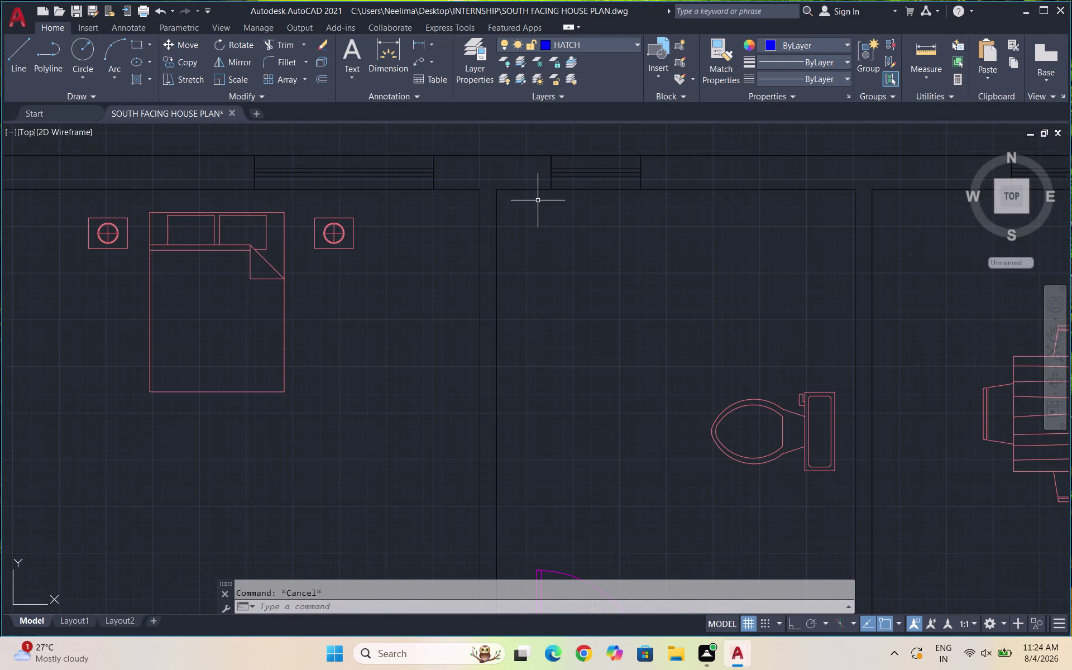
With EXTEND, lengthen the inner top wall line and the kitchen's top wall line.
text(EX)
key(Return)
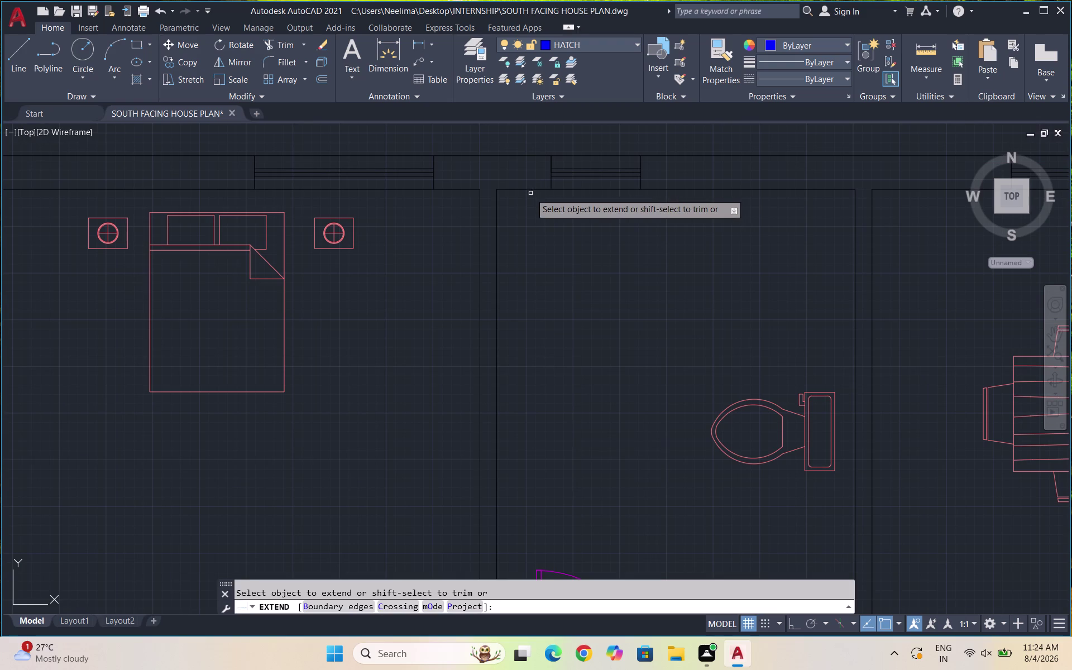
click(515, 190)
scroll(down, 3)
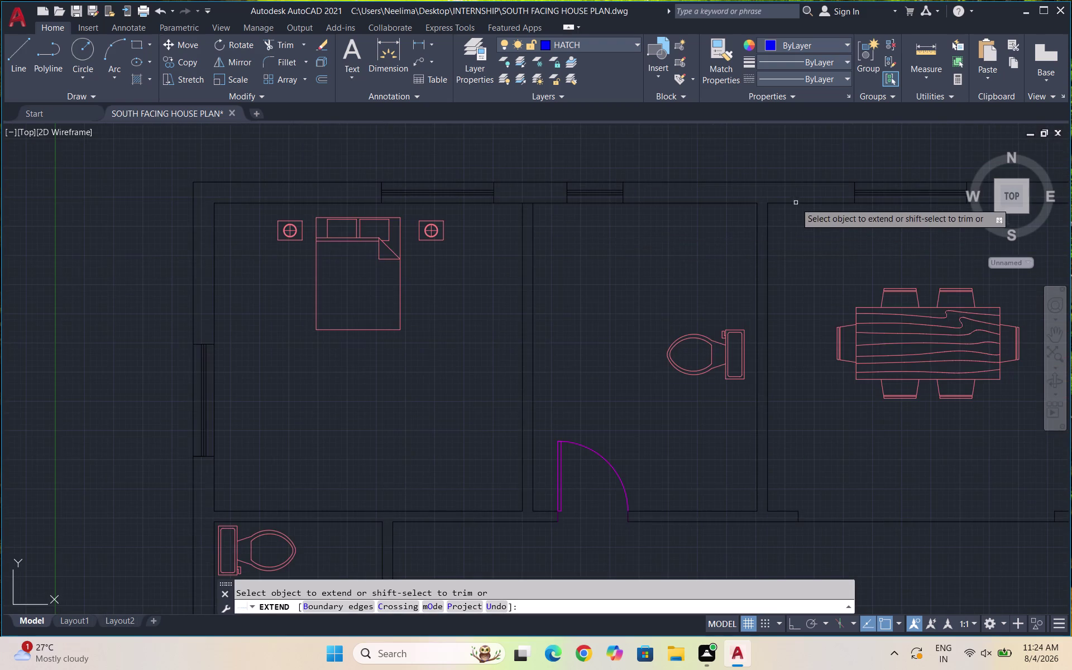
scroll(up, 3)
click(774, 222)
scroll(down, 3)
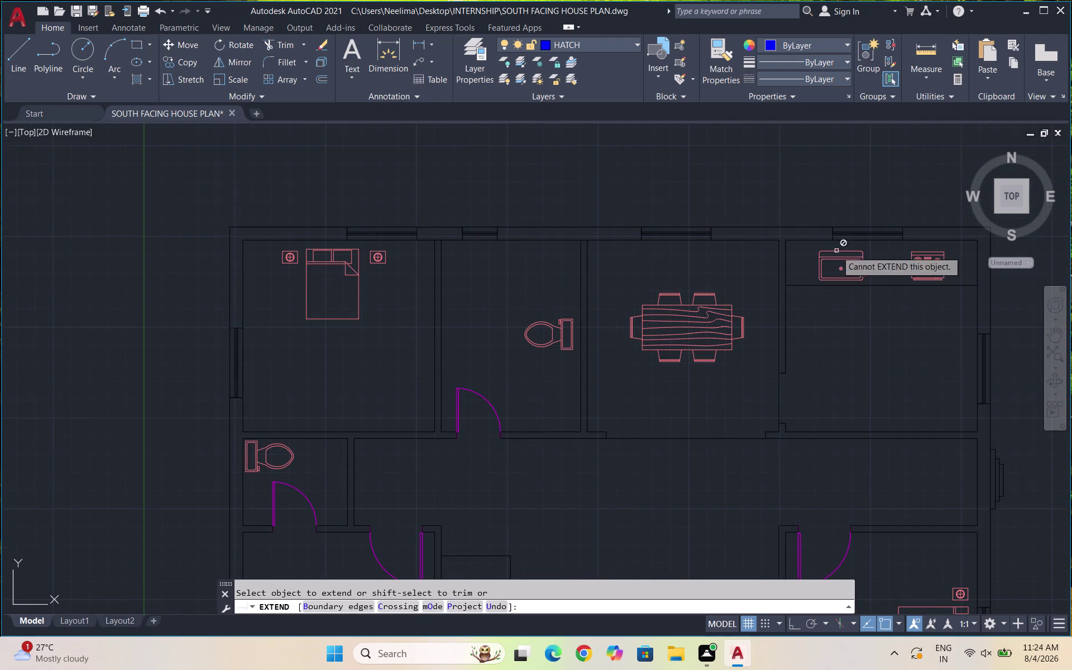
scroll(up, 3)
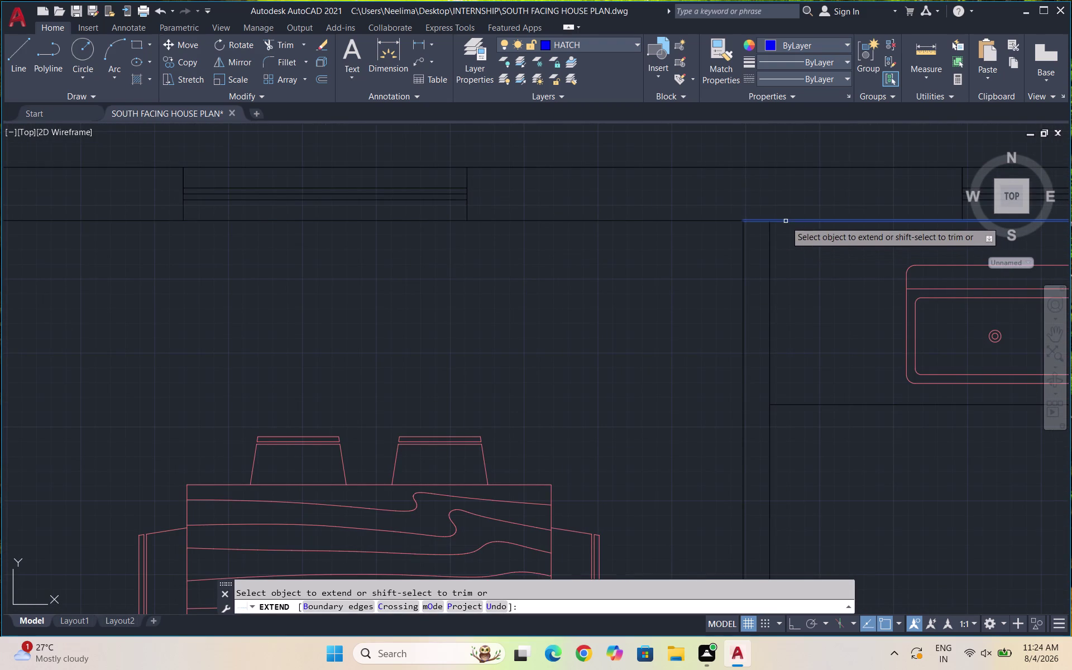
click(786, 221)
scroll(down, 3)
scroll(down, 3)
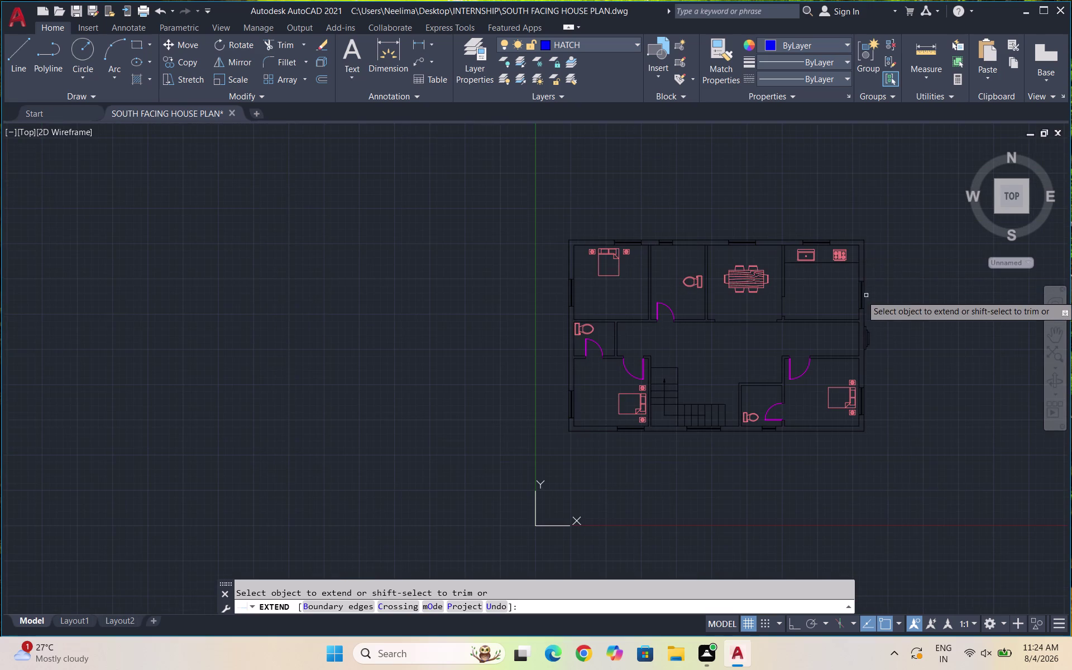
scroll(up, 3)
scroll(down, 3)
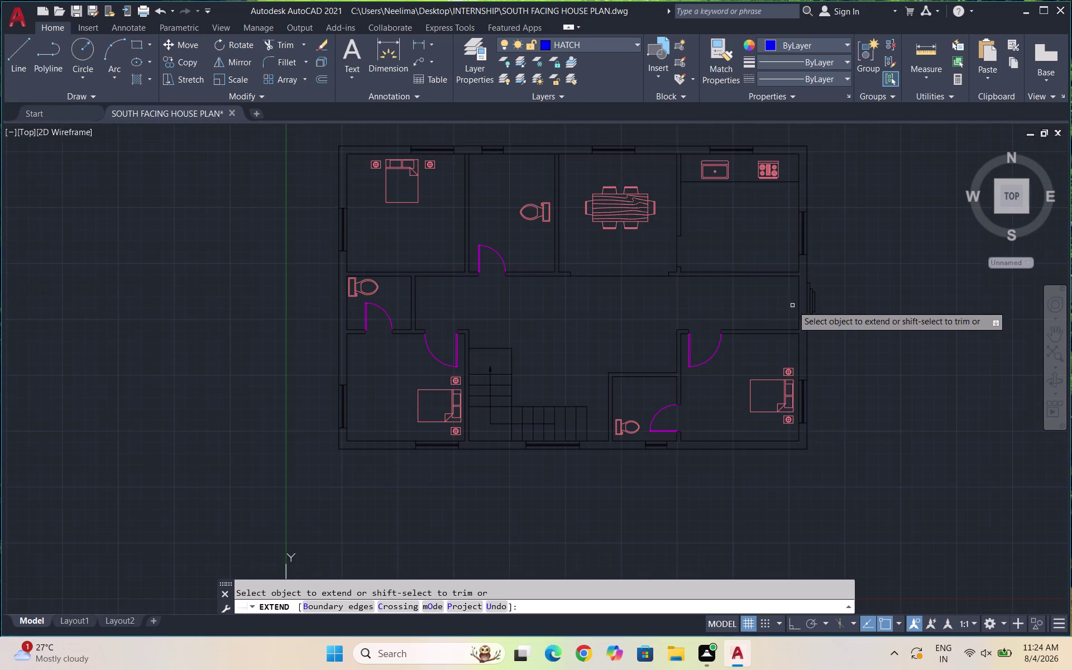
scroll(up, 3)
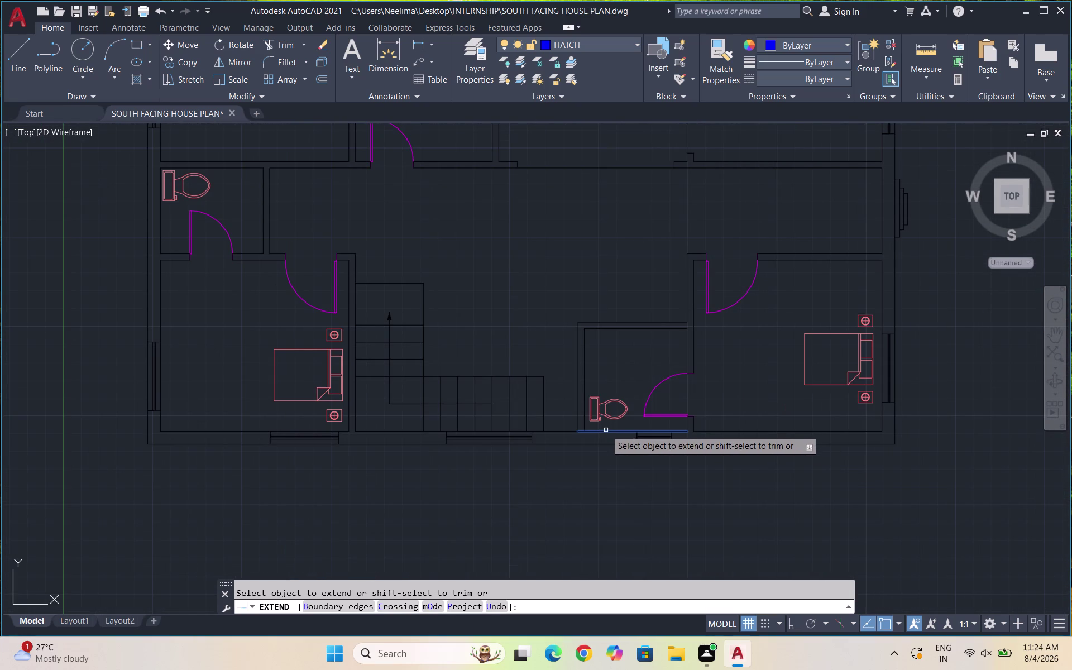
click(603, 428)
key(Escape)
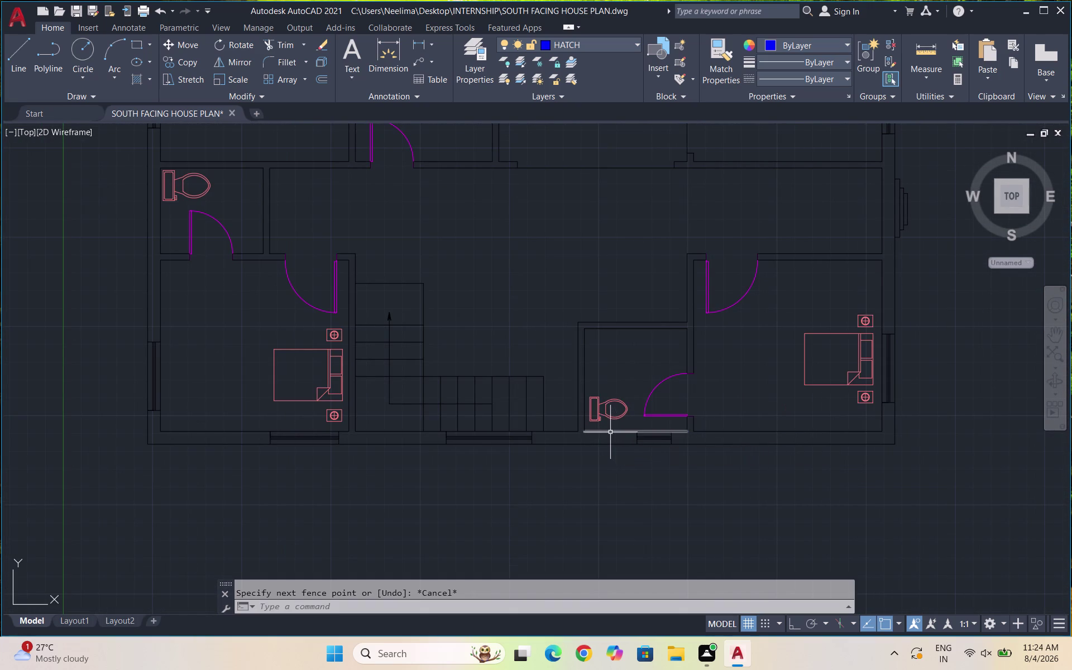
Extend the wall lines below the bathroom, at its corner, and beside the bedroom.
key(space)
scroll(up, 3)
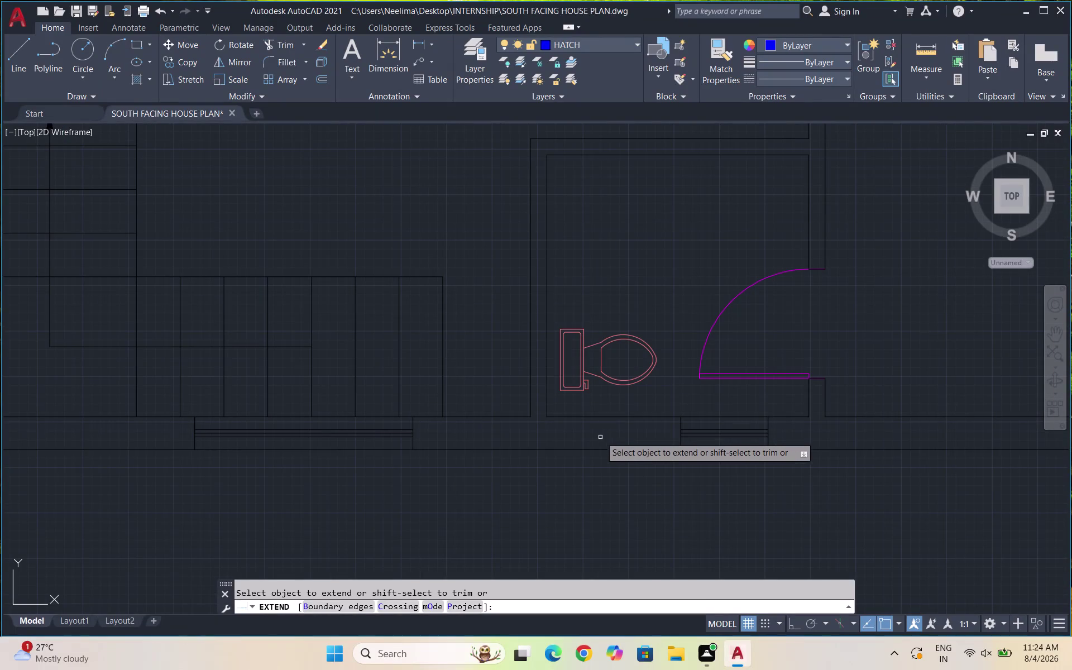
click(591, 416)
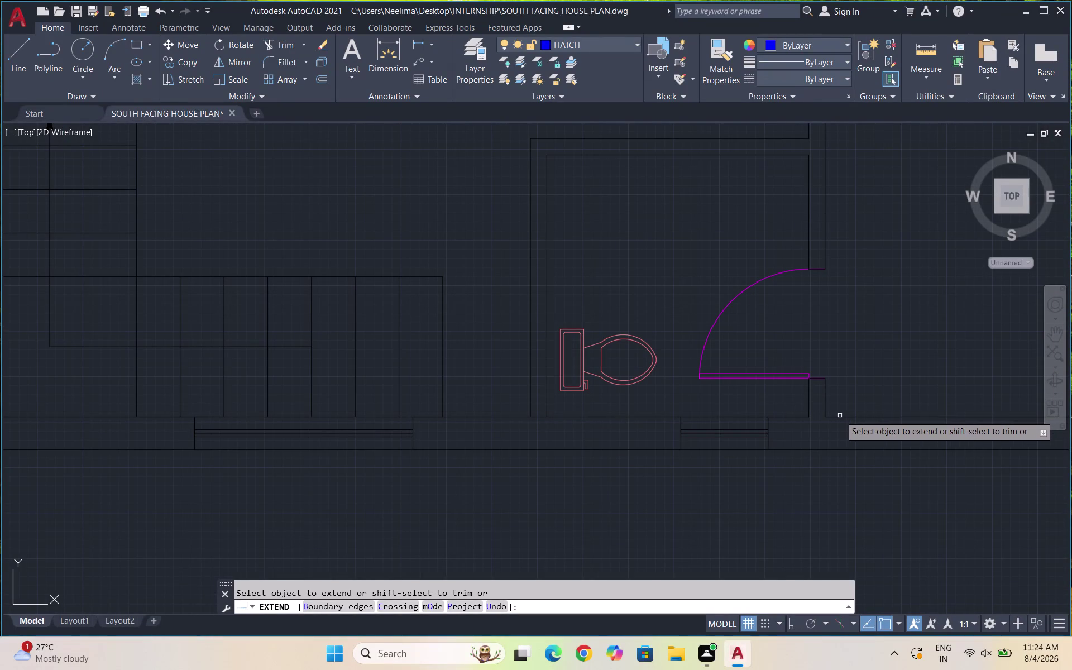
click(838, 415)
scroll(down, 3)
scroll(up, 3)
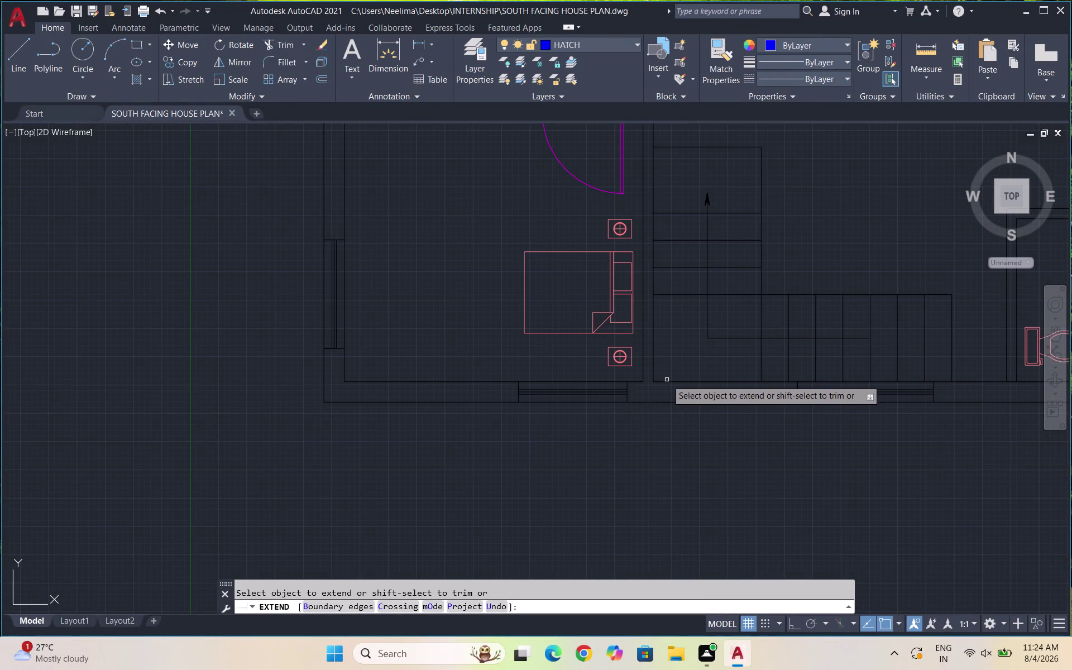
click(665, 381)
scroll(down, 3)
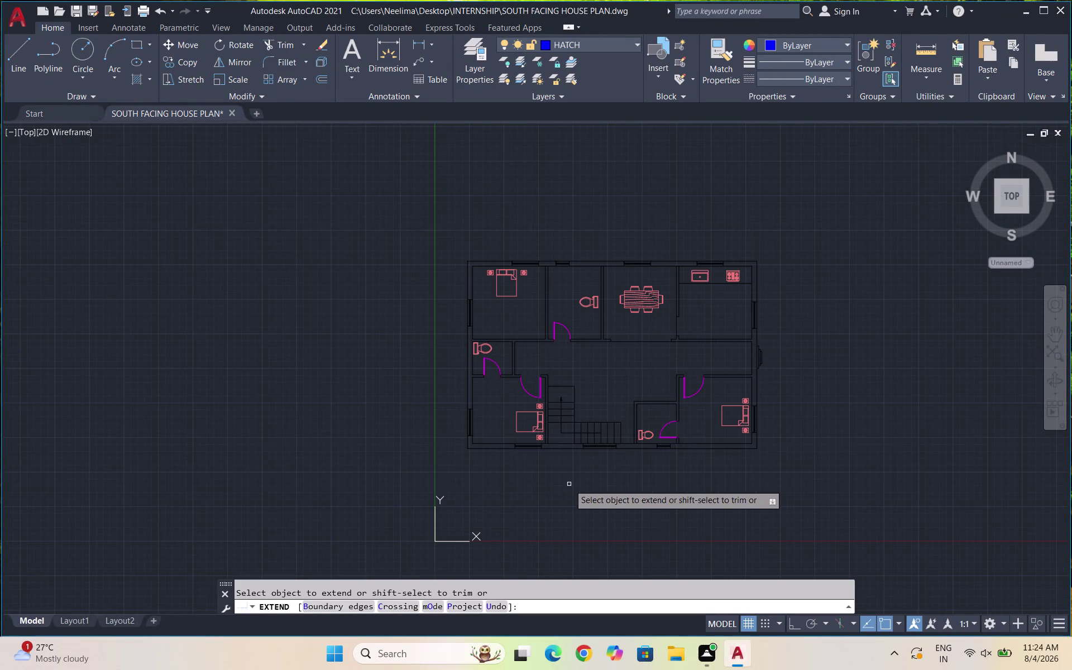
key(Escape)
key(Escape)
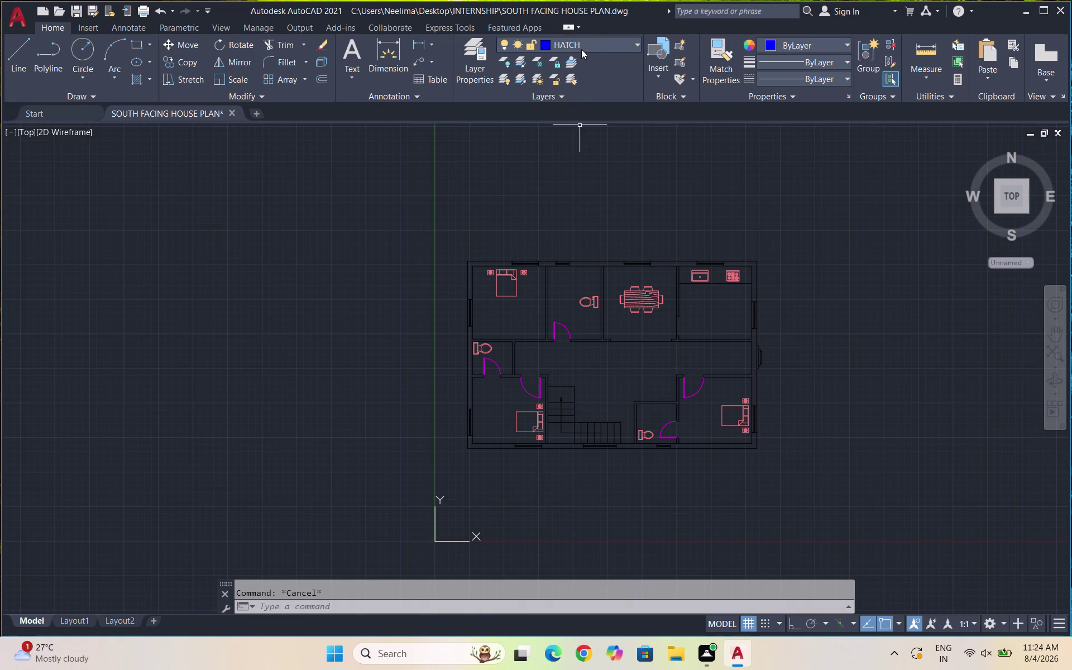
Try a selection window over the top wall, then pick a layer from the list.
drag(581, 44, 606, 165)
scroll(up, 3)
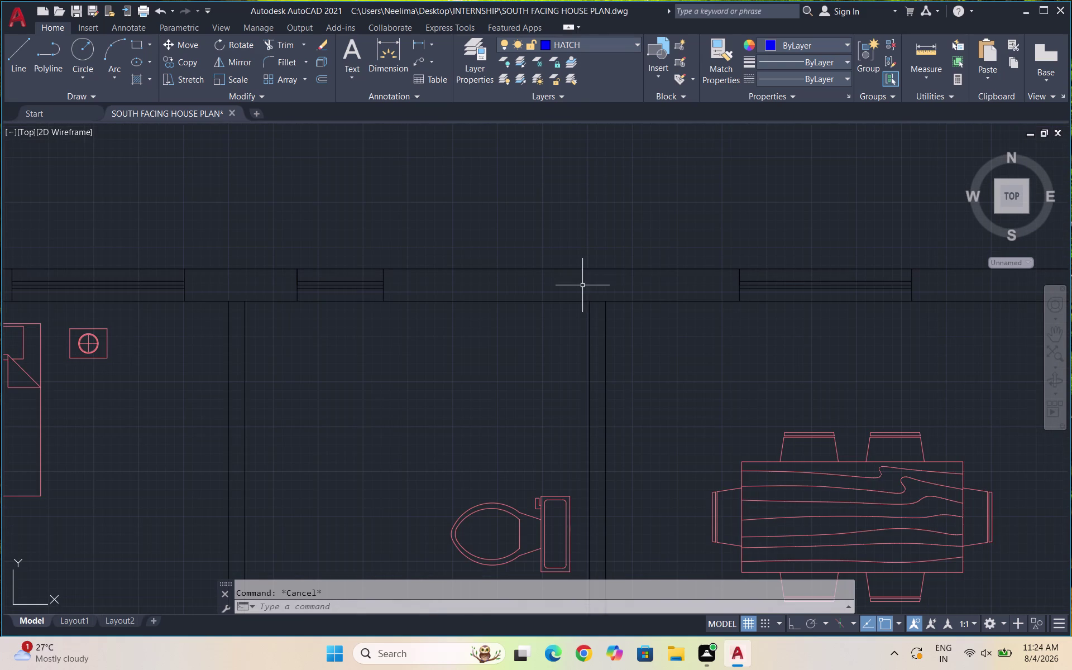
click(575, 285)
key(Escape)
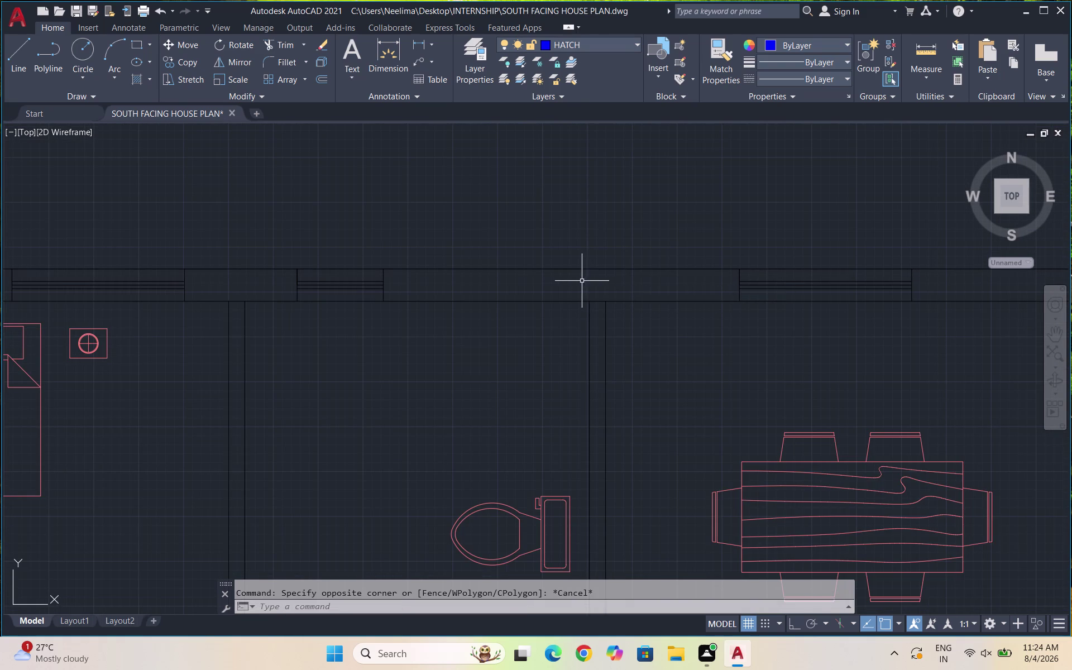
scroll(down, 3)
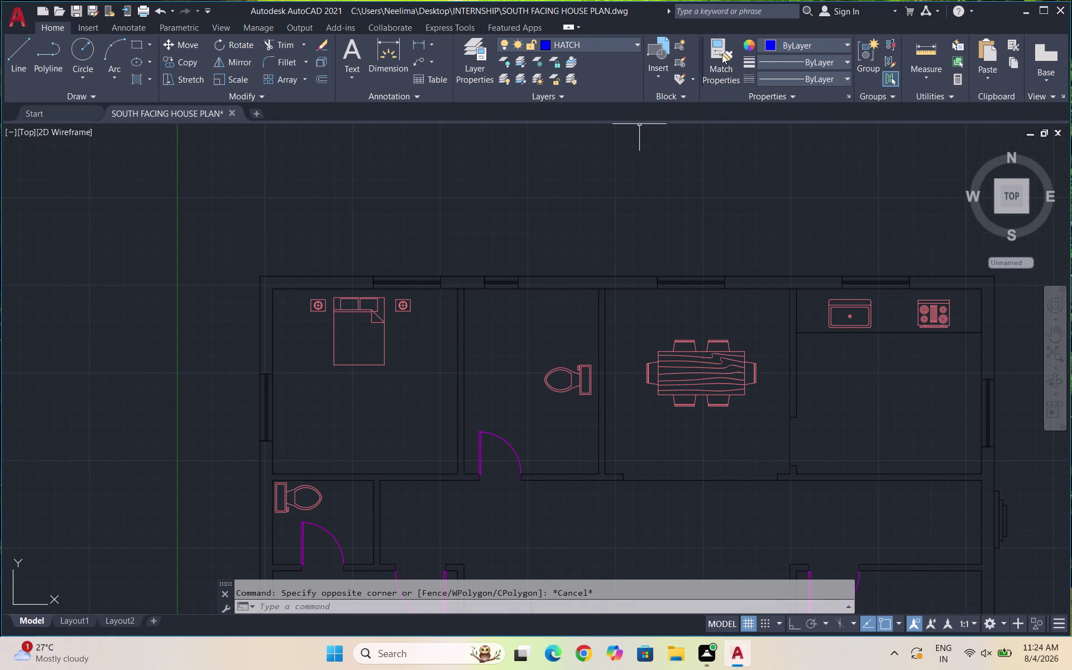
click(585, 42)
click(579, 128)
Start a SOLID hatch and fill the top wall segments and the right wall by the kitchen.
key(h)
key(Return)
click(133, 58)
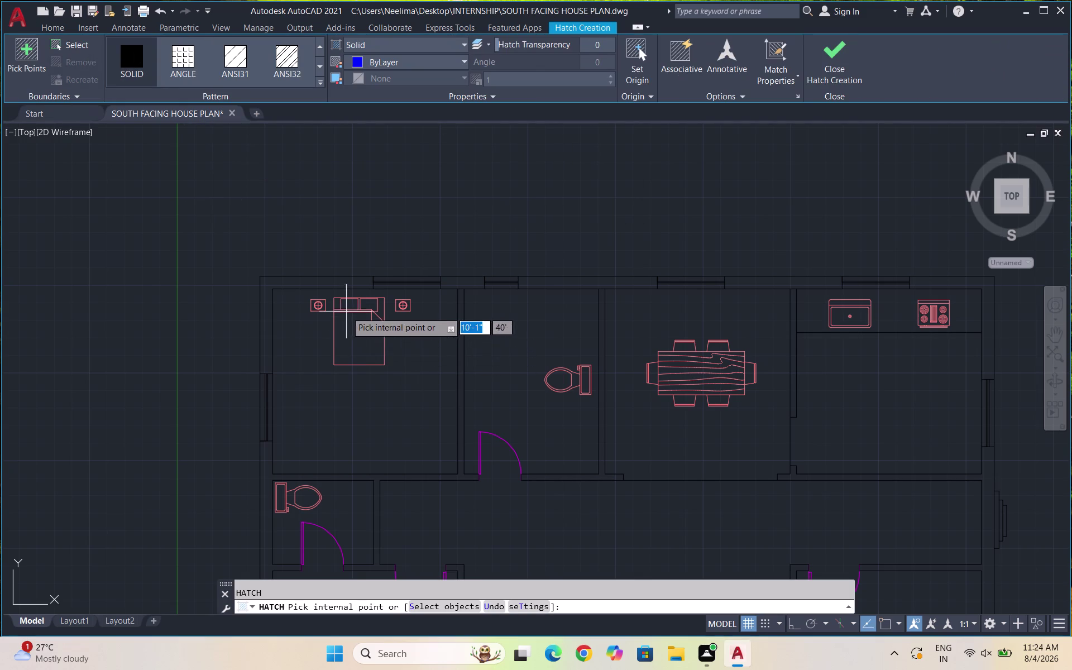
click(320, 279)
click(459, 283)
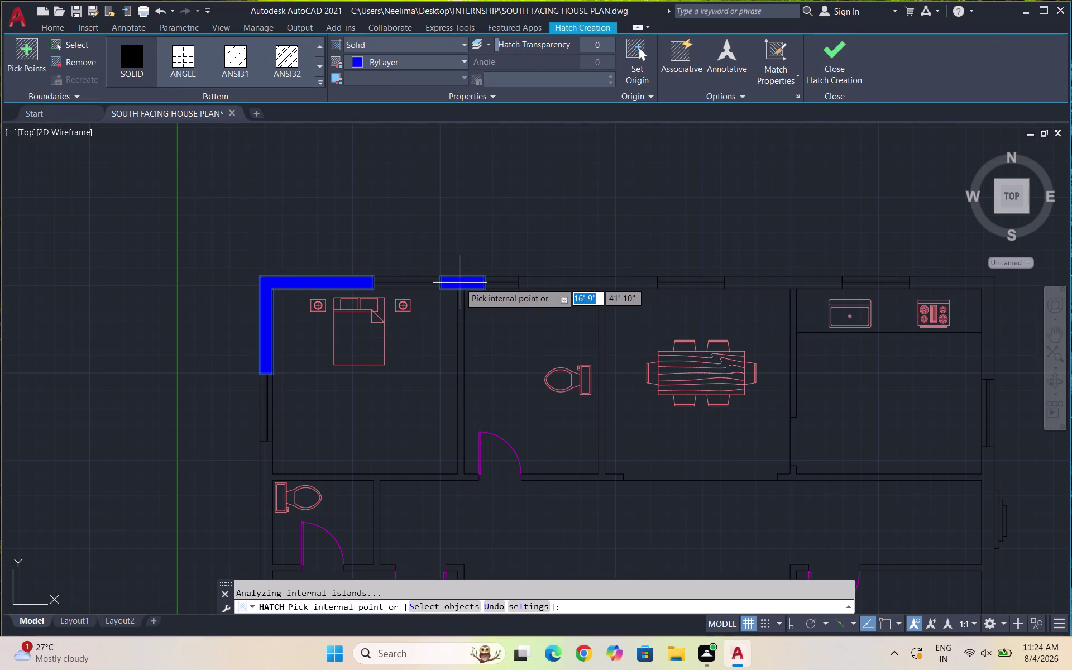
click(591, 285)
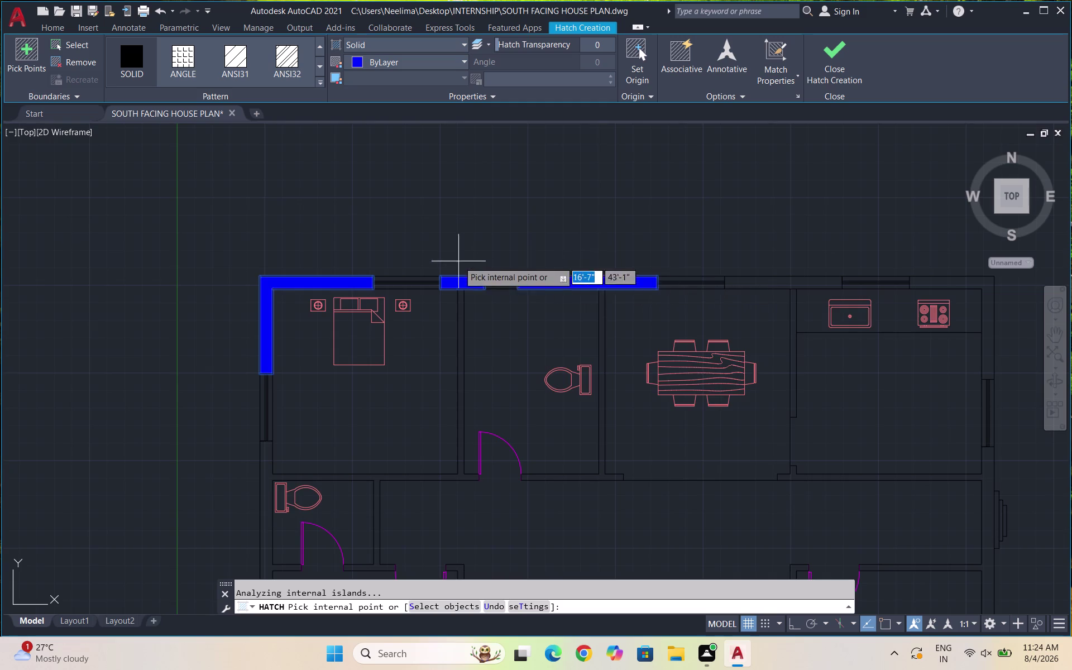
scroll(down, 3)
scroll(up, 3)
click(541, 266)
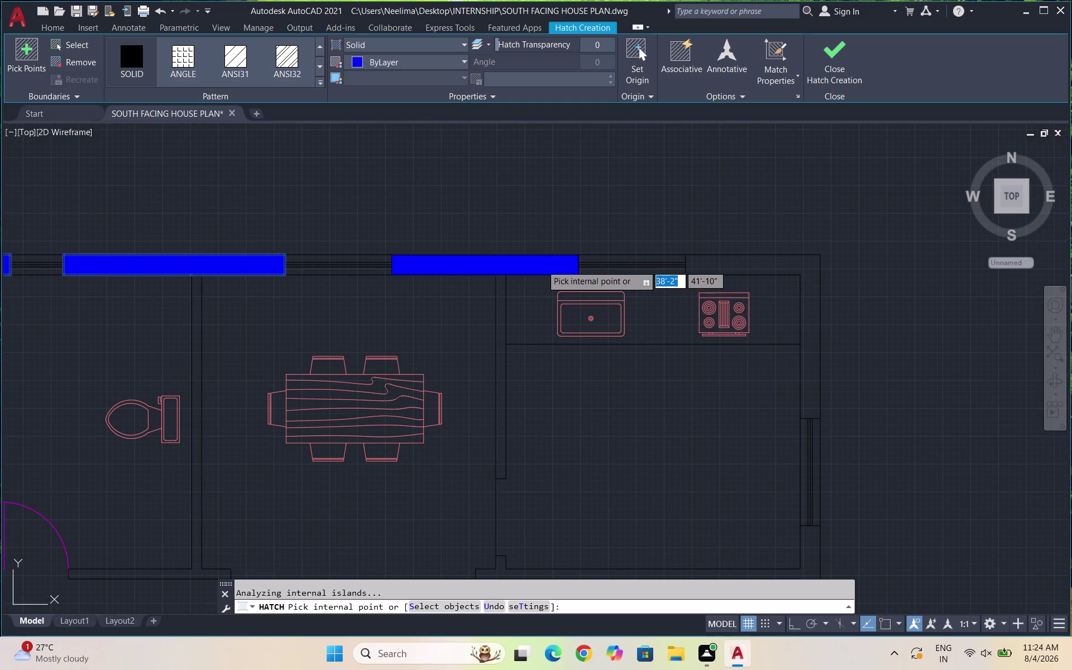
click(770, 266)
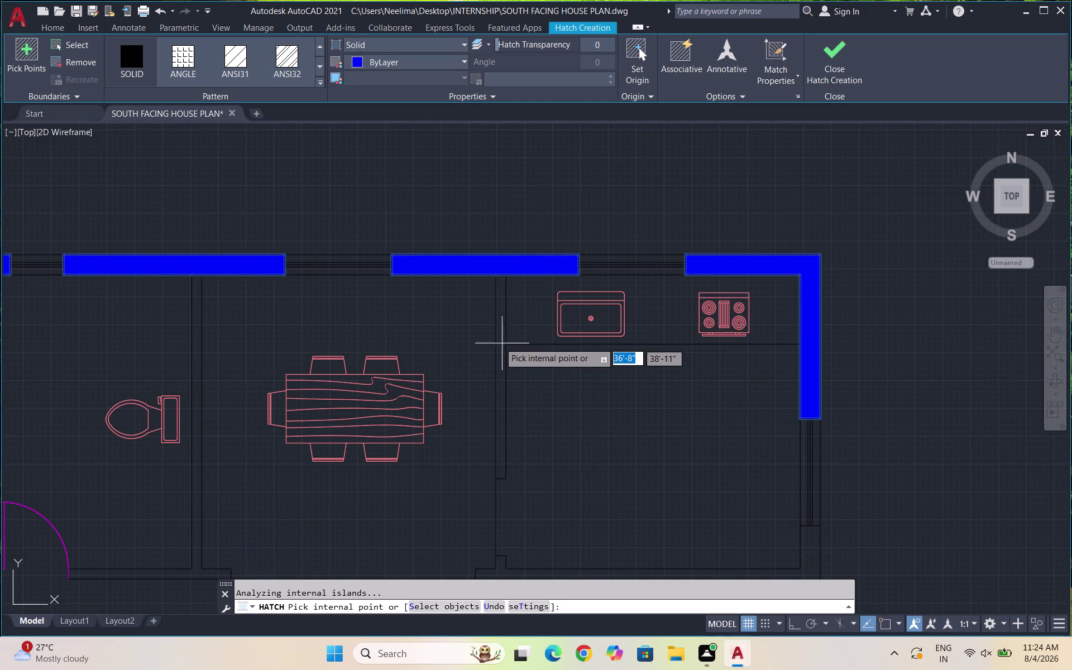
click(502, 336)
Solid-fill the lower right outer wall, the wall beside the lower bedroom, and the bottom wall by the bathroom.
scroll(down, 3)
scroll(down, 3)
scroll(up, 3)
scroll(up, 3)
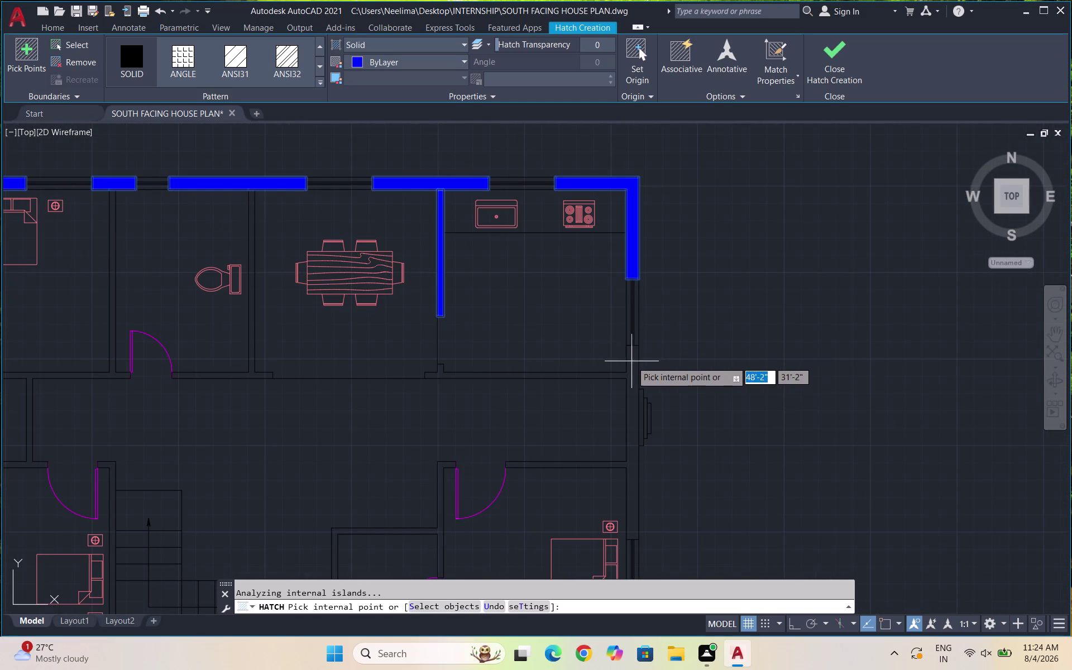
click(634, 377)
scroll(down, 3)
scroll(up, 3)
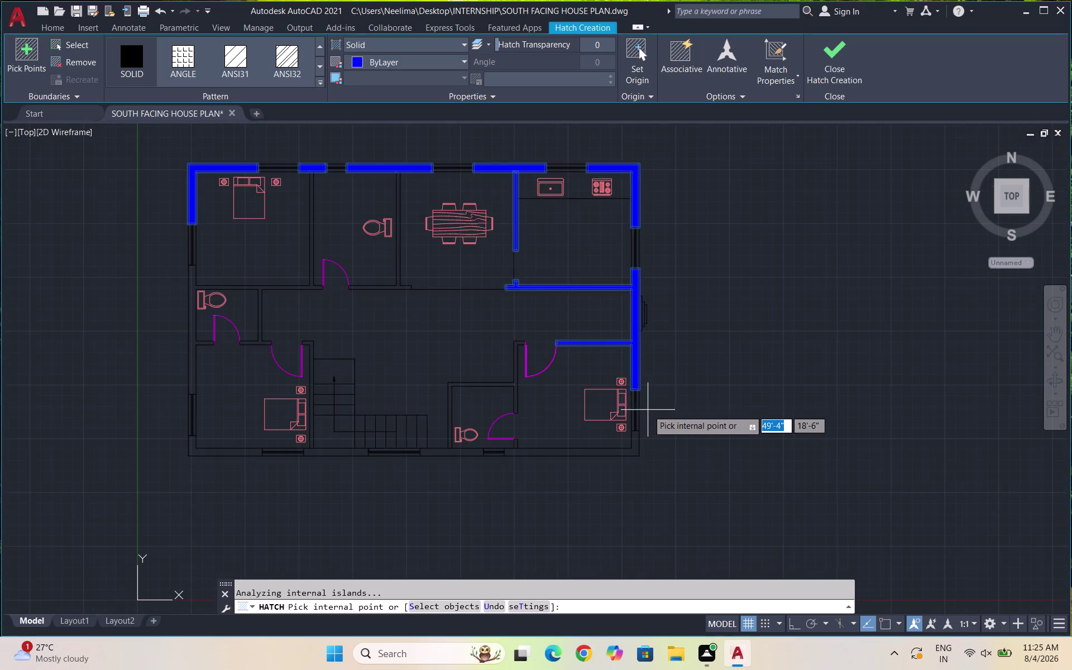
scroll(up, 3)
click(614, 531)
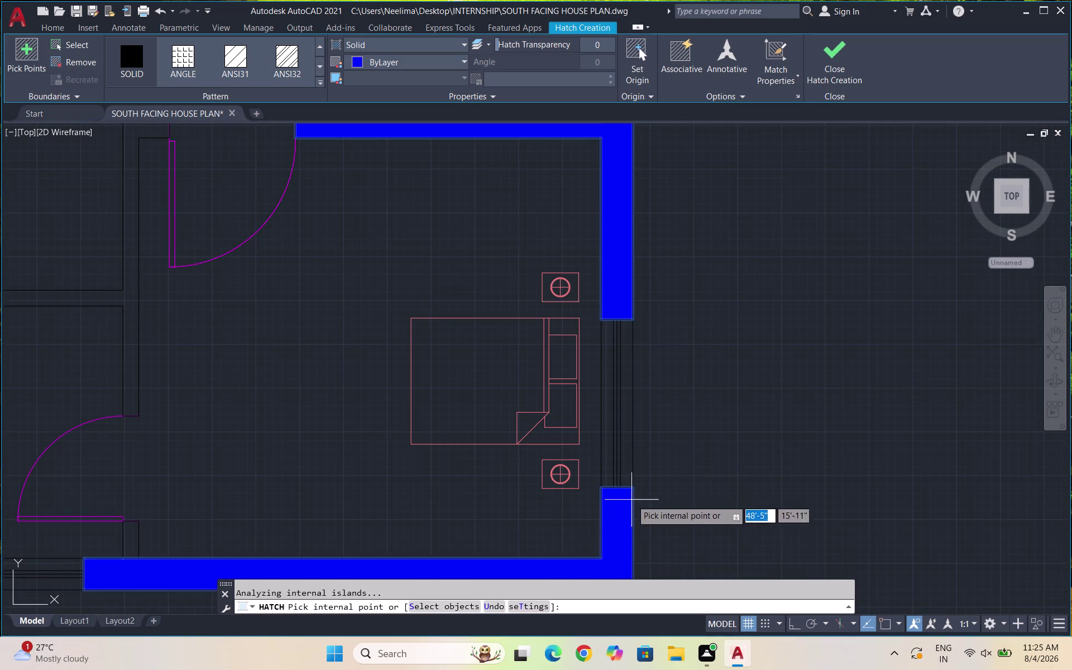
scroll(down, 3)
scroll(down, 3)
scroll(up, 3)
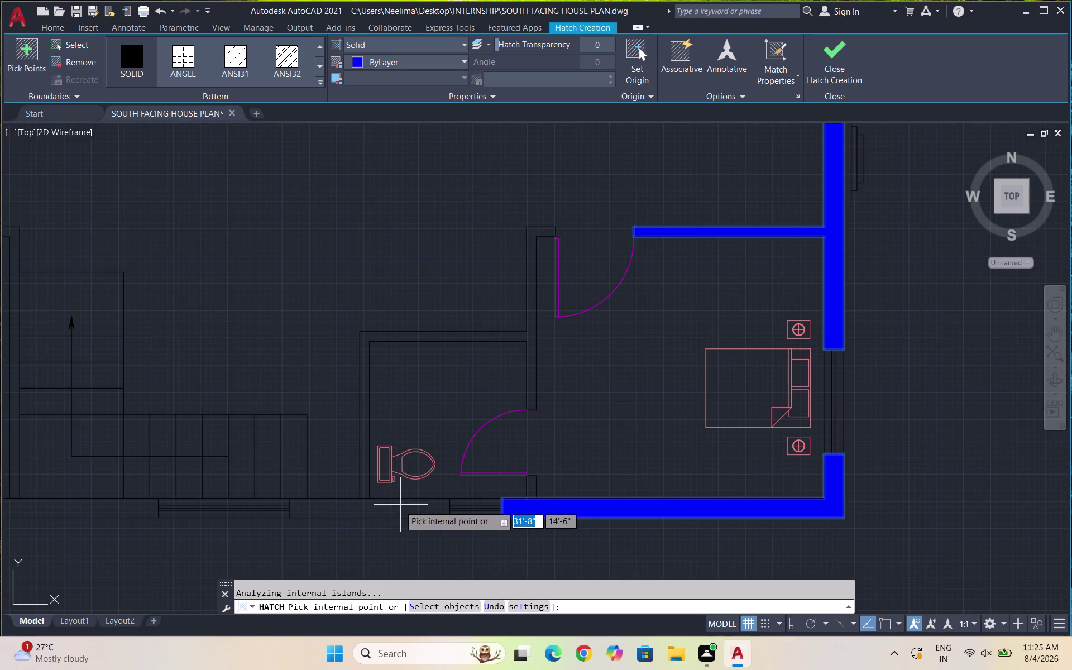
click(399, 505)
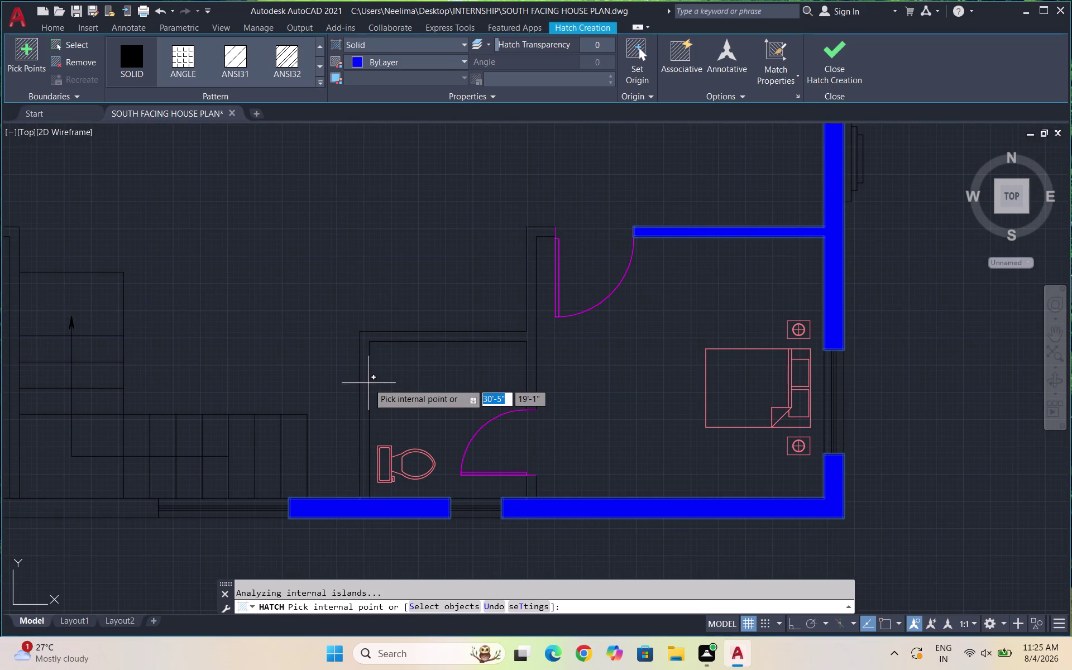
Fill the bottom walls below the stairs and the lower bedroom's left wall, then end the hatch.
drag(369, 338, 374, 341)
scroll(down, 3)
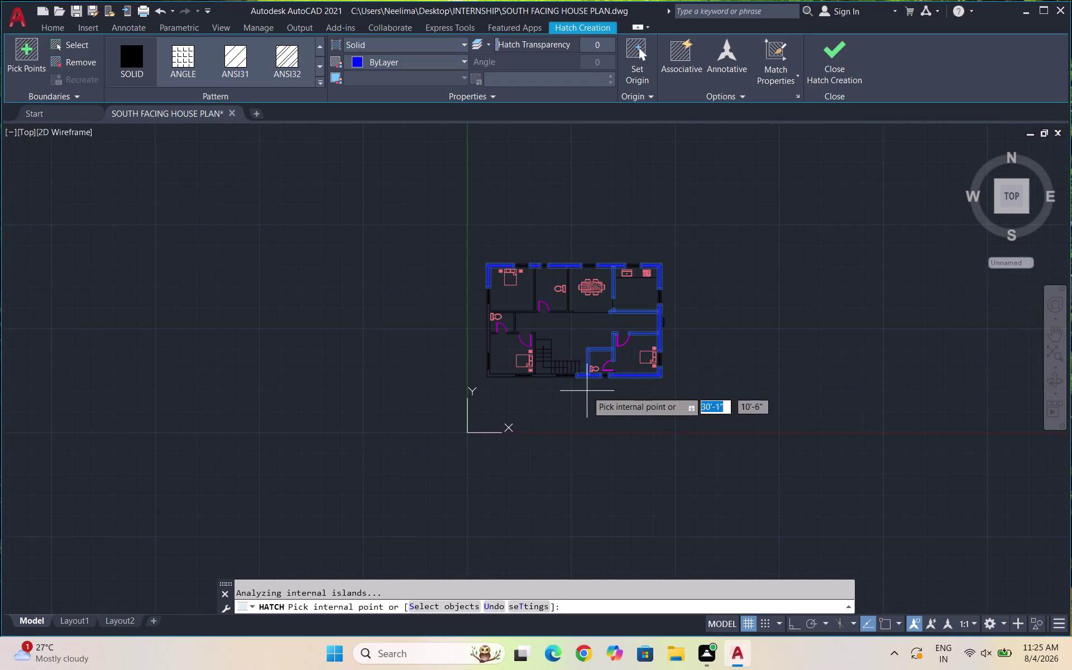
scroll(up, 3)
scroll(up, 3)
scroll(up, 3)
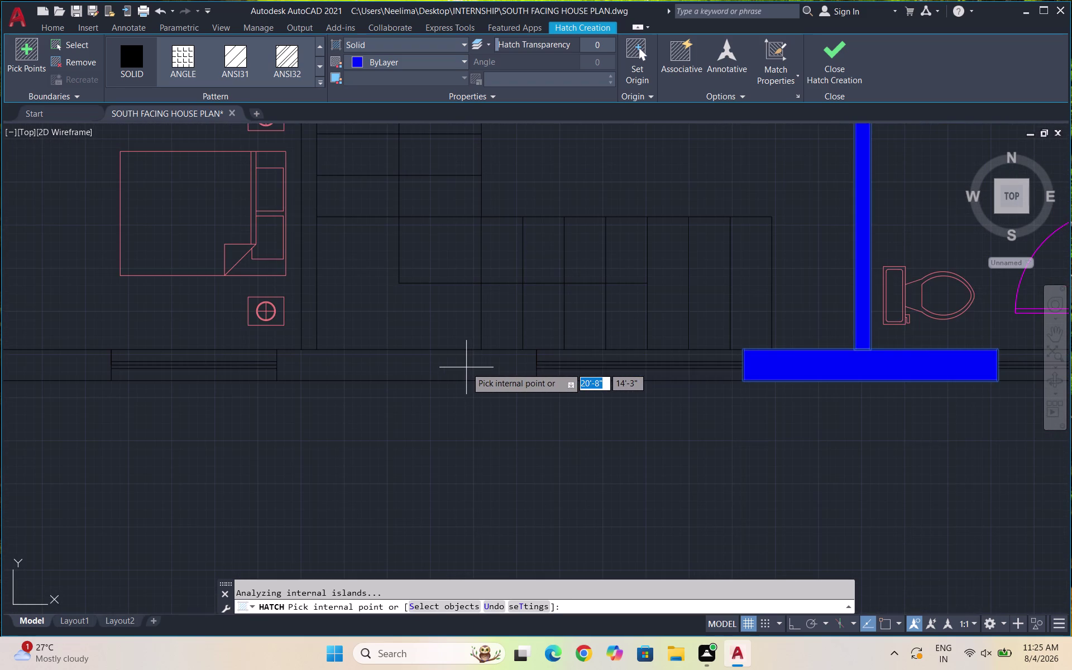
click(466, 367)
scroll(down, 3)
scroll(up, 3)
click(329, 349)
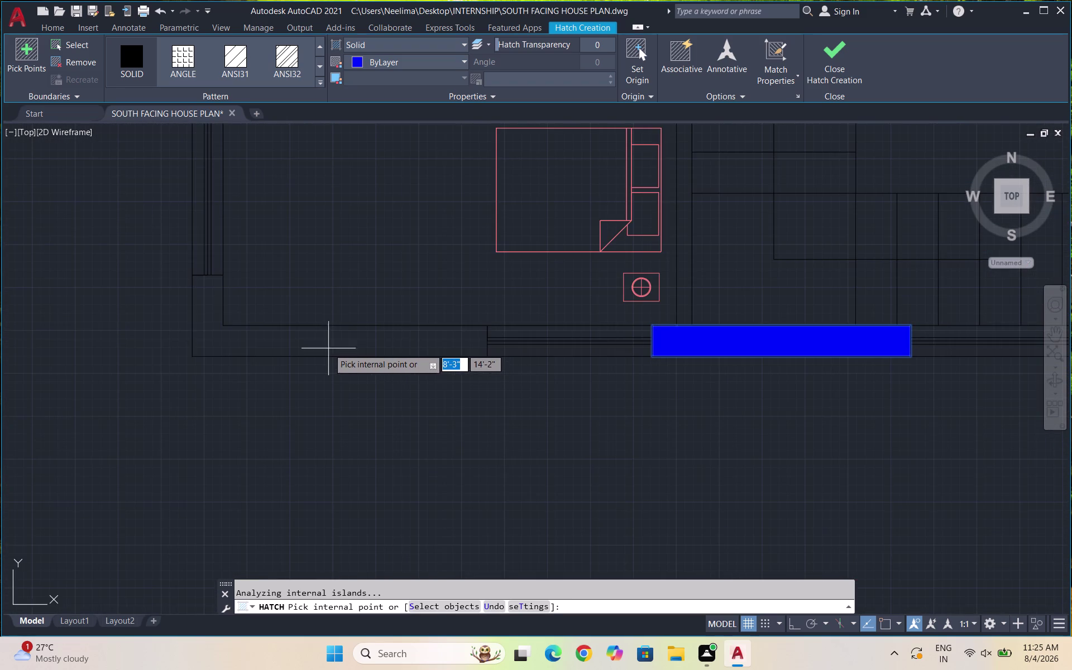
scroll(down, 3)
scroll(up, 3)
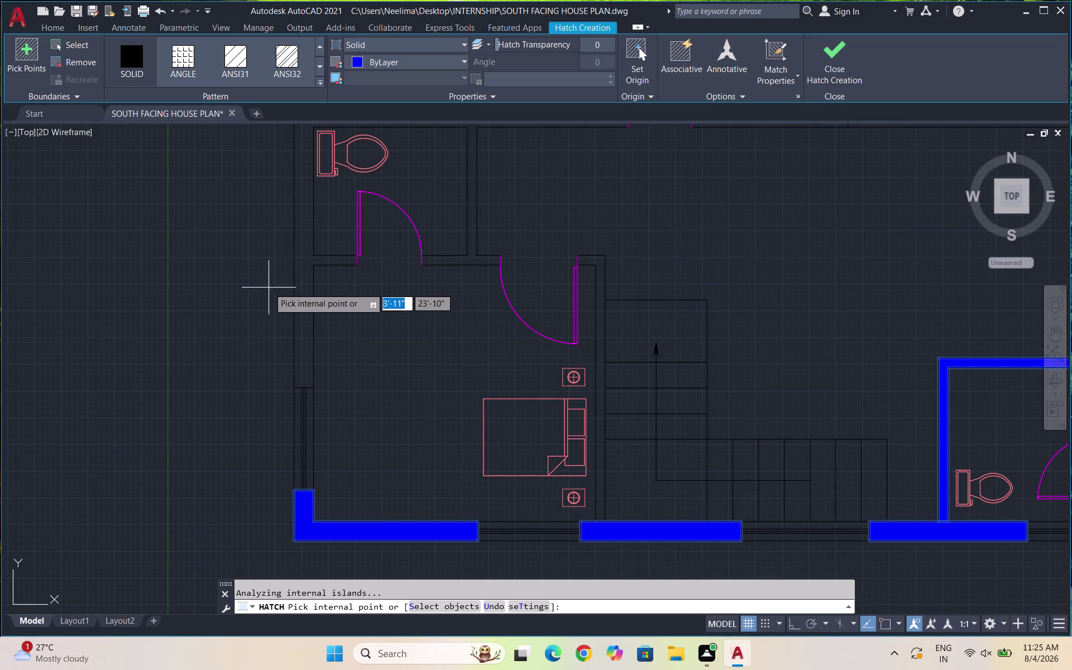
click(302, 287)
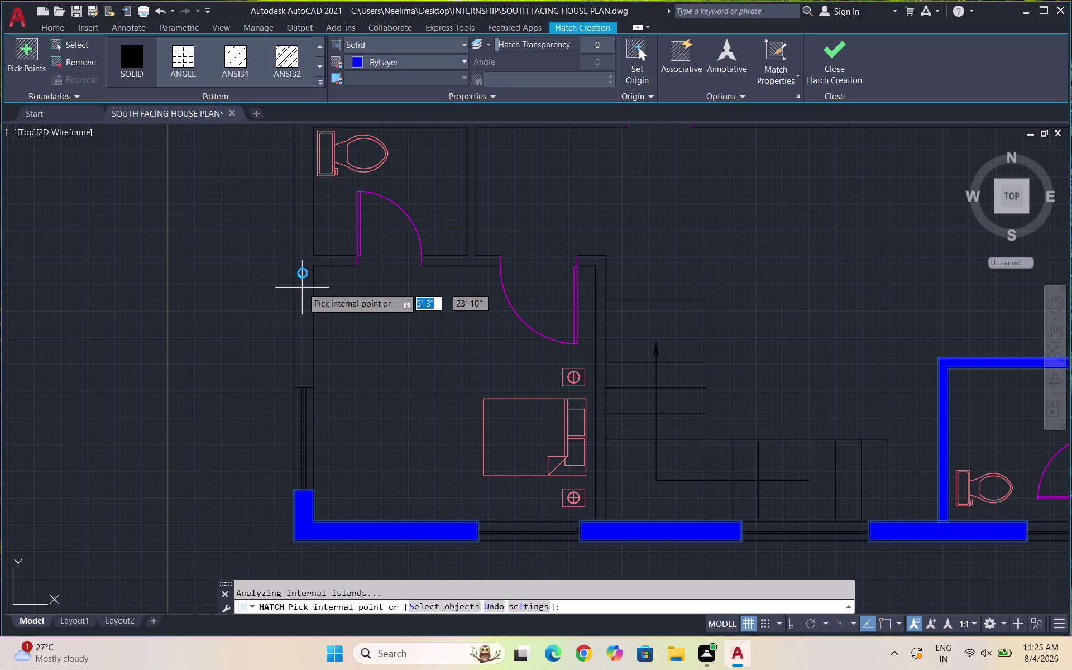
click(299, 265)
key(Escape)
scroll(down, 3)
key(Escape)
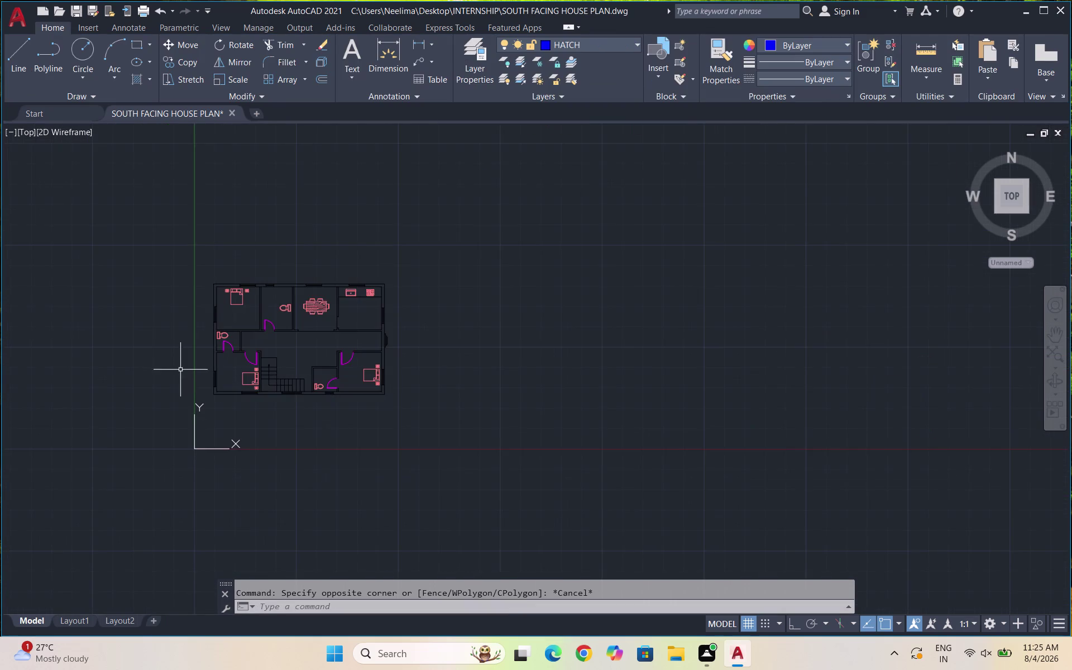
Start a single-line DT label beside the plan, setting its start point, height and rotation.
scroll(down, 3)
scroll(up, 3)
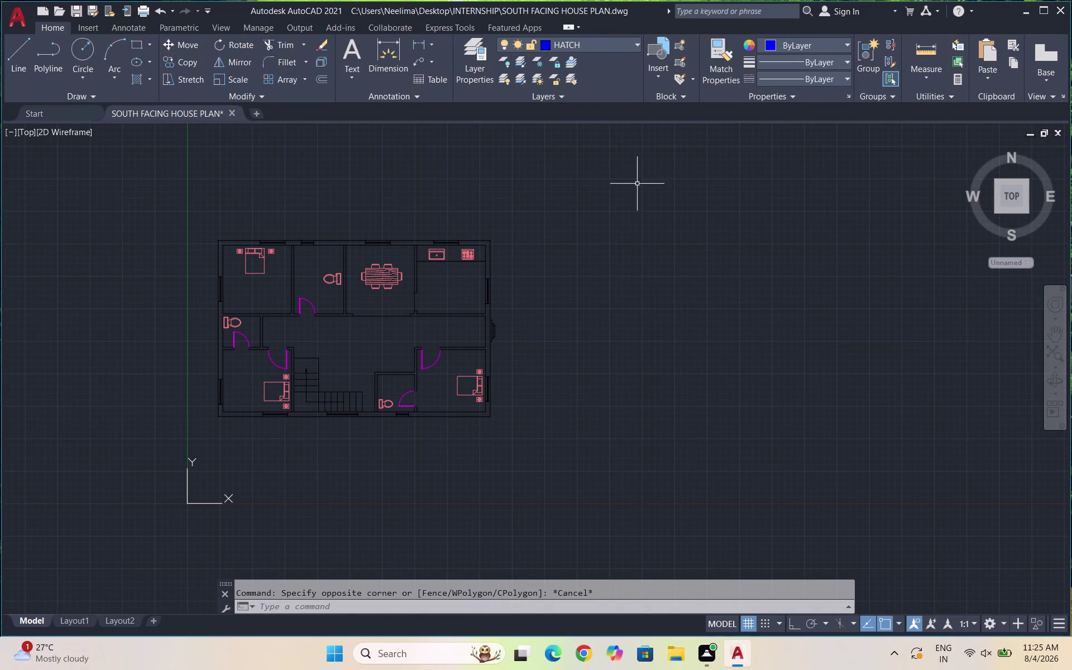
text(DT)
key(Return)
click(598, 196)
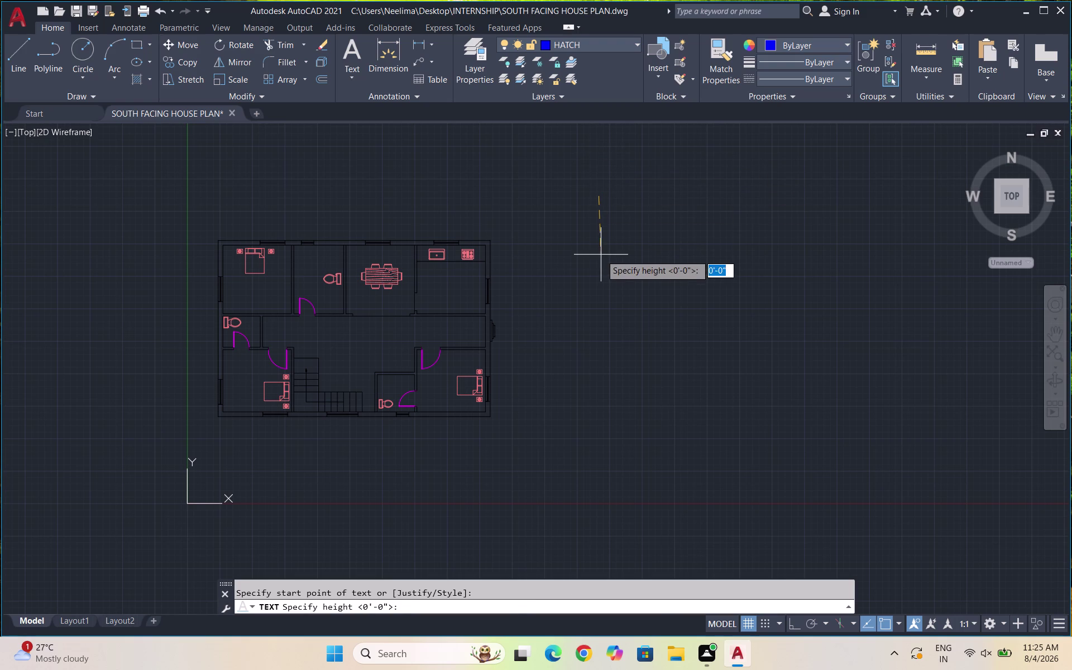
key(F8)
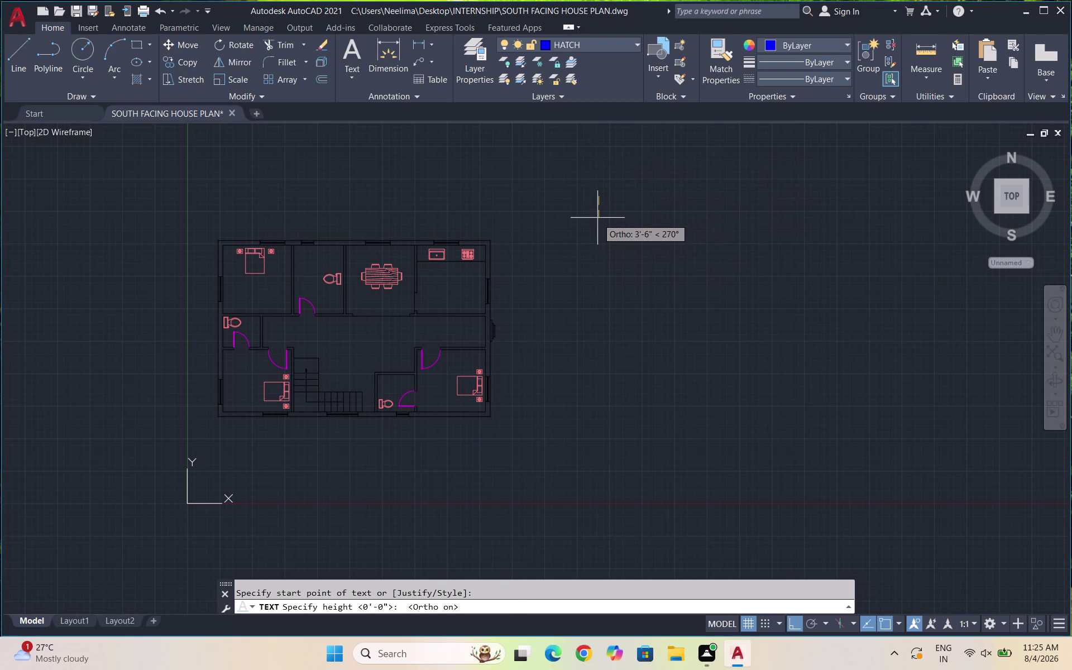
double_click(596, 209)
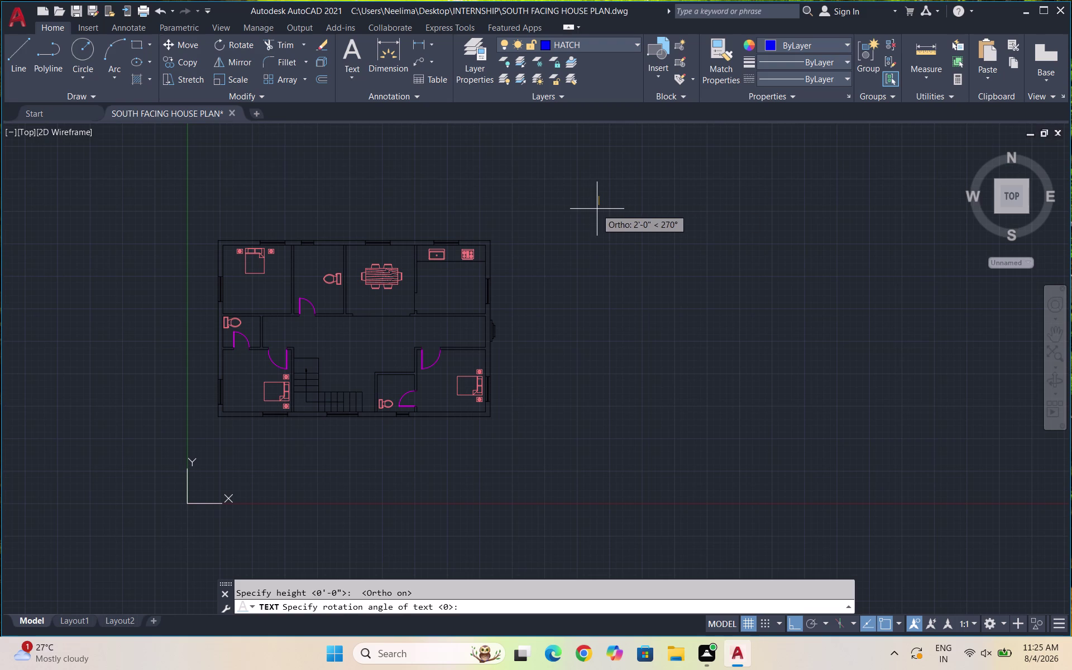
click(601, 208)
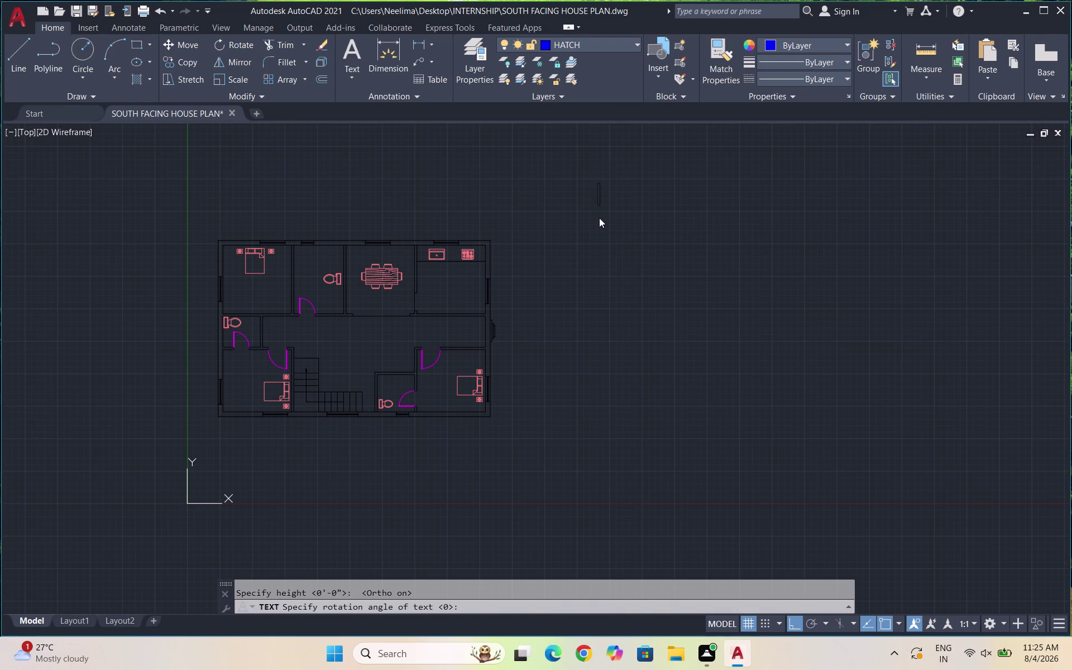
Type 'CHILDRENBS', cancel the misspelled label, and bring up the layer list.
text(CHI)
text(LD)
text(R)
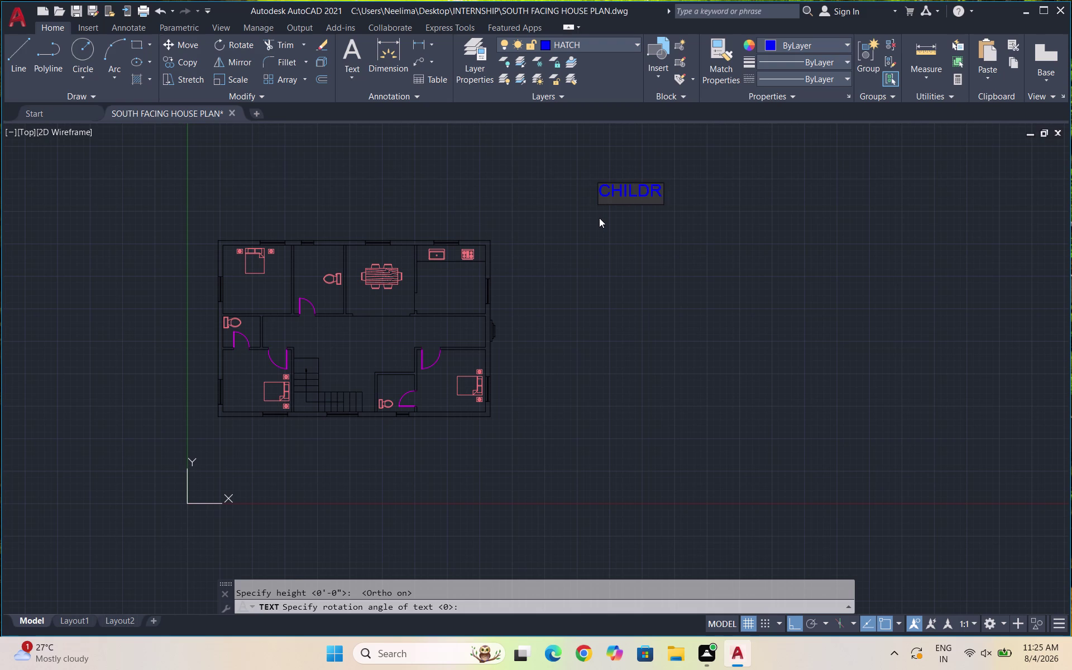
text(ENBS)
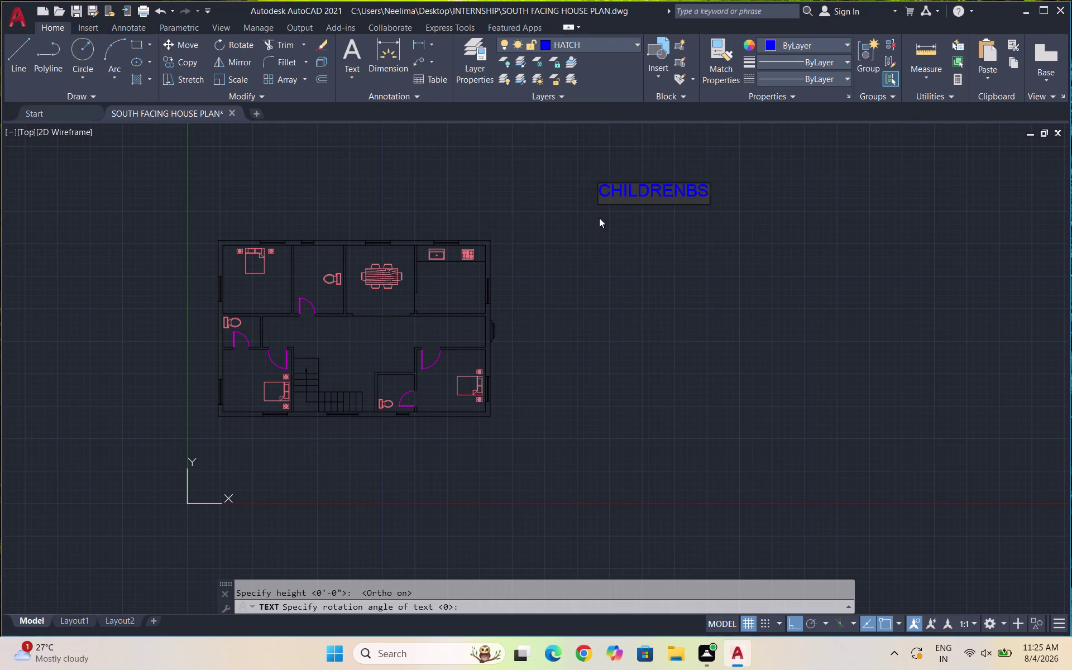
key(Escape)
key(Escape)
click(589, 48)
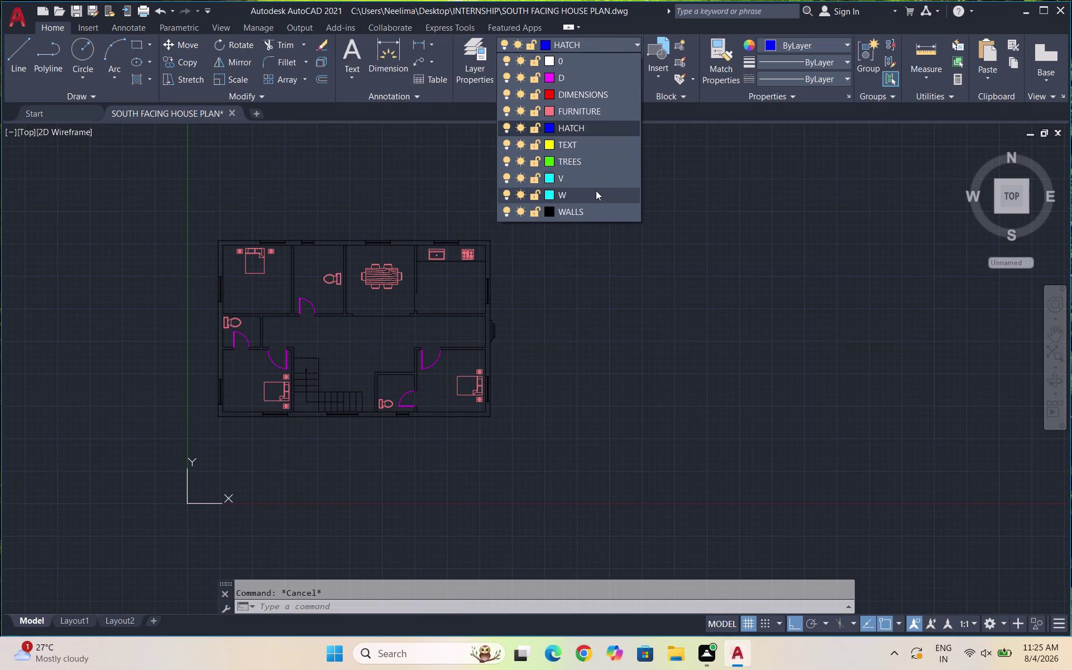
Make TEXT the current layer and start DT, picking start point, height and rotation.
click(587, 142)
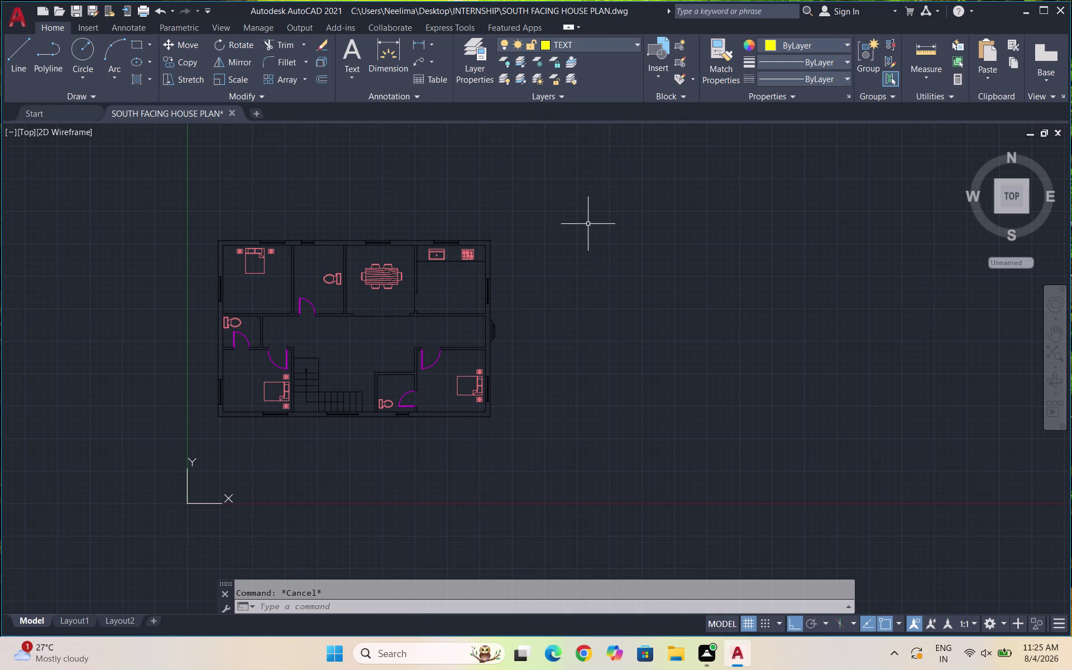
key(Escape)
key(Escape)
text(D)
text(T)
key(t)
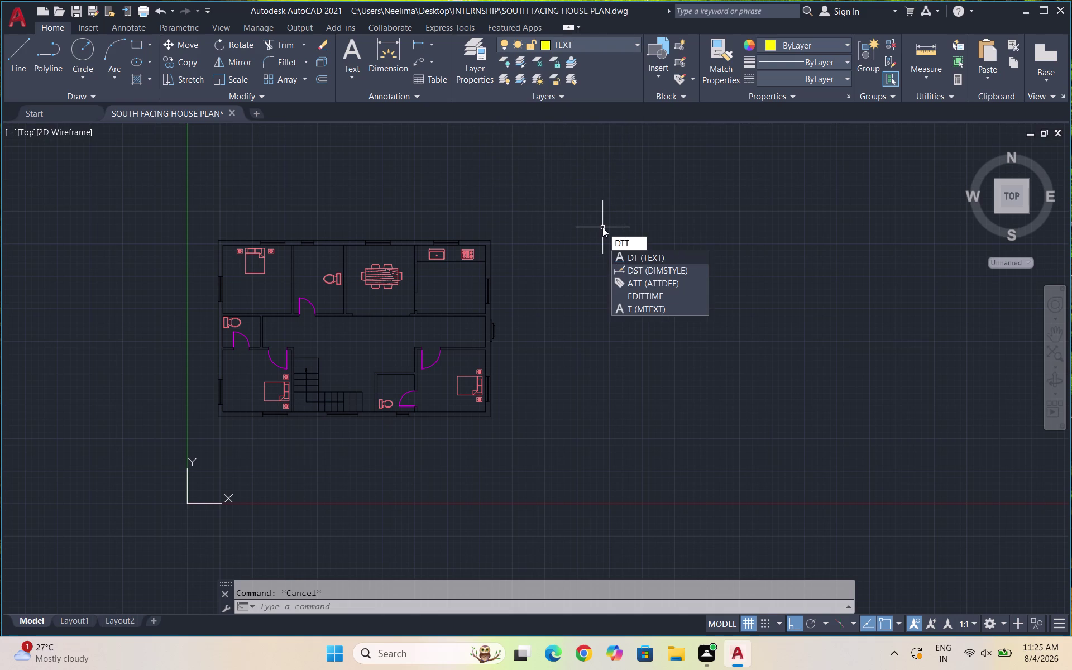
key(BackSpace)
key(Return)
click(602, 221)
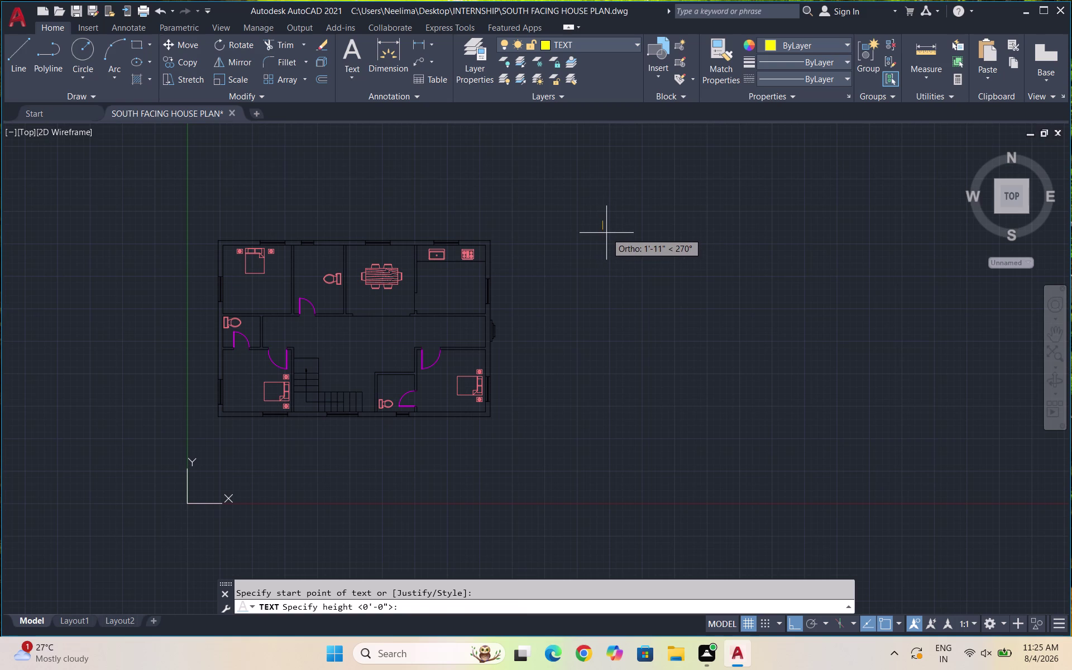
click(606, 231)
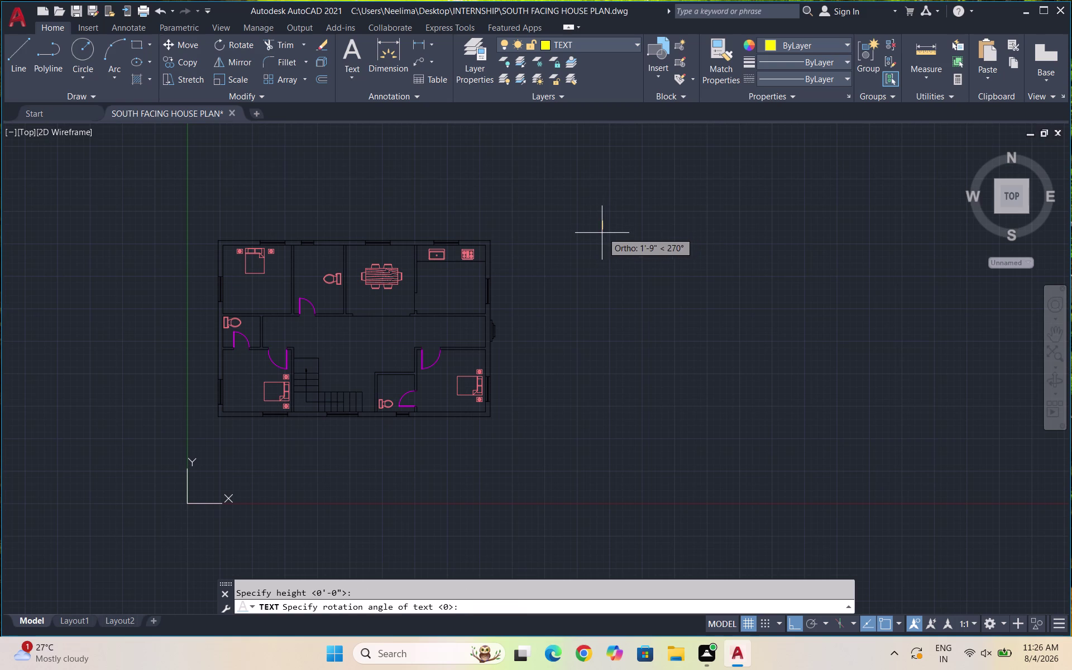
click(602, 232)
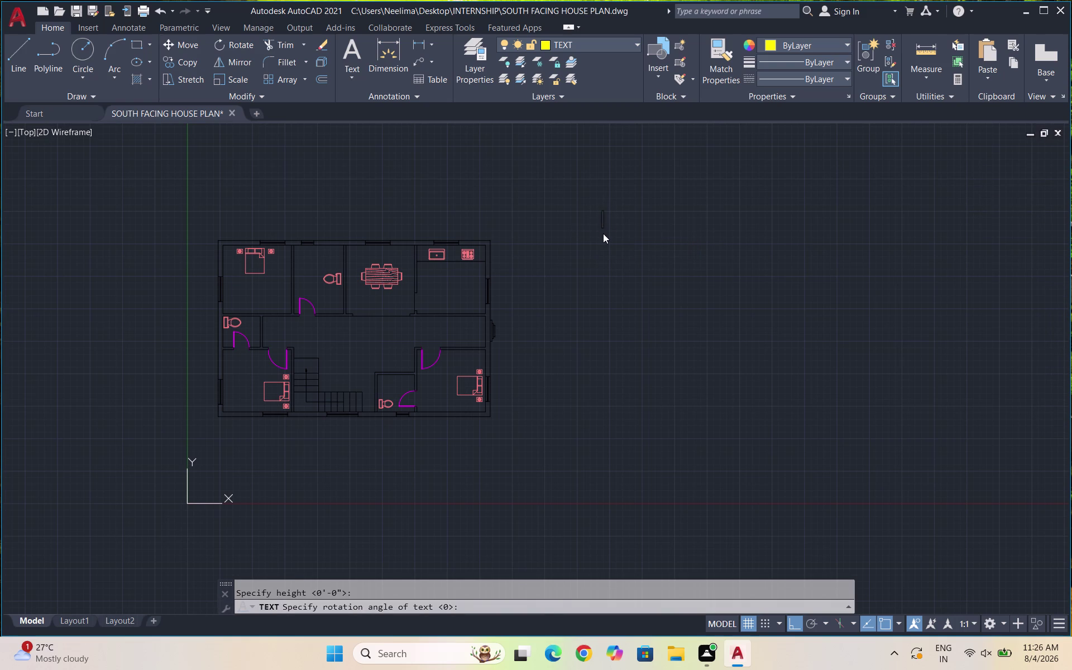
Write the CHILDREN'S BEDROOM label with size 11'X11'.
text(CHI)
text(LDRE)
text(N)
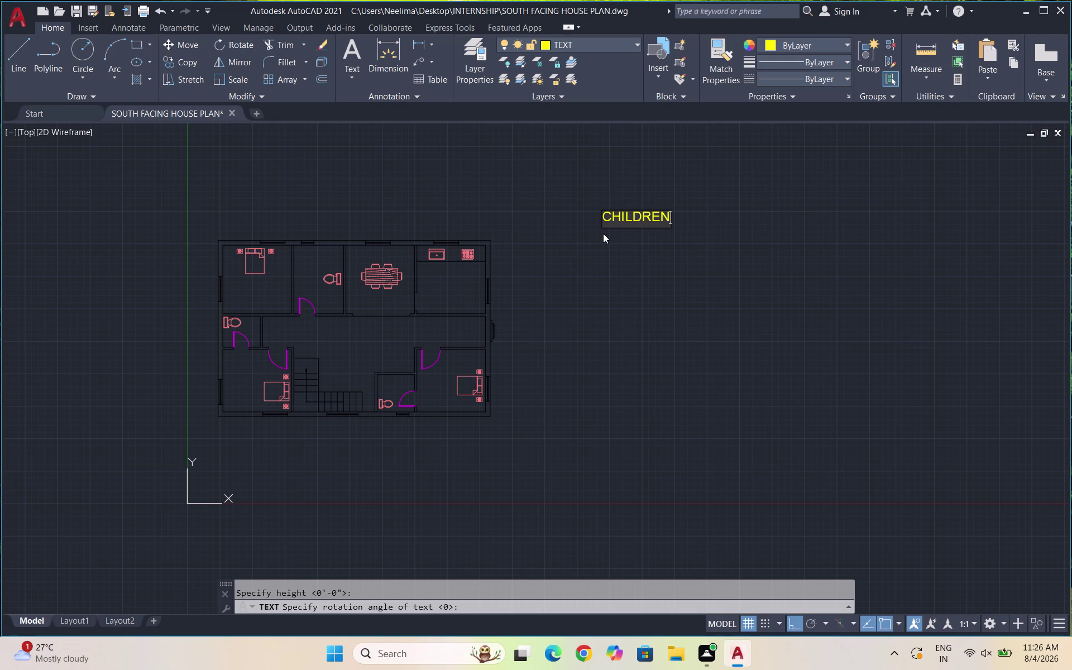
text('S)
key(Return)
text(BEDR)
text(OOM)
key(Return)
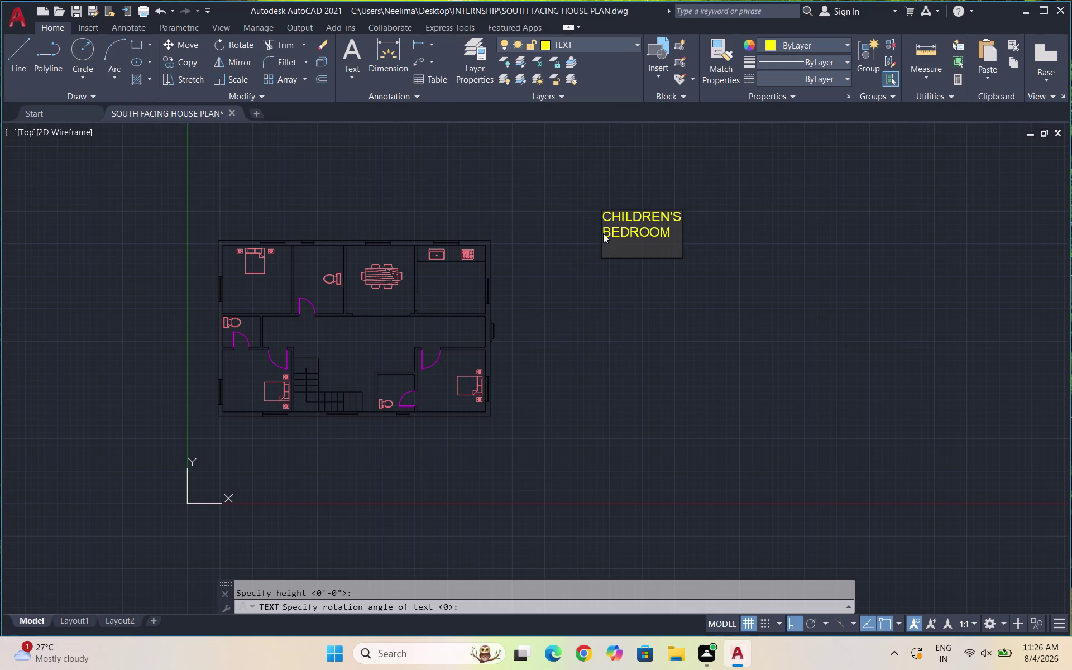
text(11')
text(X11')
click(814, 255)
Add the C.TOILET label with size 8'X11'.
click(736, 278)
text(C)
text(.TOIL)
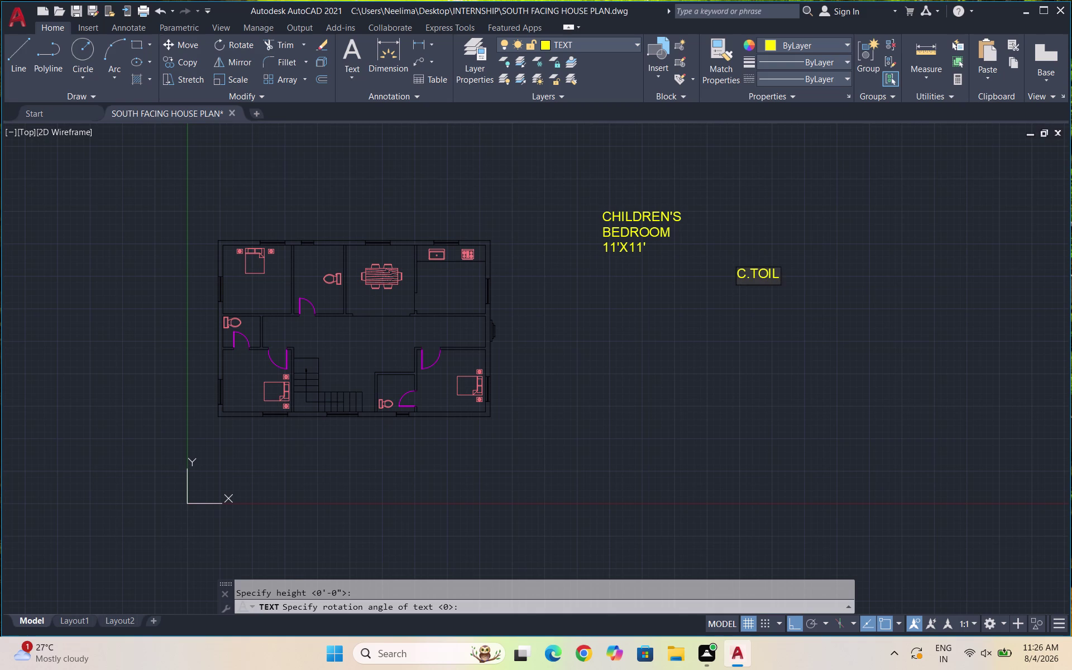
text(ET)
key(Return)
text(8'11)
key(BackSpace)
key(BackSpace)
key(x)
text(11')
Add the DINING label with size 11'X11'.
click(670, 340)
text(D)
text(INING)
key(Return)
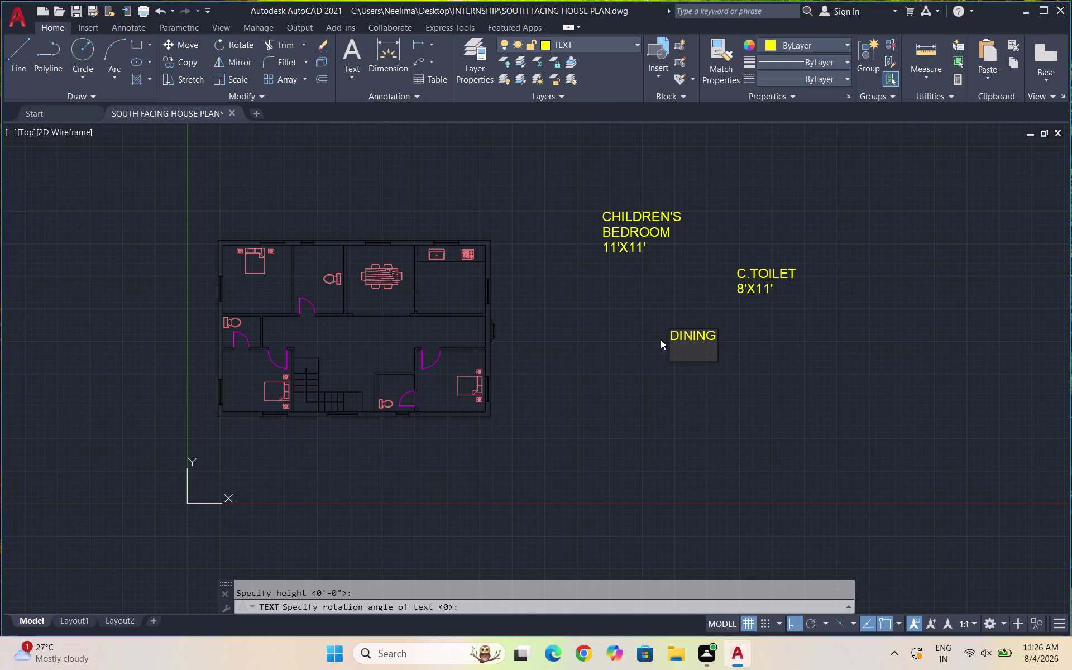
text(11'X11')
Add the KITCHEN label with size 11'X11'.
click(780, 332)
text(KIT)
text(CH)
key(e)
text(N)
key(space)
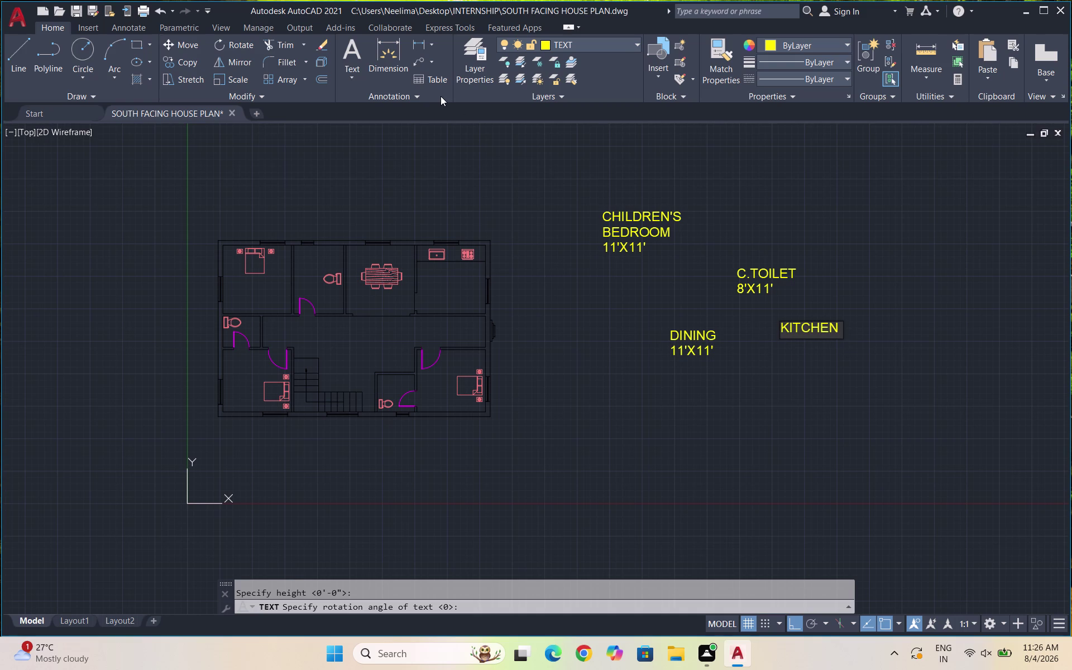
key(Return)
text(11'X)
text(11')
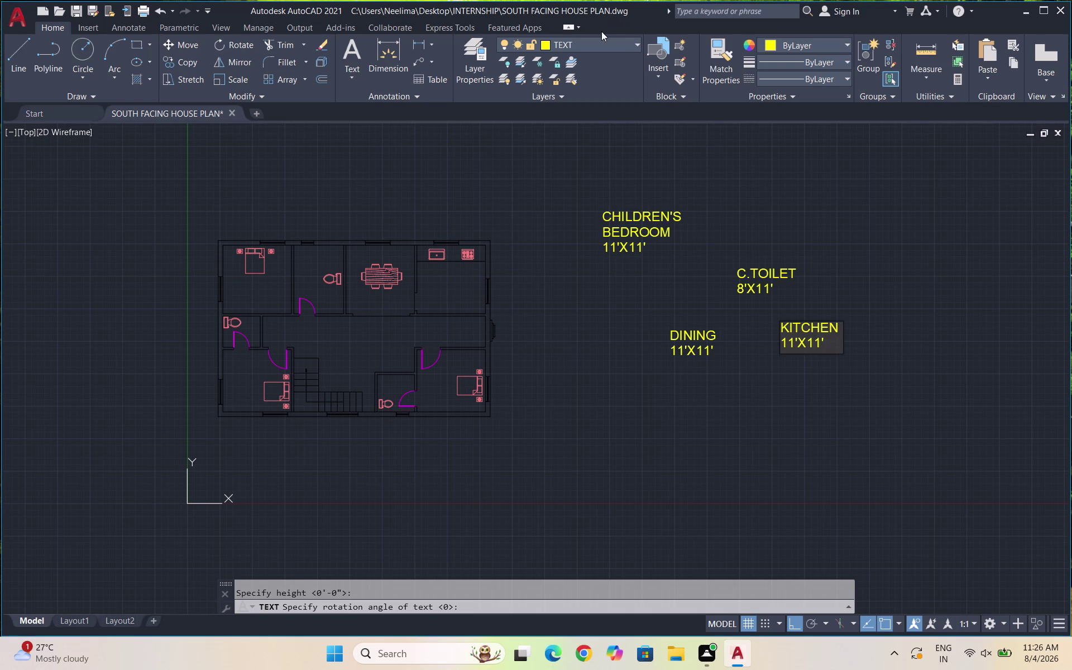
Add the ENTRANCE label with size 11'6"X5'.
click(749, 192)
text(ENT)
text(RANCE)
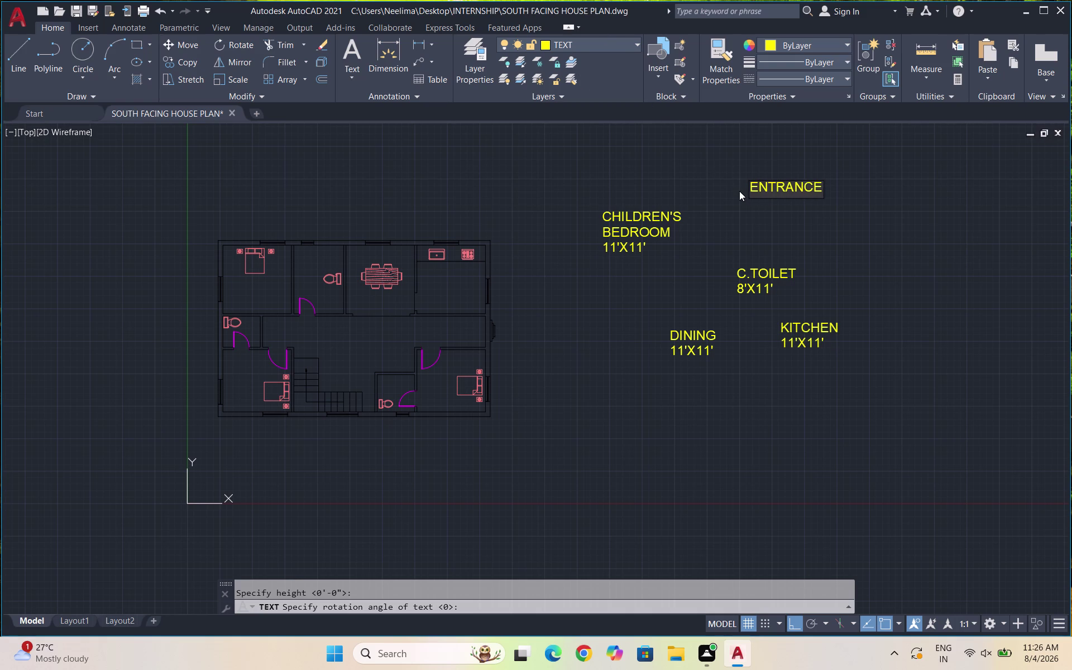
key(Return)
text(11'6")
text(X)
text(5')
Add the MASTER BEDROOM label with size 11'X10'.
click(590, 404)
text(MA)
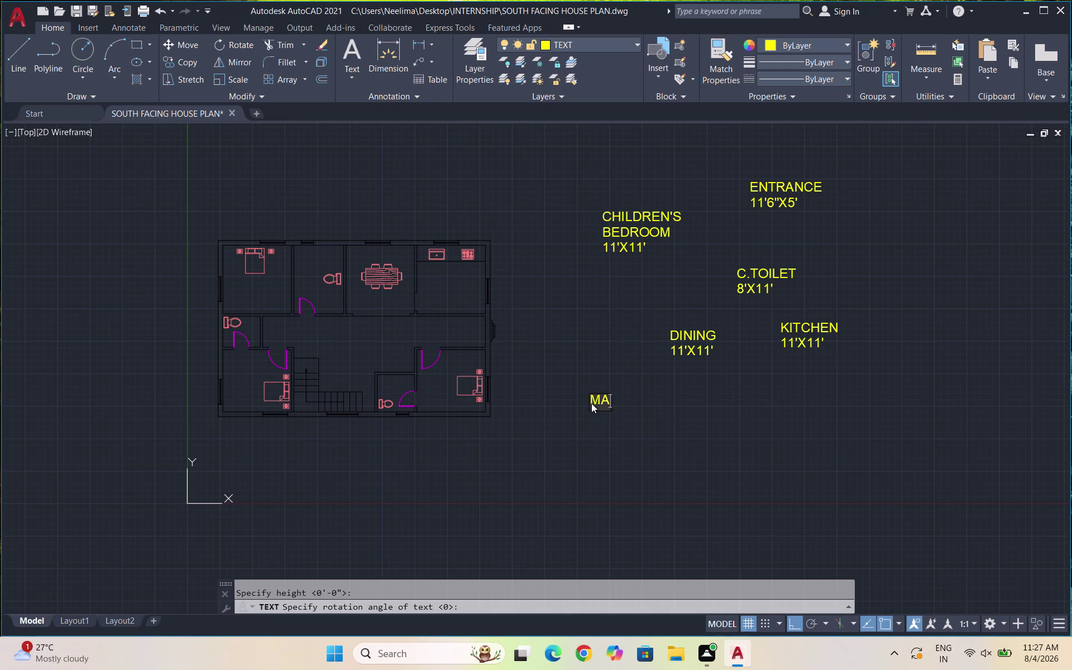
text(STE)
text(R BE)
text(DROOM)
key(Return)
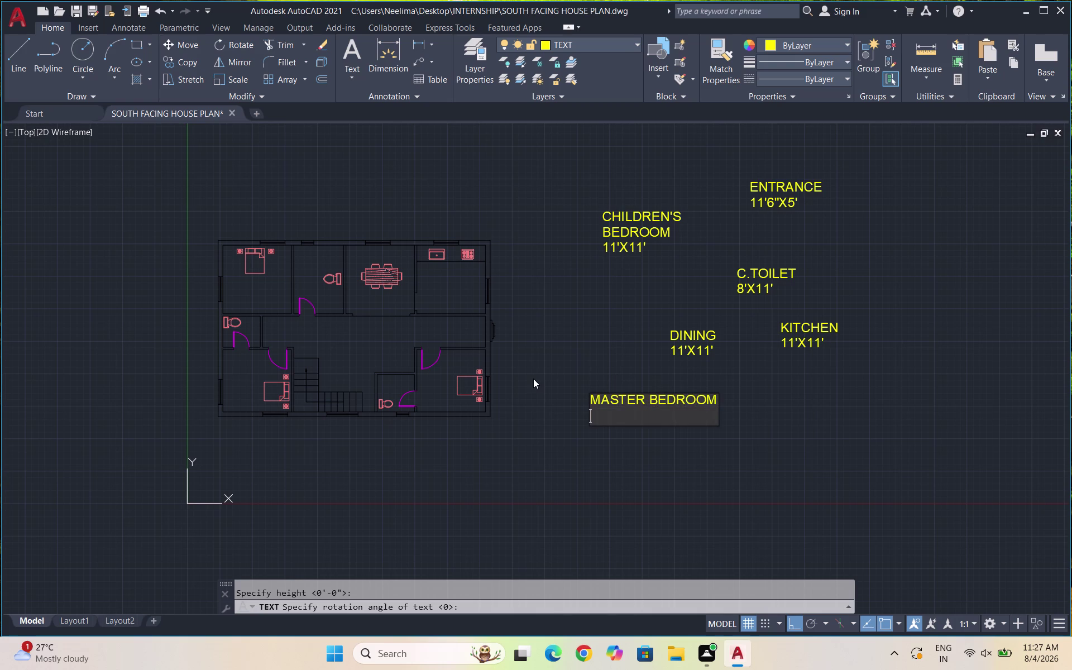
text(11'X)
text(10)
key(apostrophe)
Add the TOILET label sized 6'X6' and begin the HALL label.
click(766, 385)
text(TOILE)
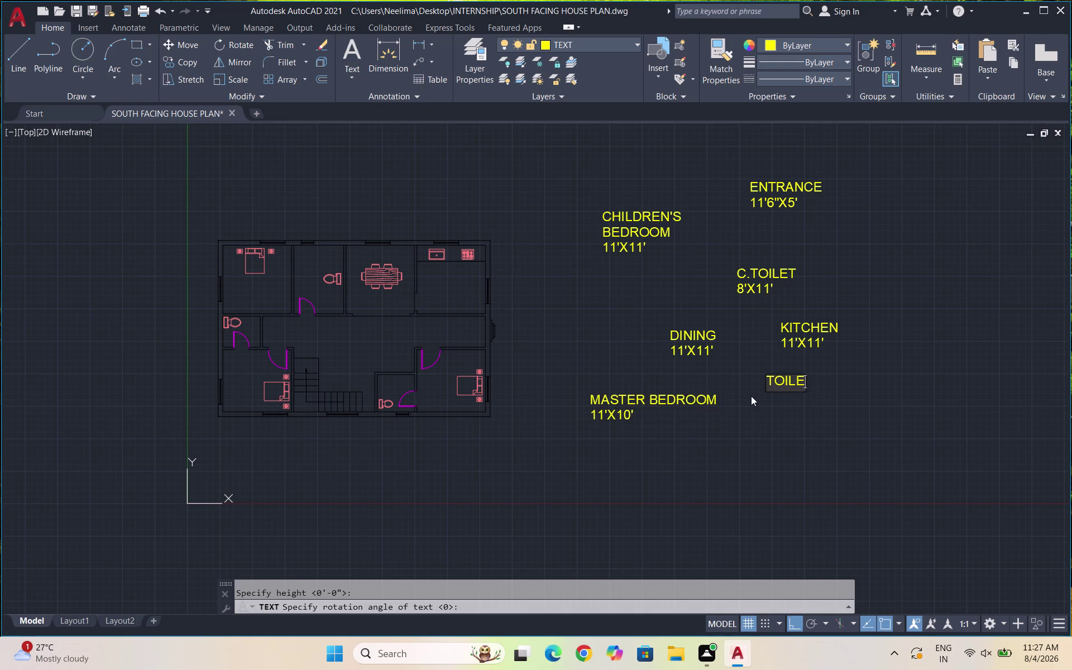
text(T)
key(Return)
text(6)
text('X6')
click(734, 431)
text(HA)
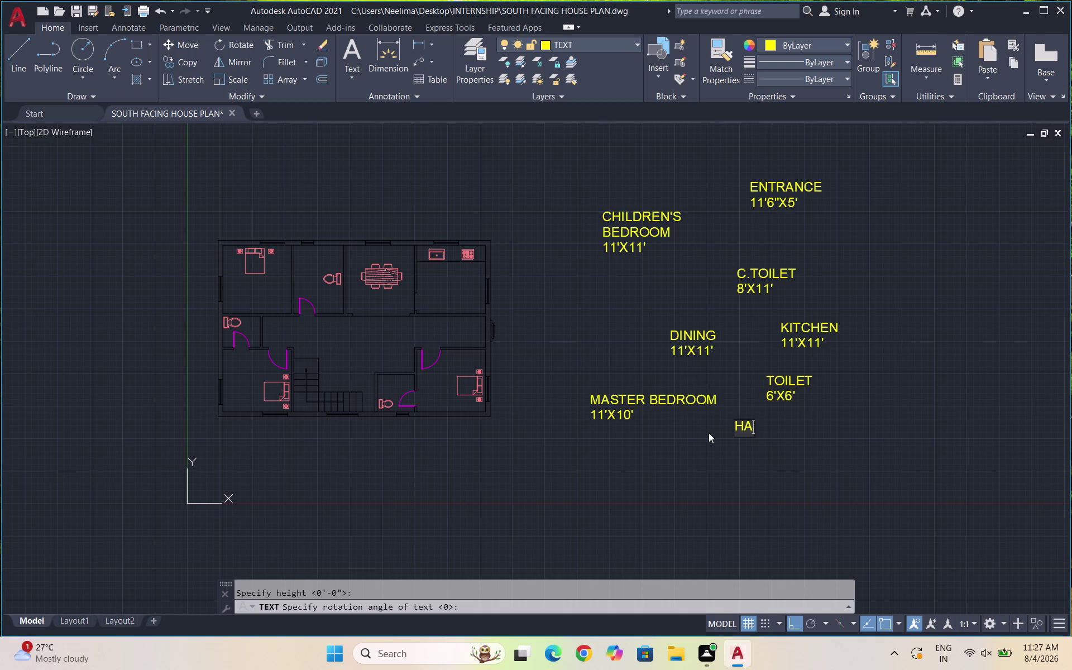
Complete the HALL label with size 19'6"X12'6".
text(LL)
key(Return)
text(1)
text(9'6")
text(X)
text(12'6)
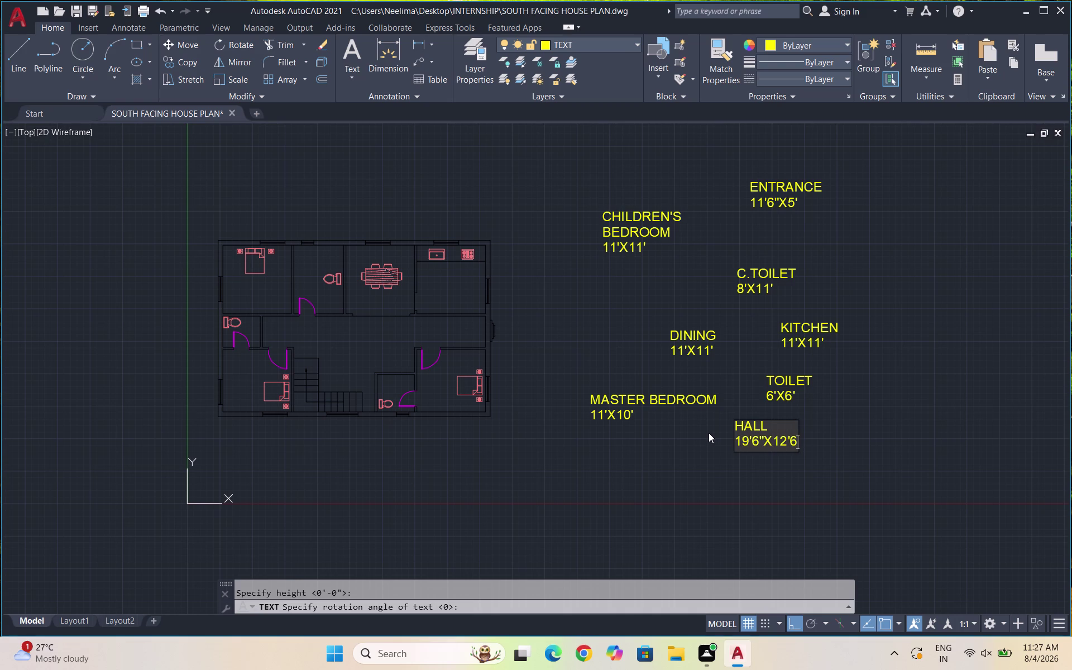
text(')
key(BackSpace)
key(apostrophe)
key(BackSpace)
key(shift+quotedbl)
Add the GUEST BEDROOM label with size 11'X10', correcting typos.
click(615, 476)
text(G)
text(UEW)
key(s)
key(BackSpace)
key(BackSpace)
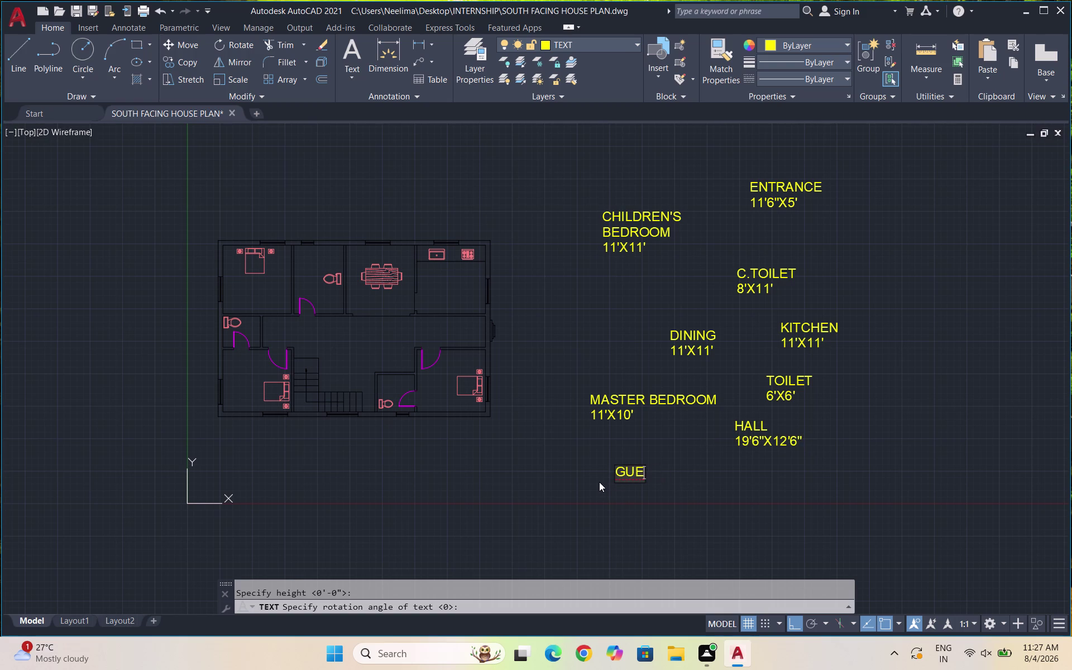
text(ST)
key(space)
text(BEDROO)
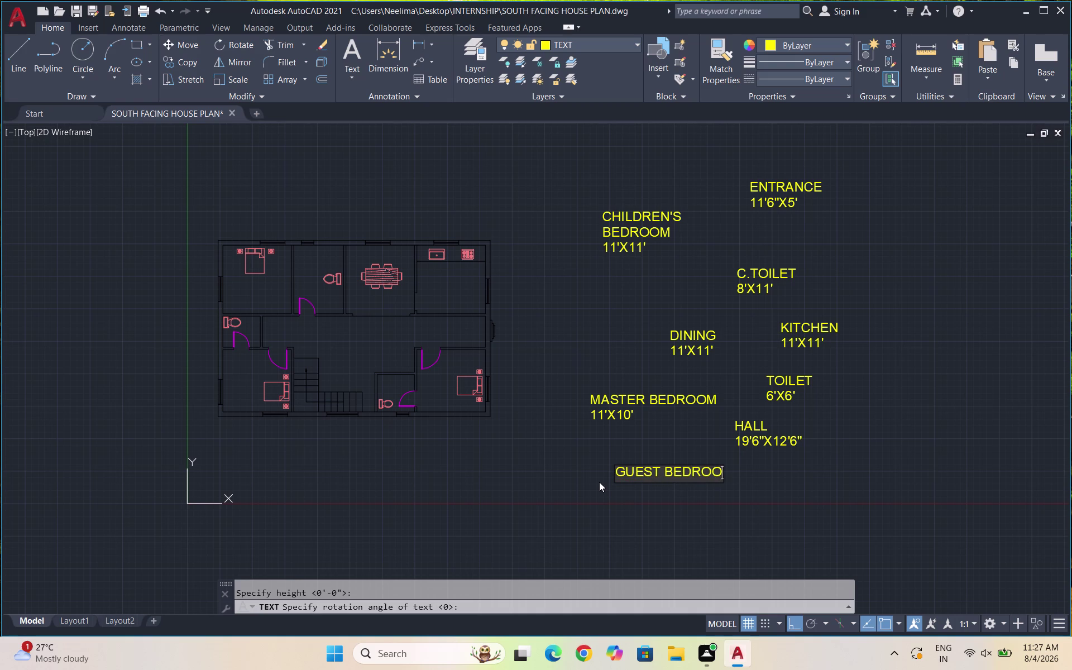
text(M)
key(Return)
text(11)
text(,)
key(BackSpace)
text('X10)
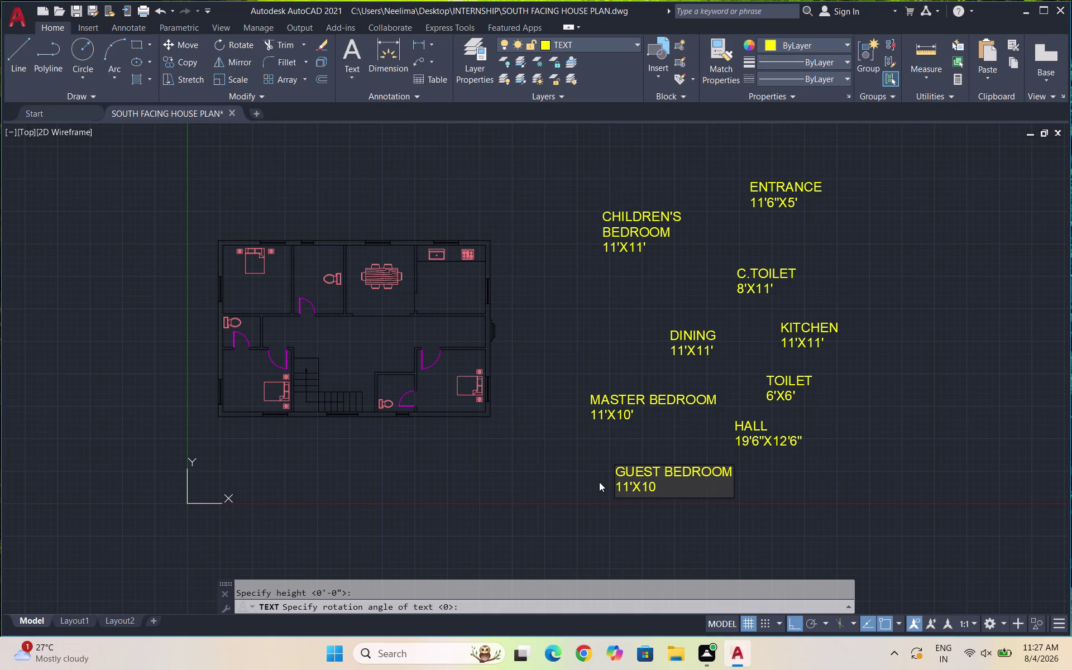
key(apostrophe)
Add the second TOILET label with size 6'X5'.
click(805, 498)
text(TOI)
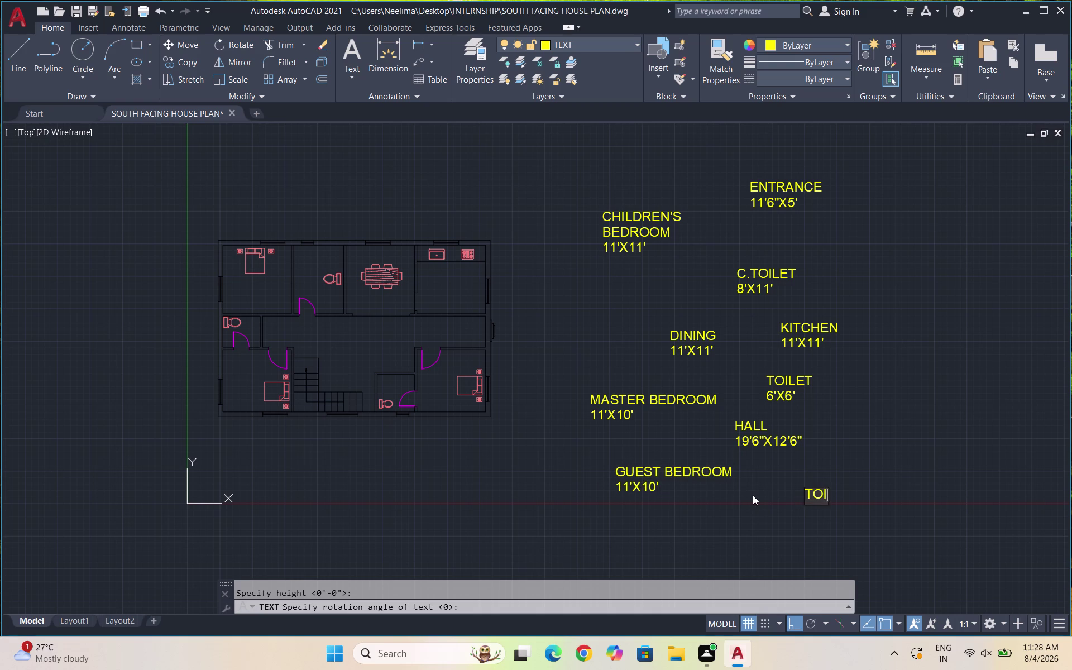
text(LET)
key(Return)
text(6'5)
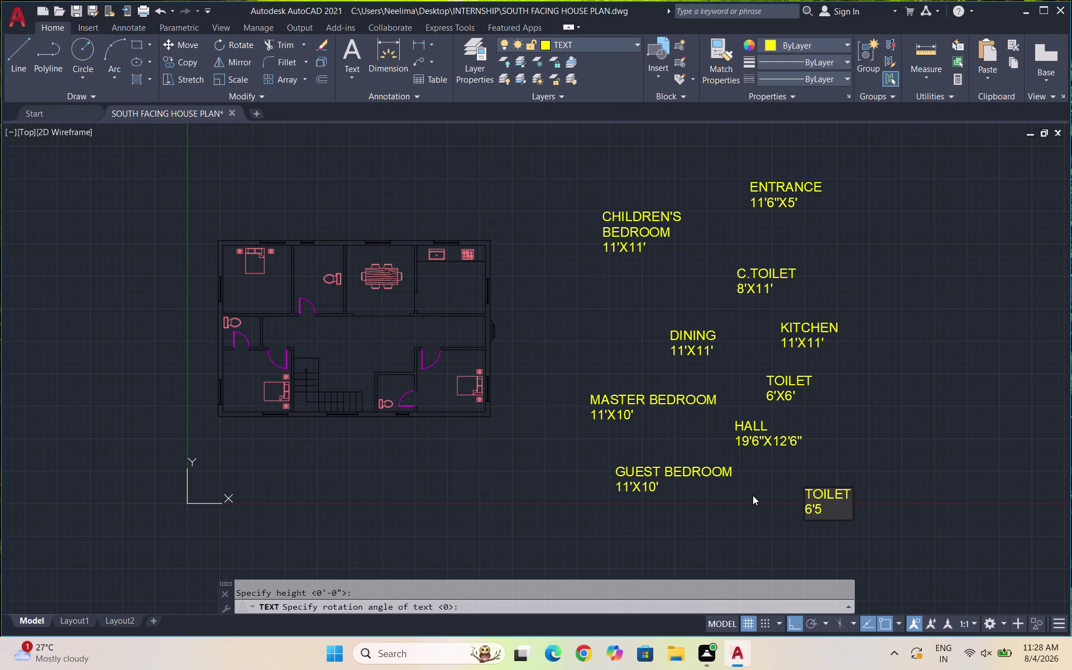
key(BackSpace)
text(X5')
click(882, 409)
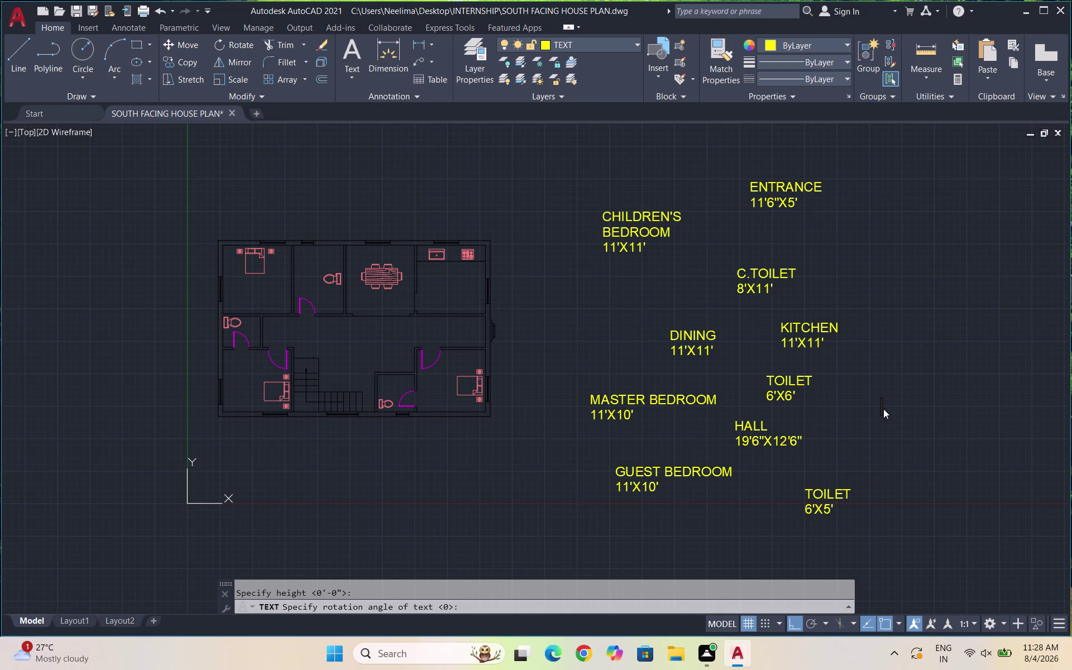
Click, drag and triple-click on objects near the right edge of the plan.
click(901, 397)
drag(902, 397, 907, 396)
triple_click(903, 396)
click(892, 393)
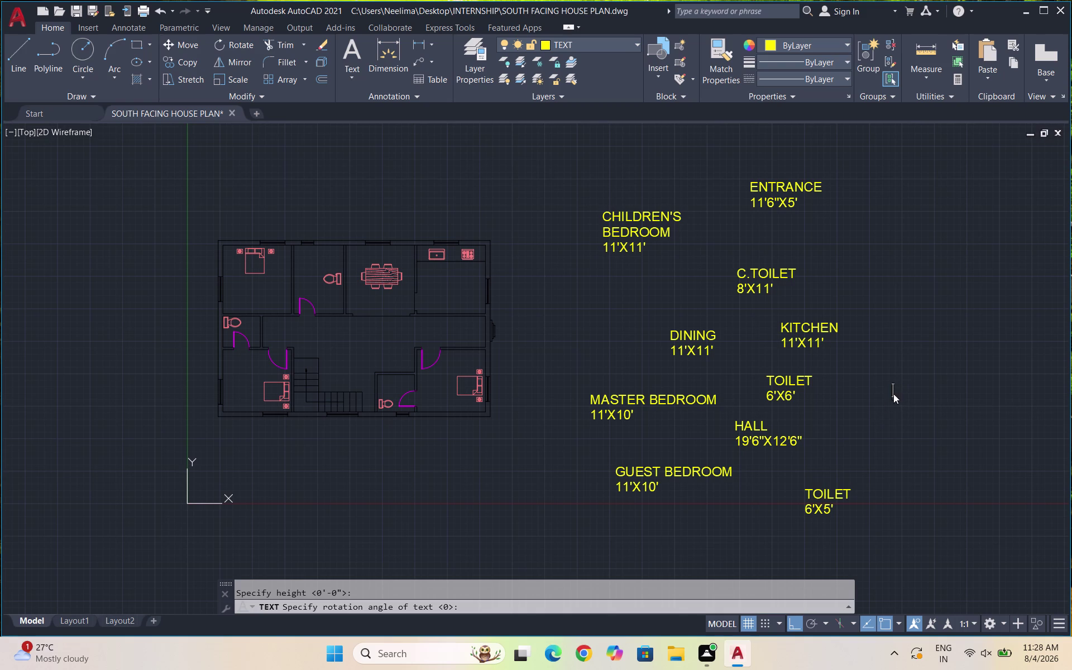
Finish editing the last room label text.
drag(894, 394, 903, 393)
double_click(900, 392)
click(905, 390)
key(Escape)
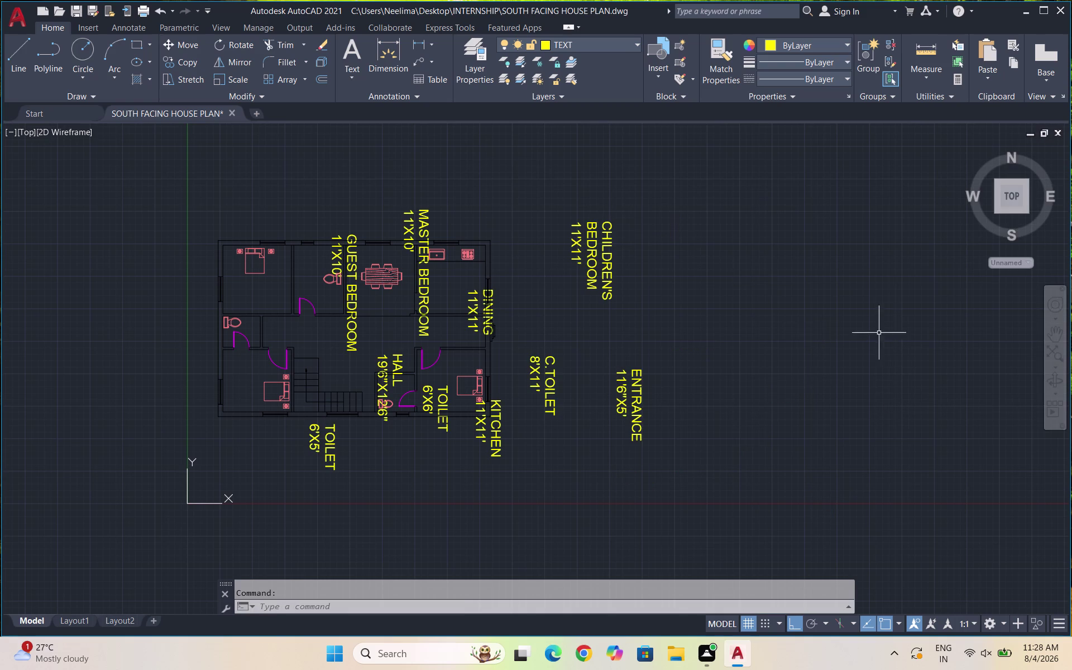
Select the KITCHEN, TOILET 6'X6' and HALL room labels.
drag(685, 522, 679, 494)
click(556, 223)
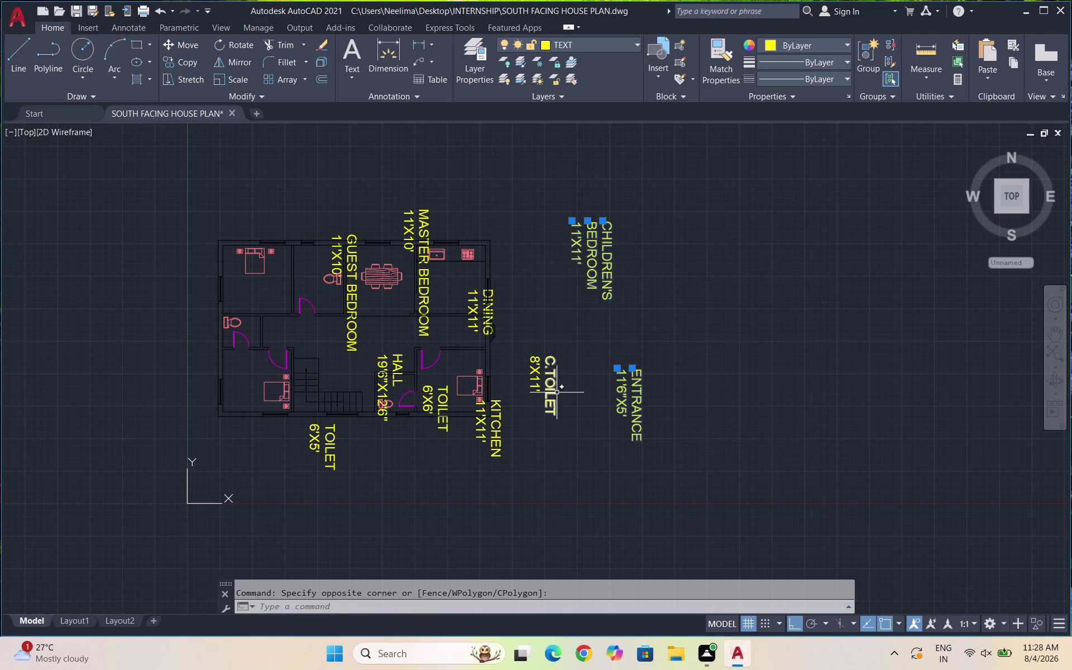
drag(555, 391, 551, 378)
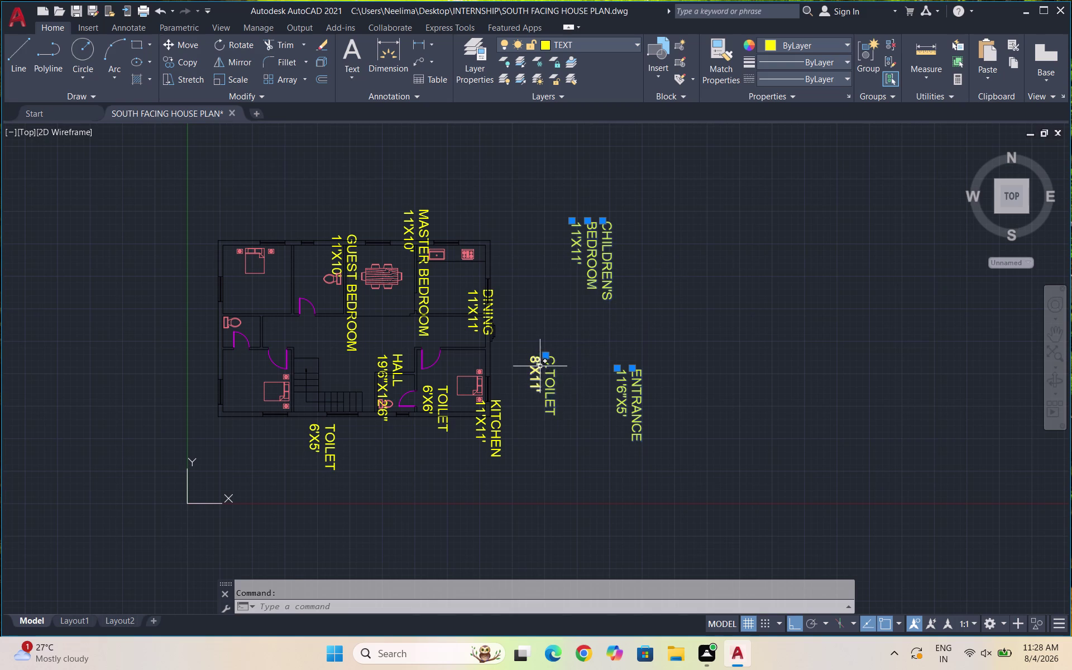
key(Escape)
drag(527, 450, 502, 443)
click(466, 446)
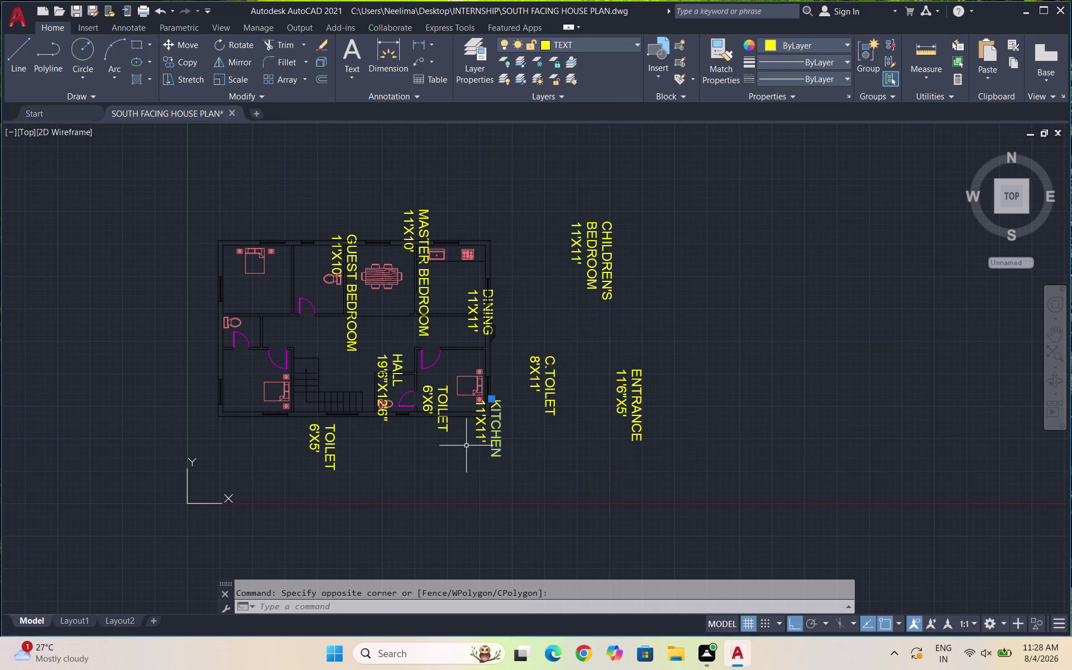
scroll(up, 3)
drag(494, 455, 494, 435)
click(443, 399)
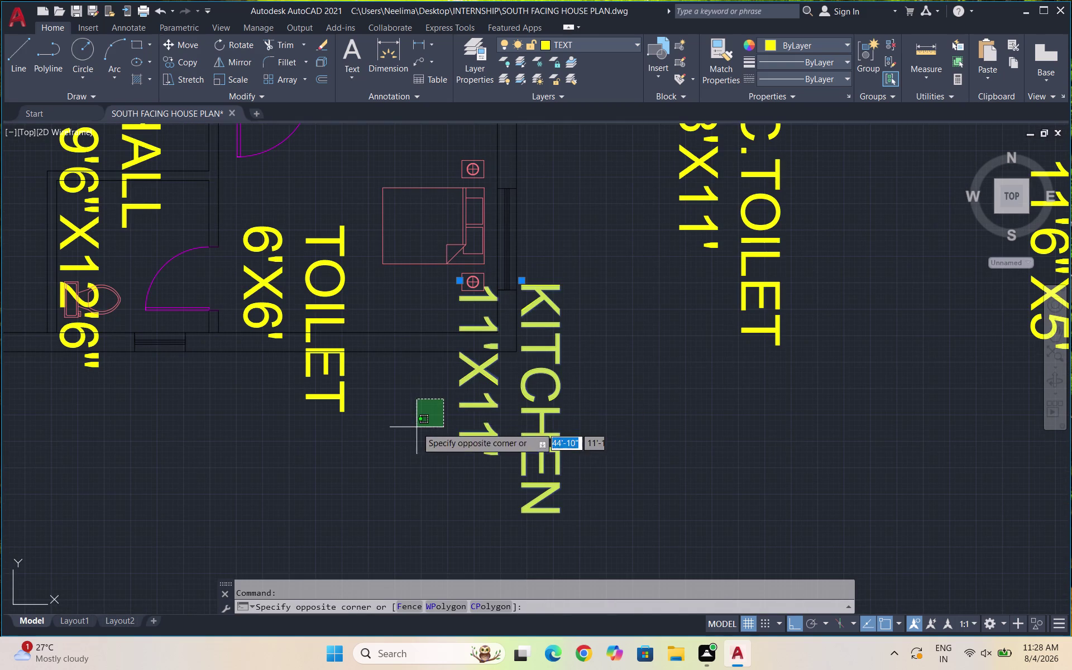
click(295, 393)
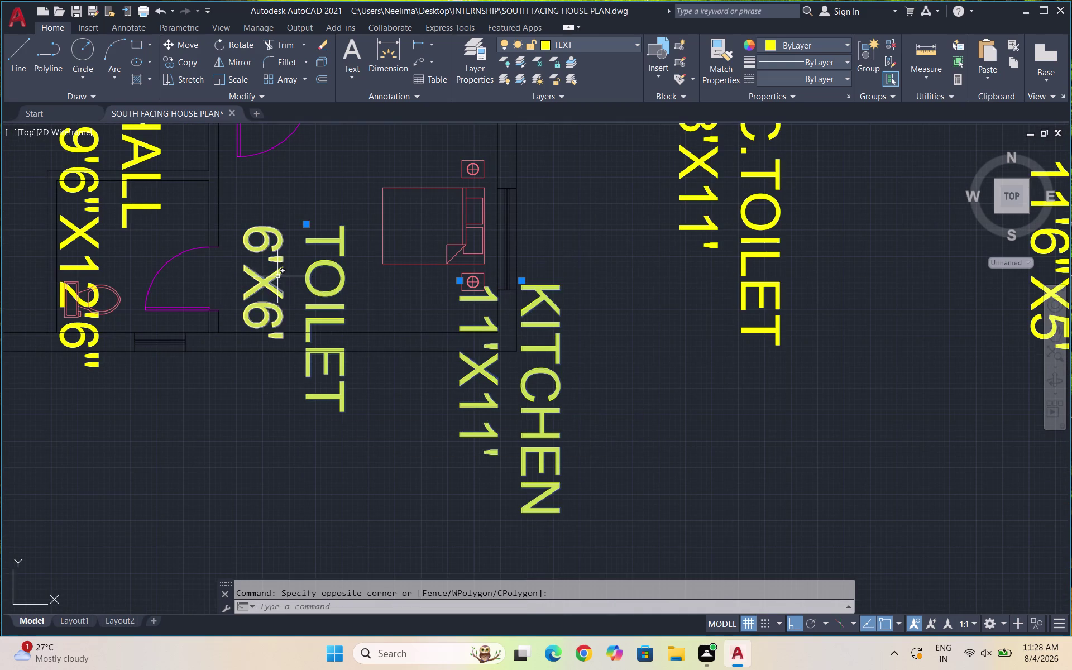
click(264, 269)
click(265, 249)
drag(284, 249, 274, 247)
click(254, 247)
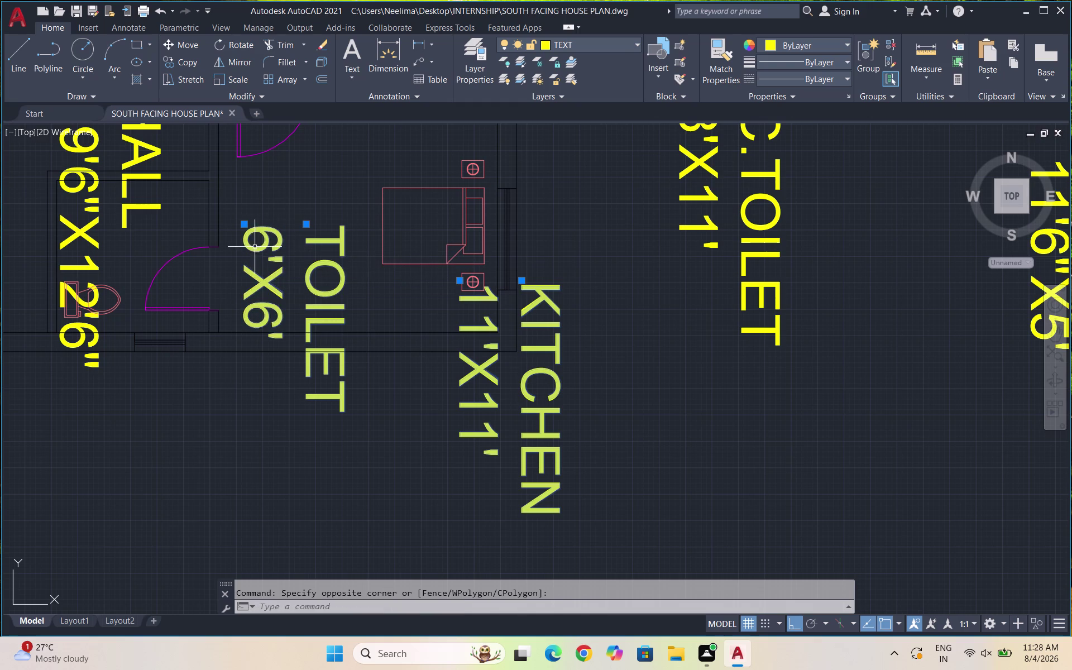
scroll(down, 3)
scroll(up, 3)
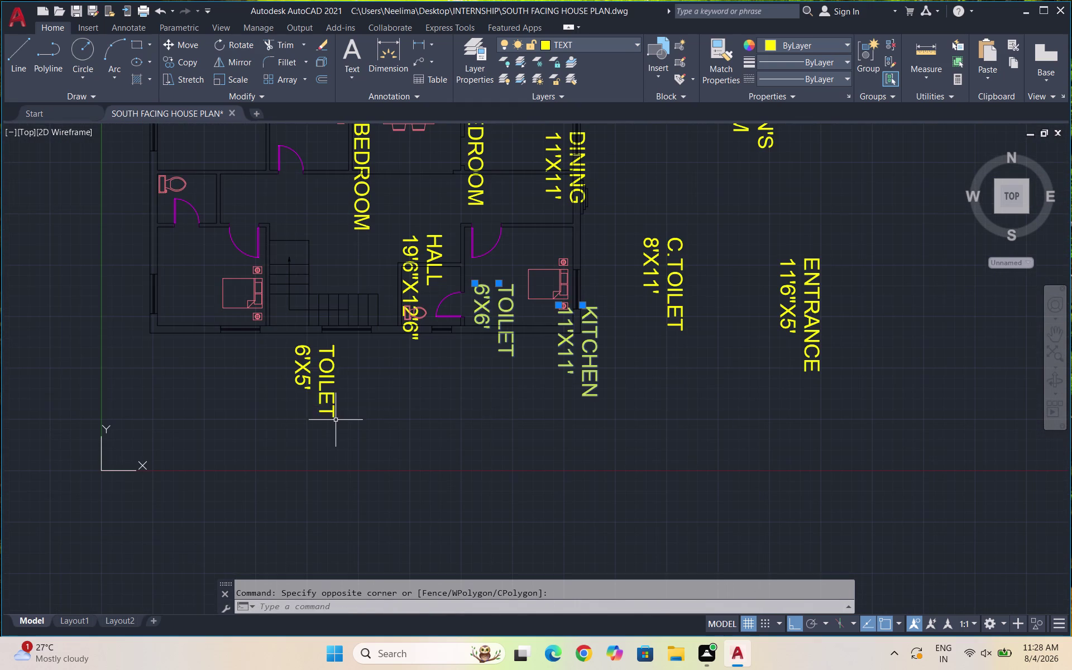
drag(338, 420, 338, 407)
click(260, 347)
scroll(up, 3)
drag(493, 273, 478, 266)
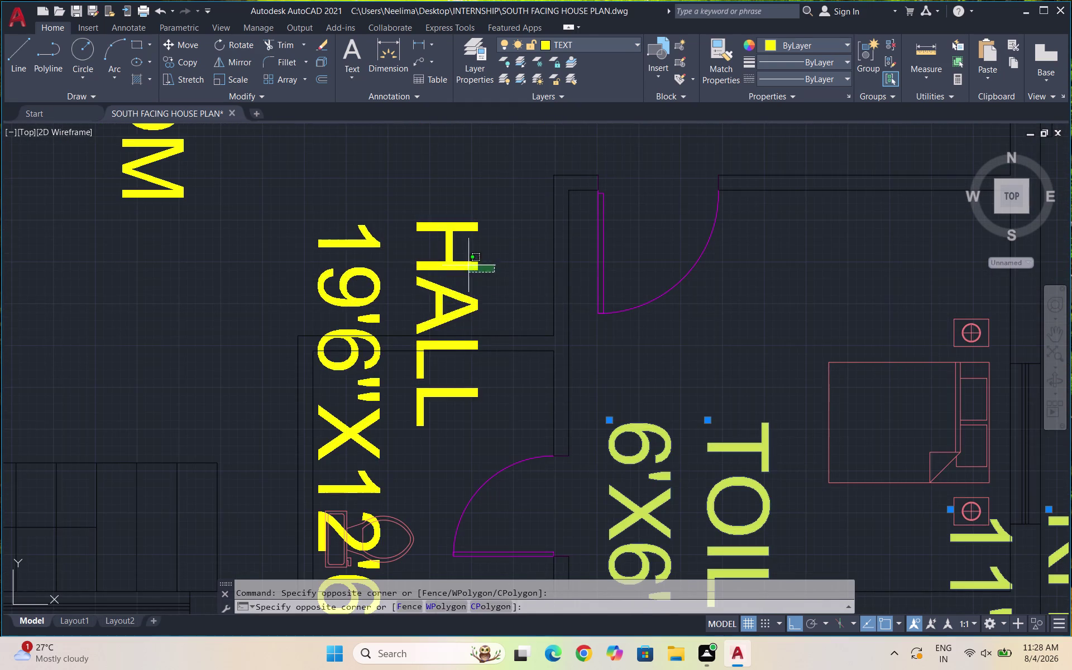
drag(477, 266, 468, 265)
click(288, 253)
Add the GUEST BEDROOM, MASTER BEDROOM and DINING labels to the selection.
scroll(down, 3)
drag(293, 254, 264, 238)
scroll(down, 3)
click(237, 237)
scroll(up, 3)
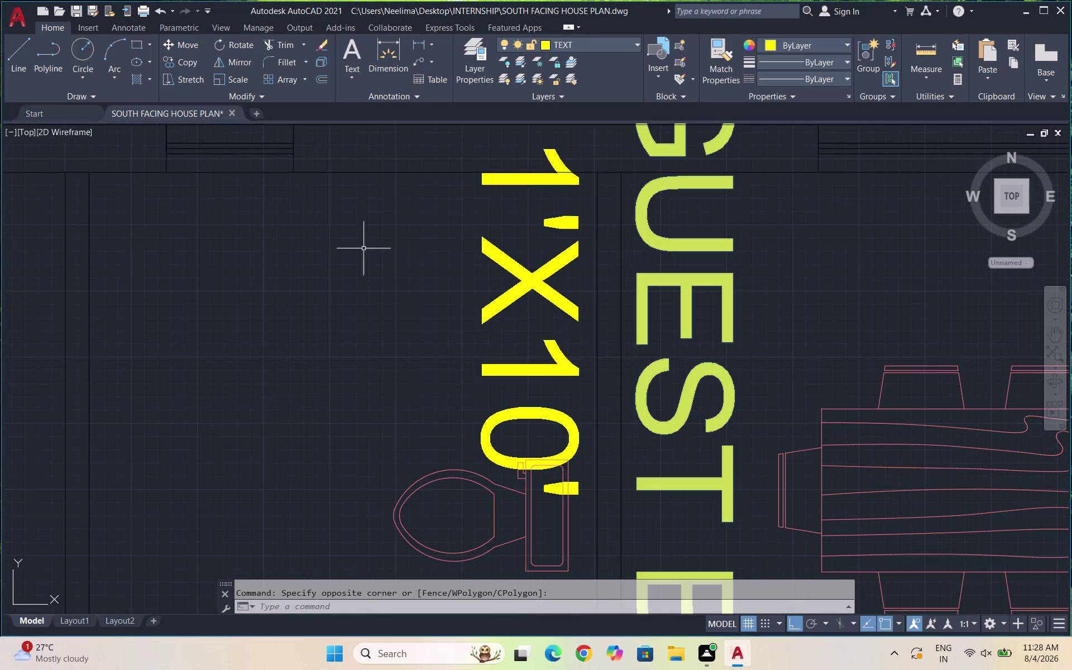
drag(577, 251, 549, 242)
click(461, 263)
scroll(down, 3)
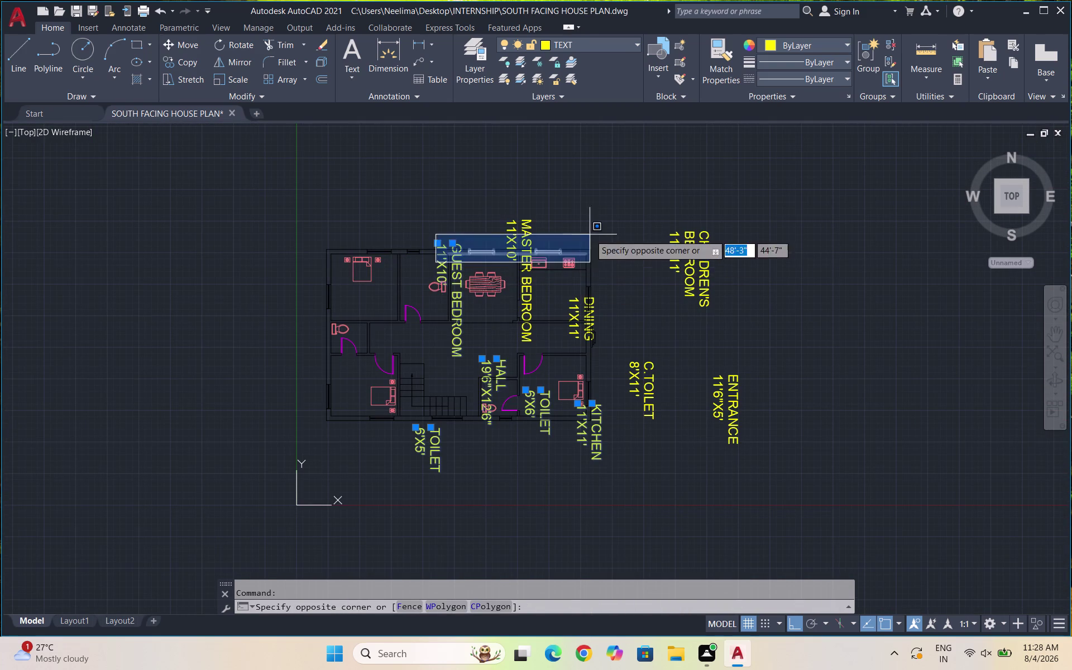
click(445, 269)
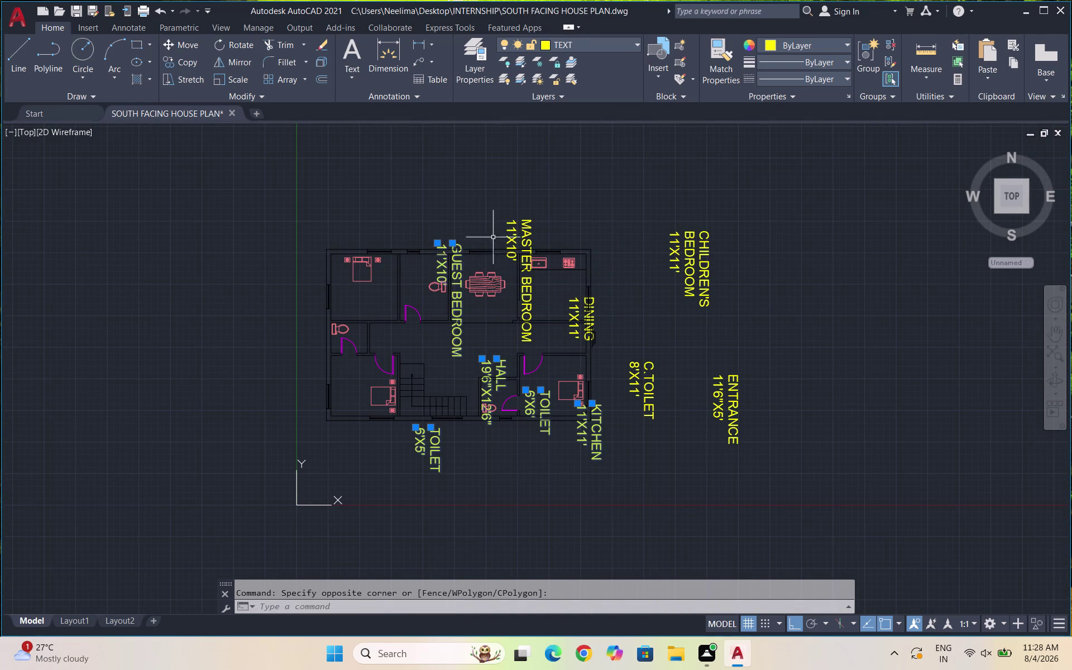
scroll(up, 3)
drag(531, 226, 470, 220)
click(386, 220)
drag(434, 242, 414, 230)
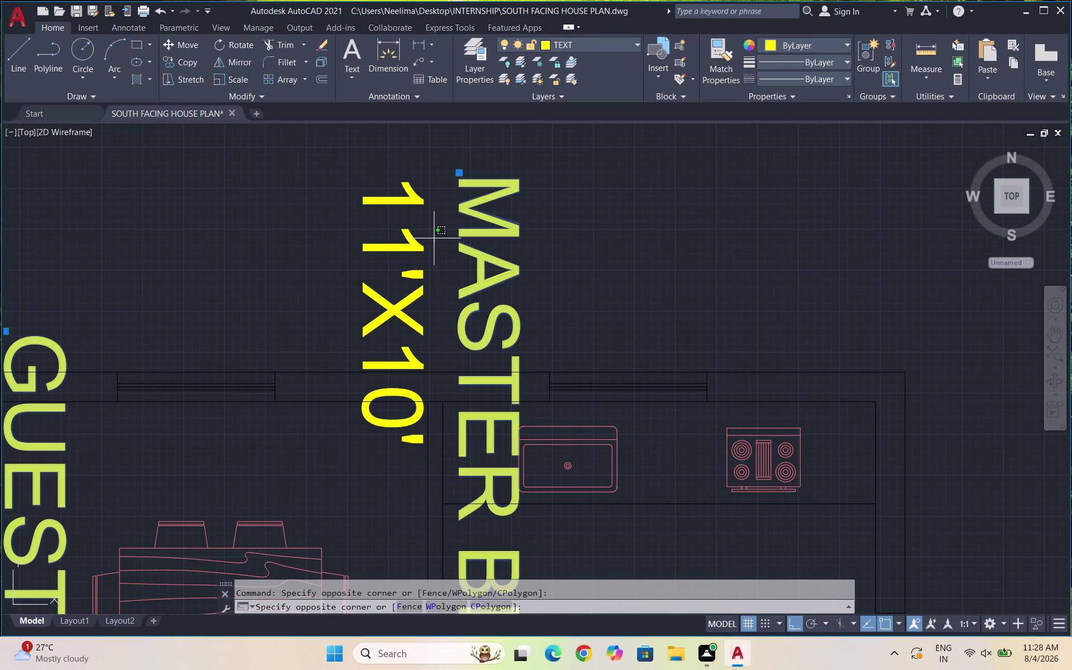
click(356, 215)
scroll(down, 3)
scroll(up, 3)
scroll(up, 3)
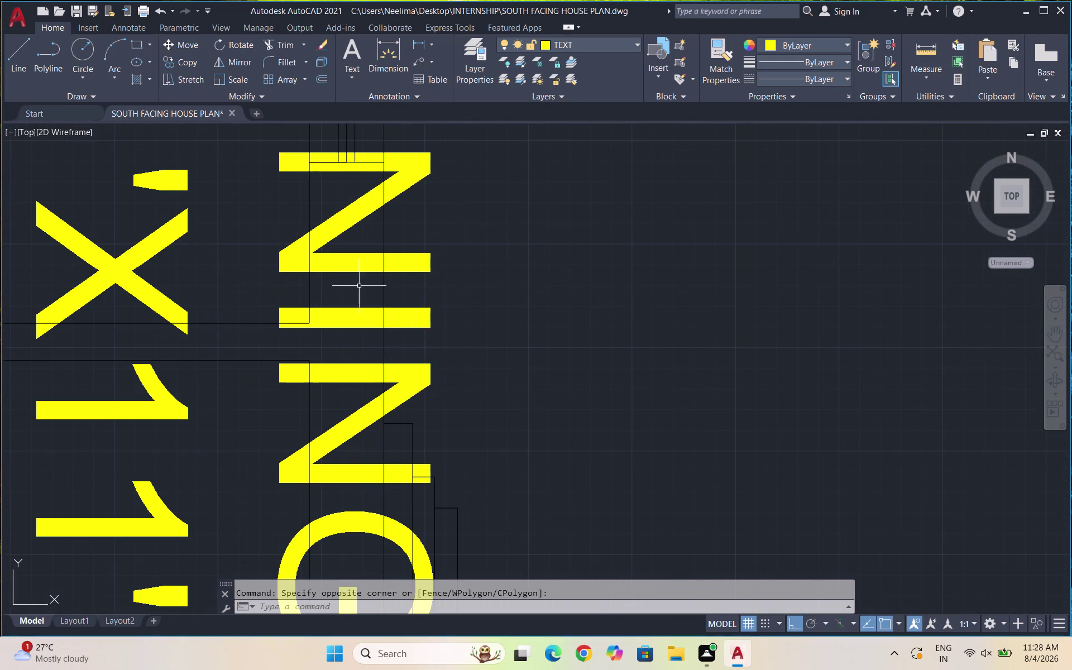
drag(426, 345, 425, 333)
click(404, 278)
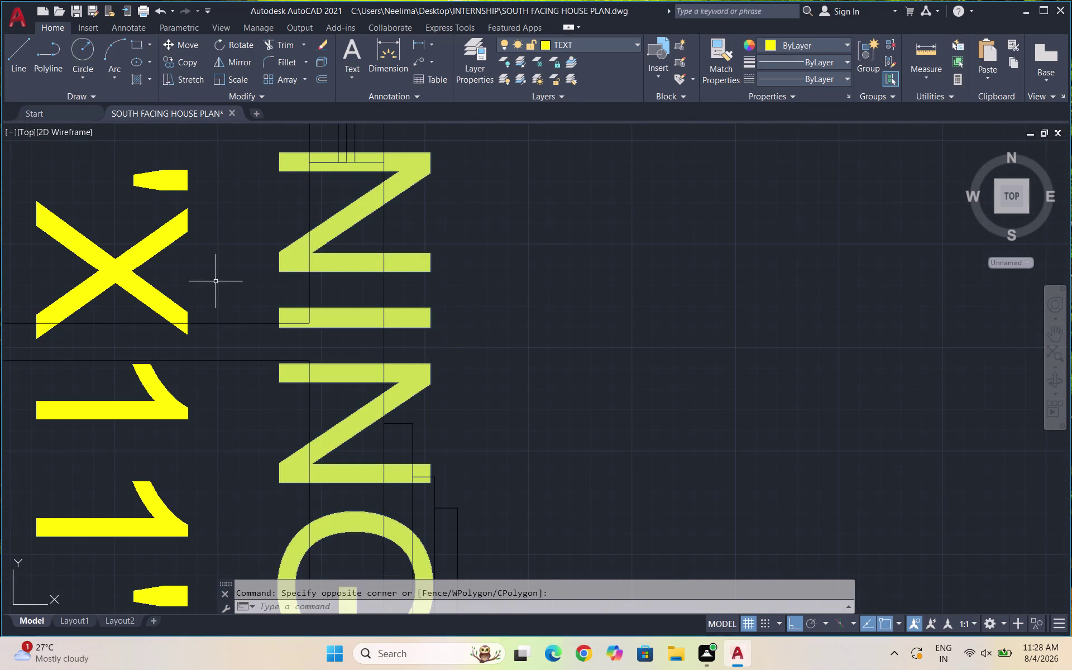
click(209, 287)
click(100, 236)
scroll(down, 3)
Move the selected labels (M) into the empty space right of the plan.
key(m)
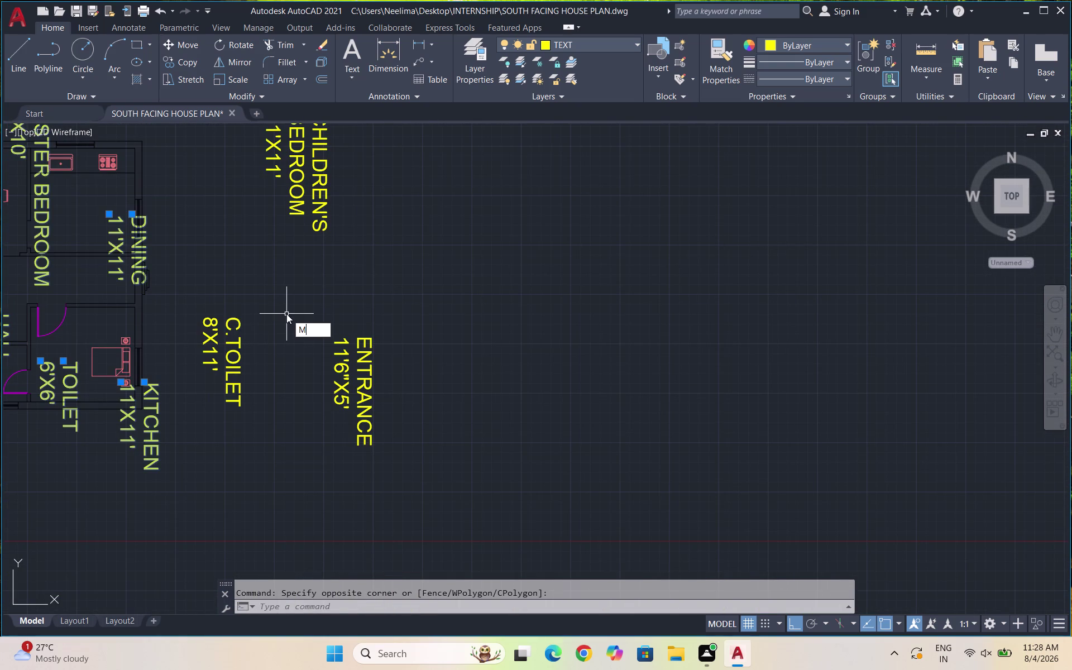
key(Return)
drag(56, 259, 100, 259)
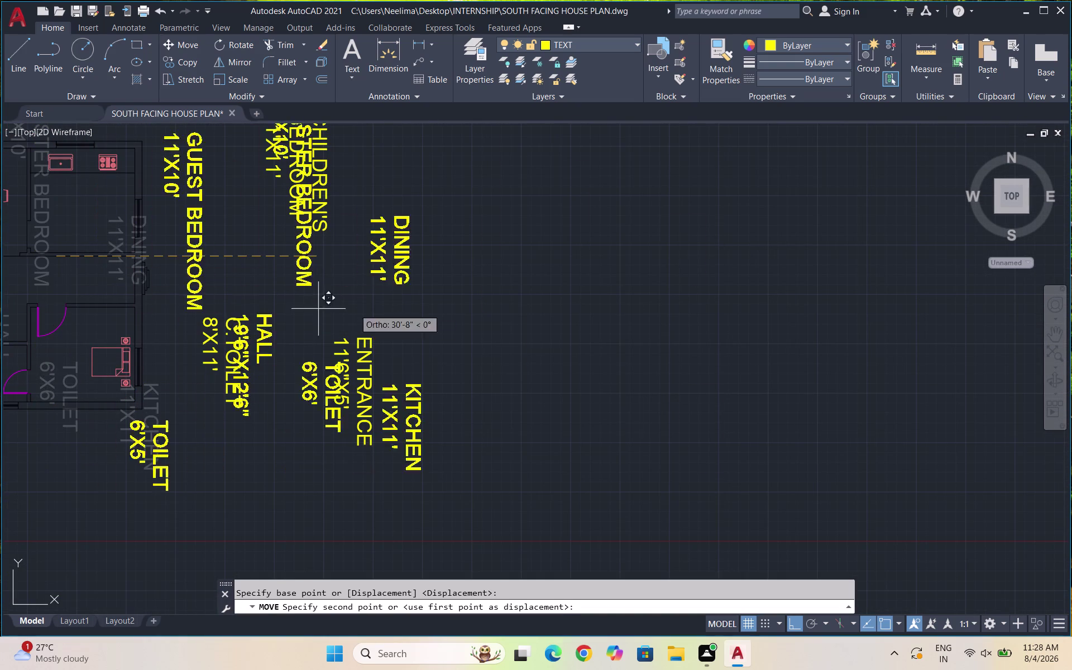
click(663, 319)
scroll(down, 3)
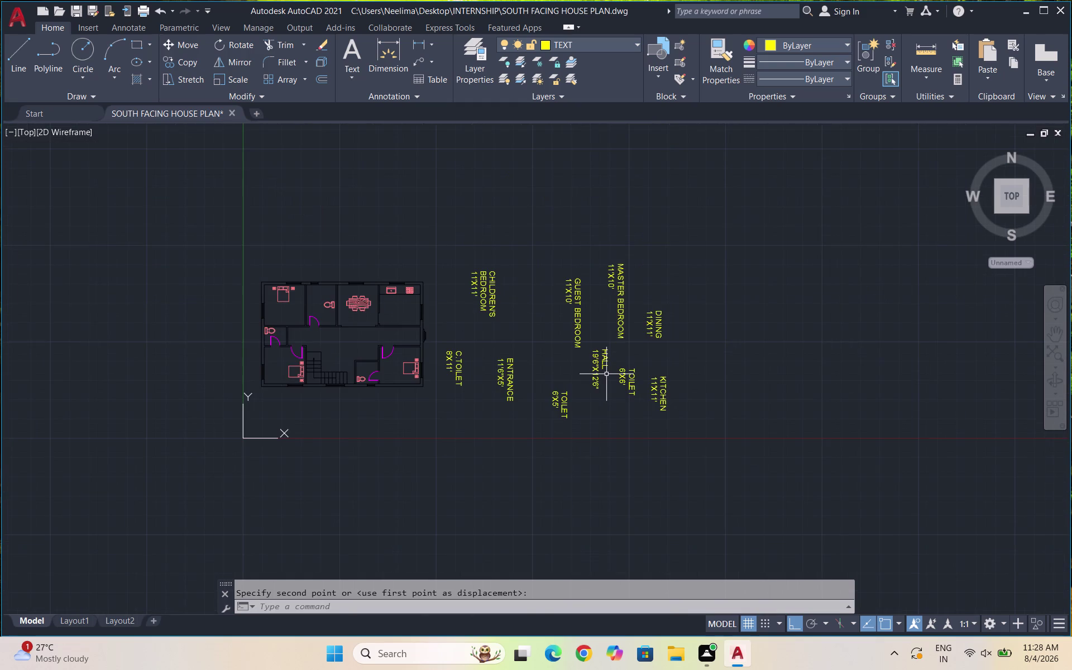
key(Escape)
Reselect the moved labels, including CHILDREN'S BEDROOM, C.TOILET and ENTRANCE.
scroll(up, 3)
drag(413, 285, 384, 259)
click(307, 211)
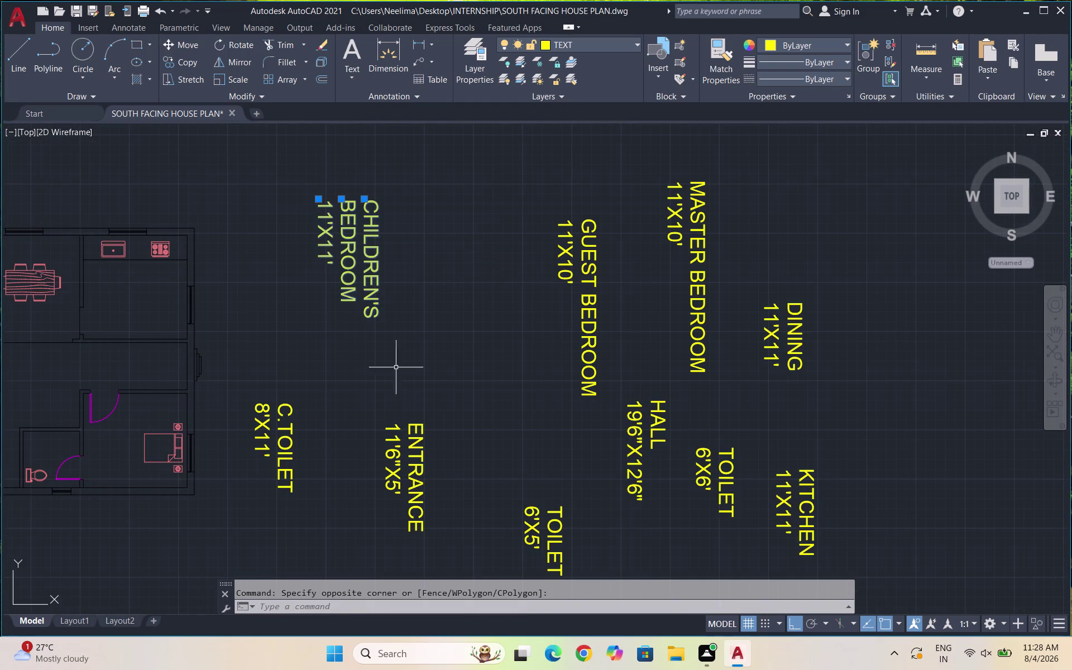
drag(442, 500, 436, 480)
drag(332, 404, 338, 404)
drag(303, 473, 272, 432)
click(257, 417)
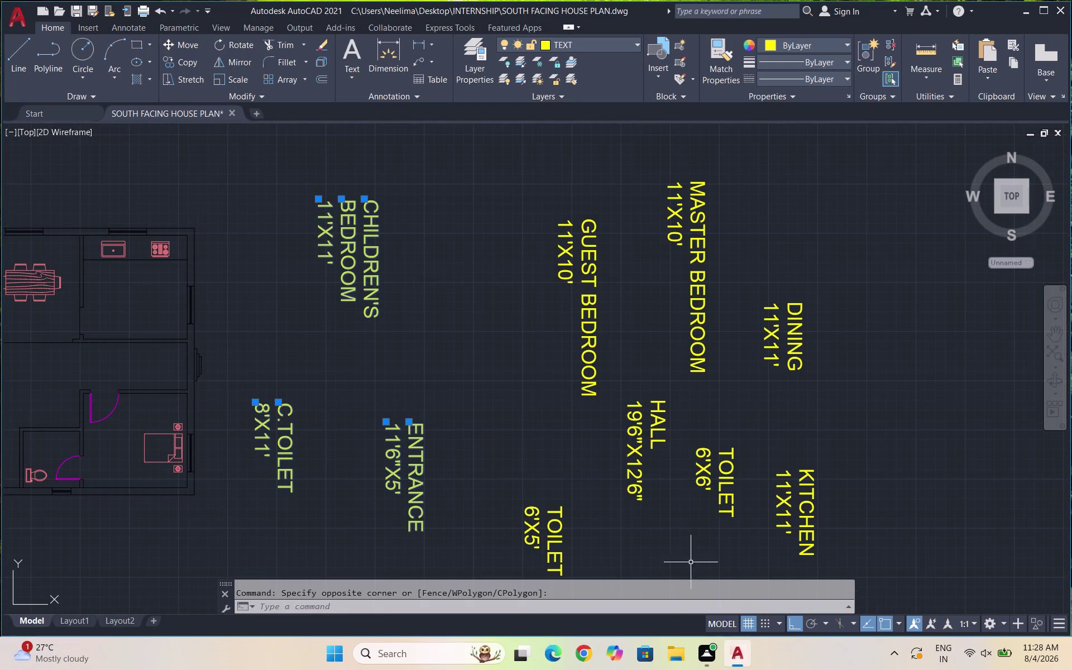
drag(583, 546, 569, 527)
drag(498, 486, 503, 487)
drag(857, 560, 846, 550)
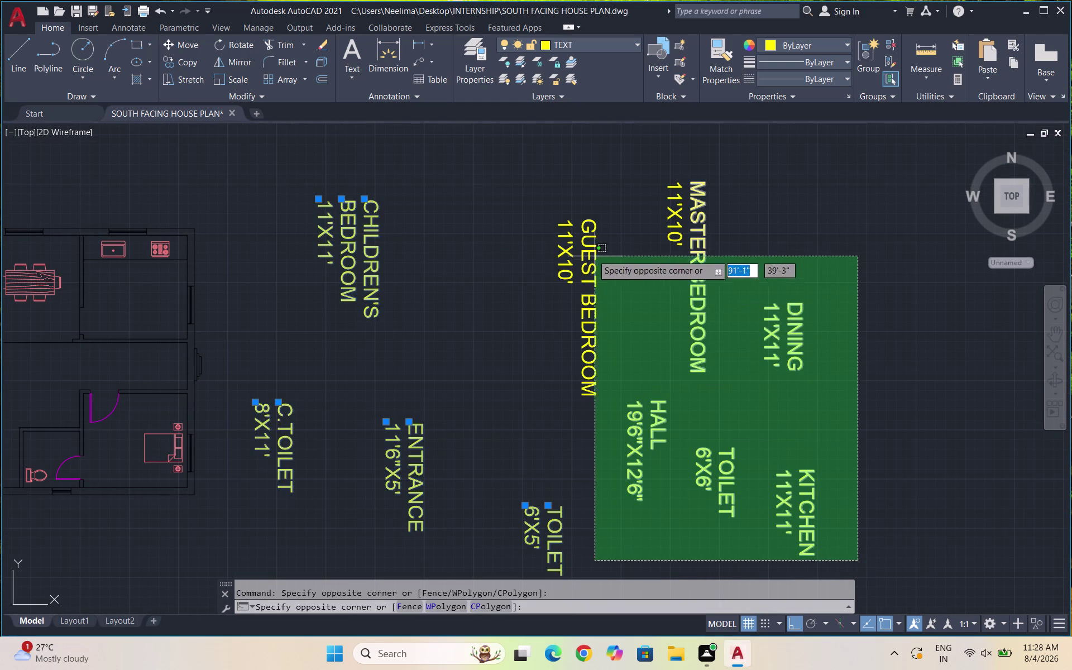
click(552, 183)
Try a first rotation of the labels (RO), then undo it.
text(RO)
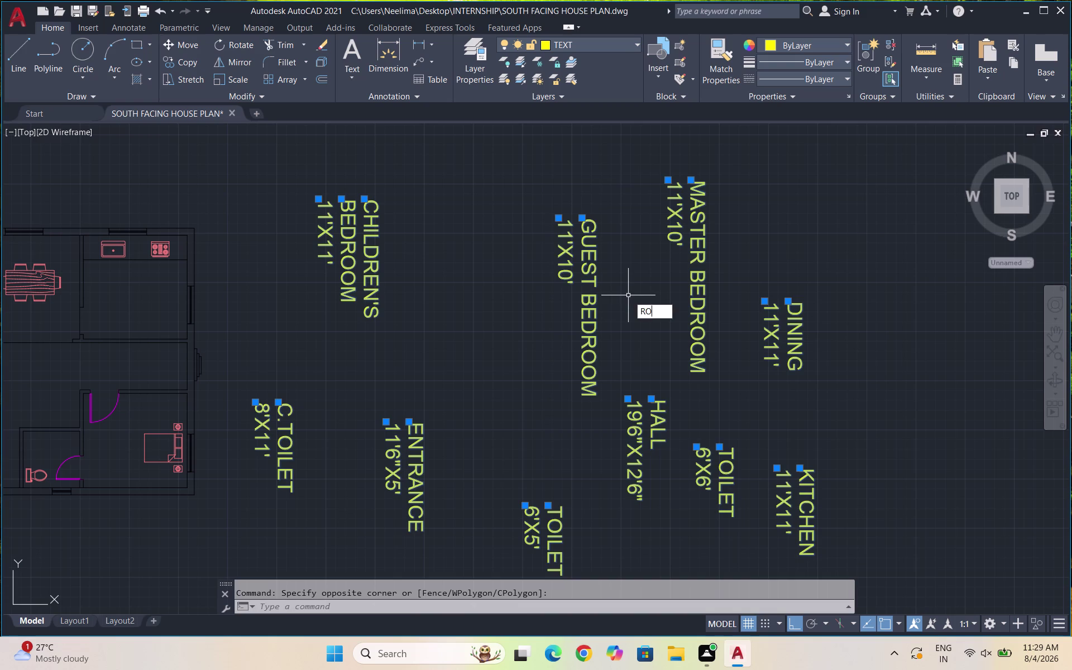
key(Return)
click(565, 230)
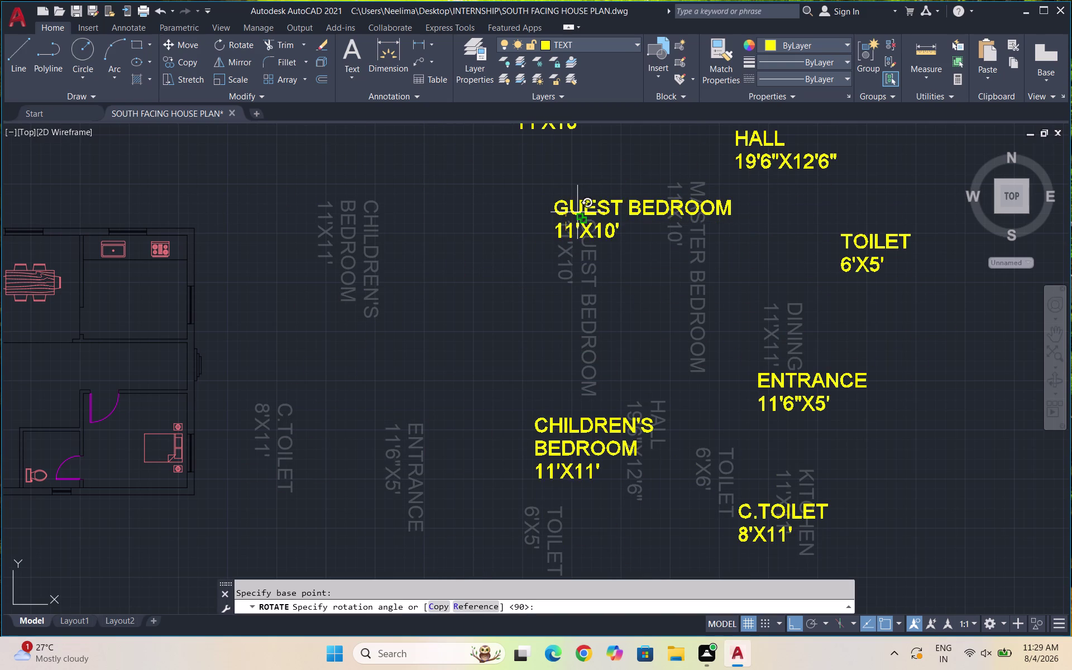
click(577, 212)
key(ctrl+z)
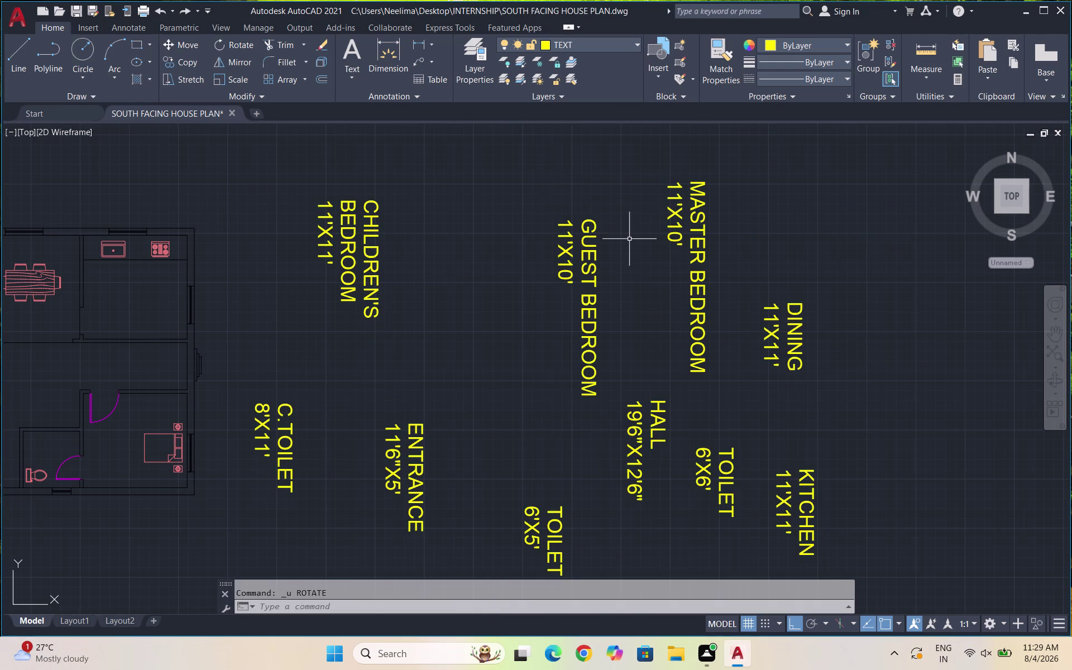
key(F8)
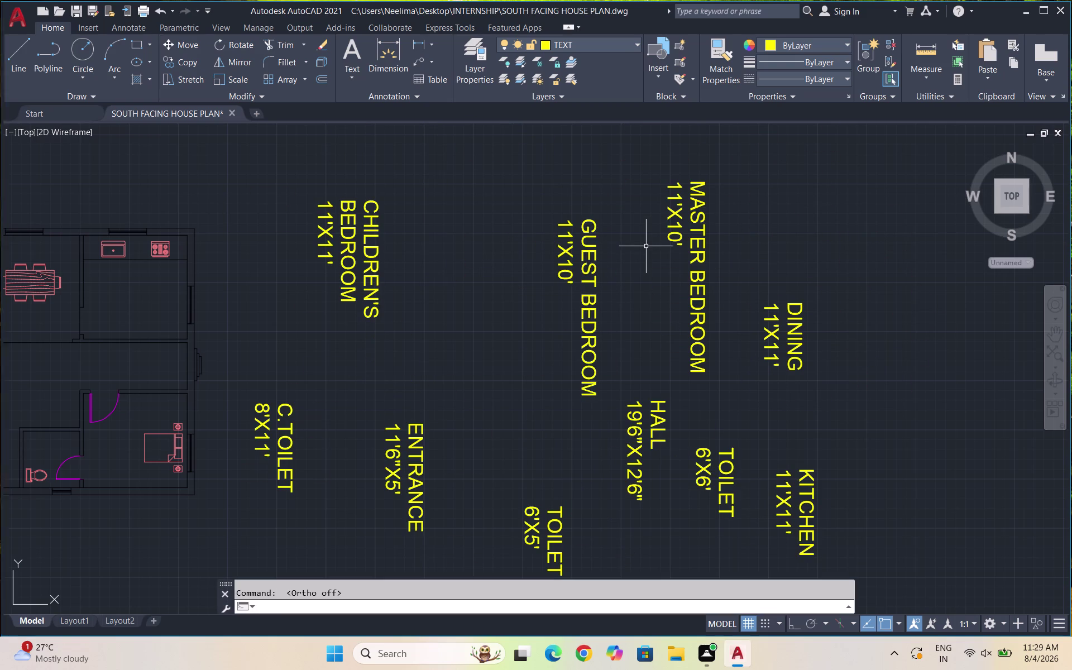
key(F8)
Window-select all room labels and rotate them 90° to read horizontally.
scroll(down, 3)
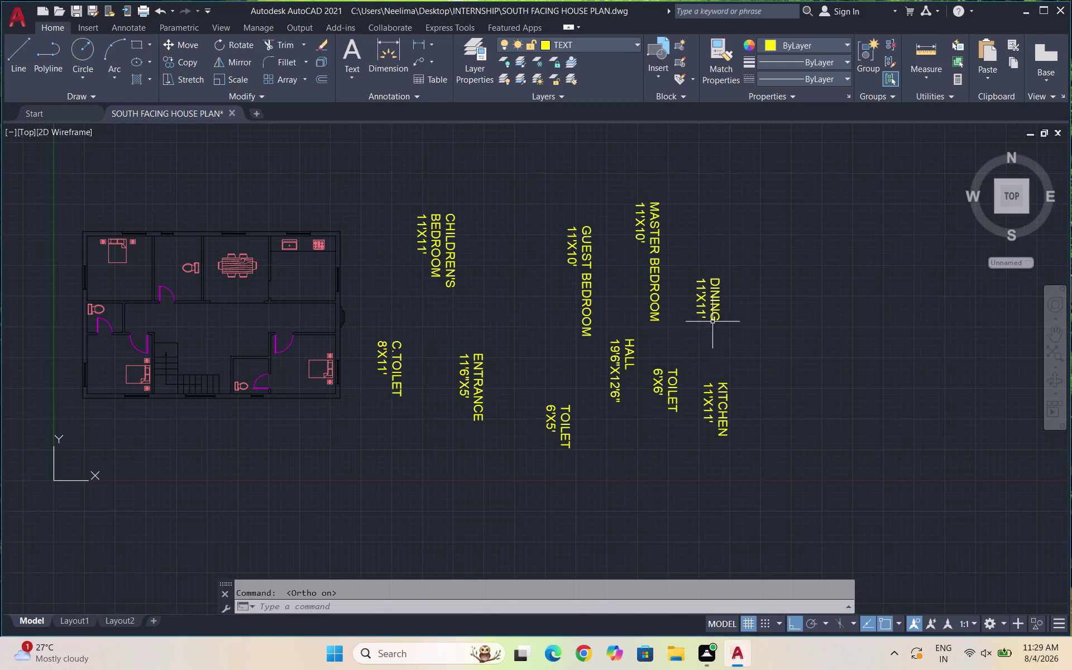
click(746, 439)
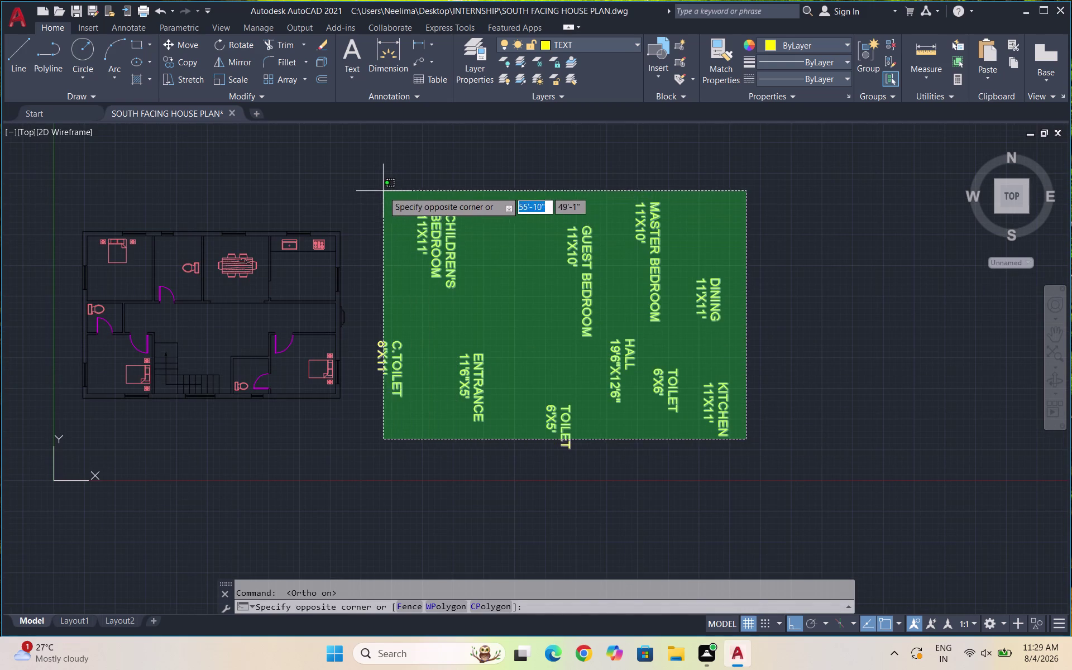
click(383, 191)
text(RP)
key(BackSpace)
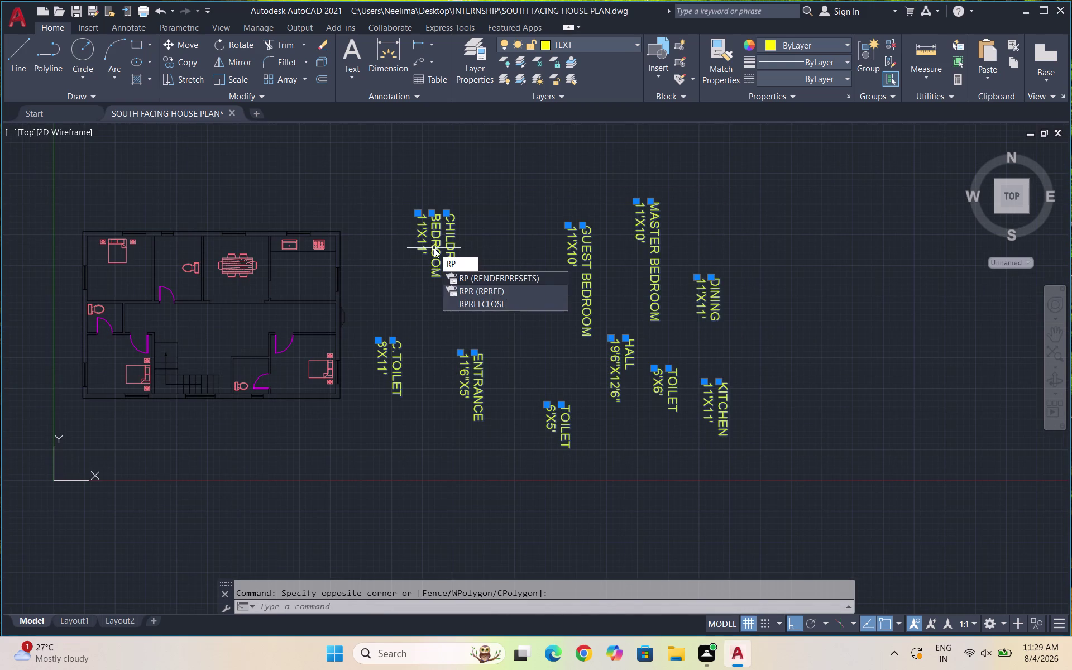
key(o)
key(Return)
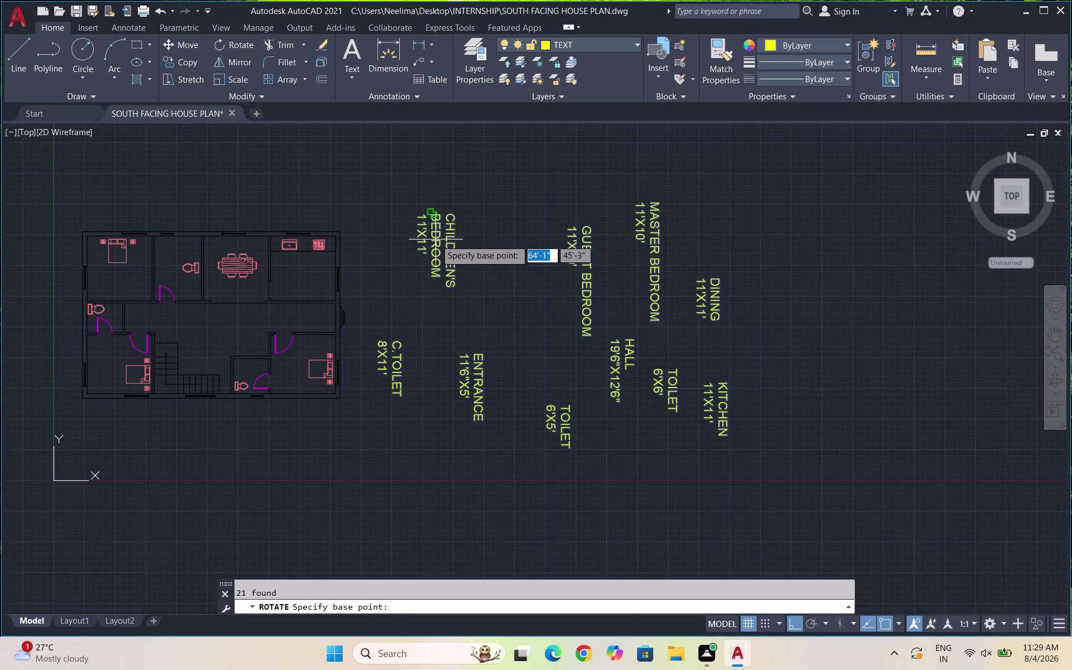
click(438, 211)
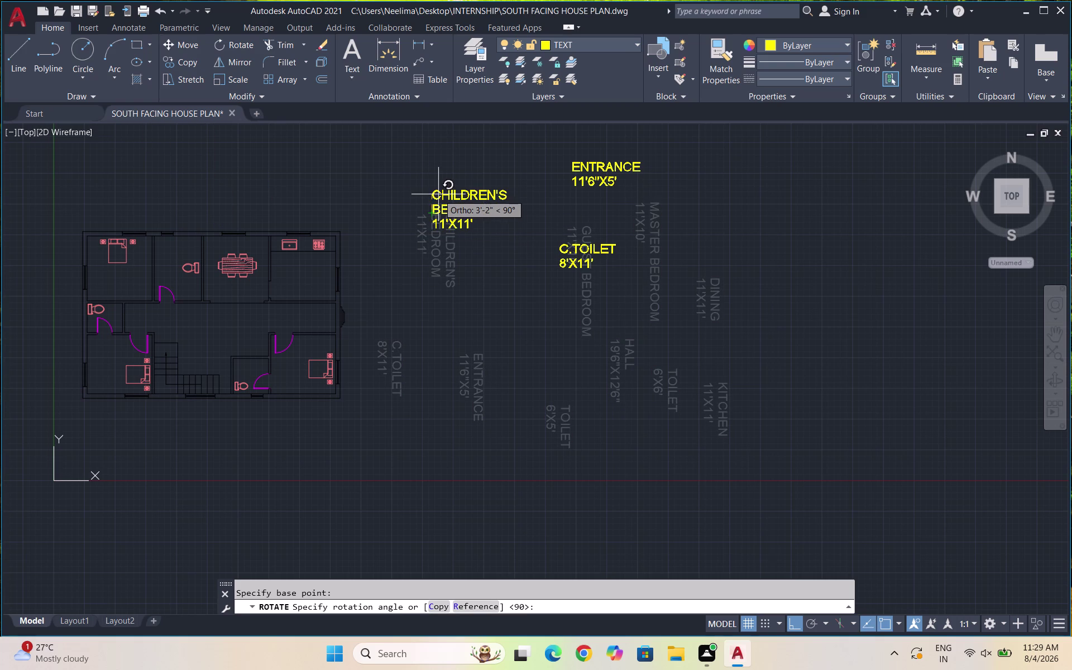
click(438, 194)
Zoom in on the rotated labels and select the DINING label.
scroll(down, 3)
scroll(up, 3)
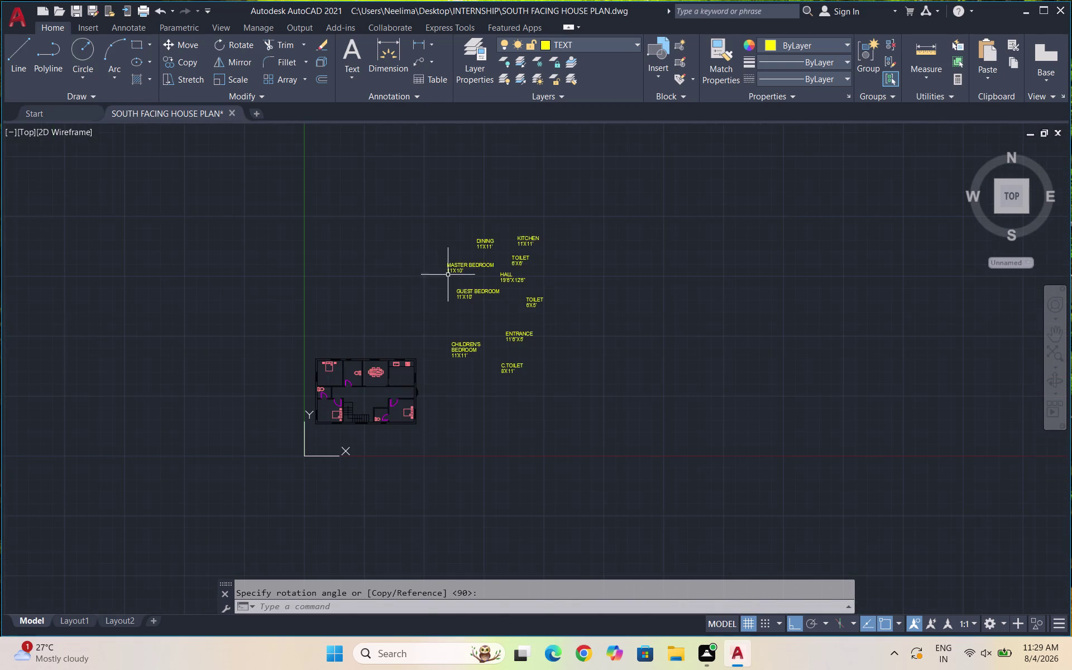
scroll(up, 3)
scroll(up, 3)
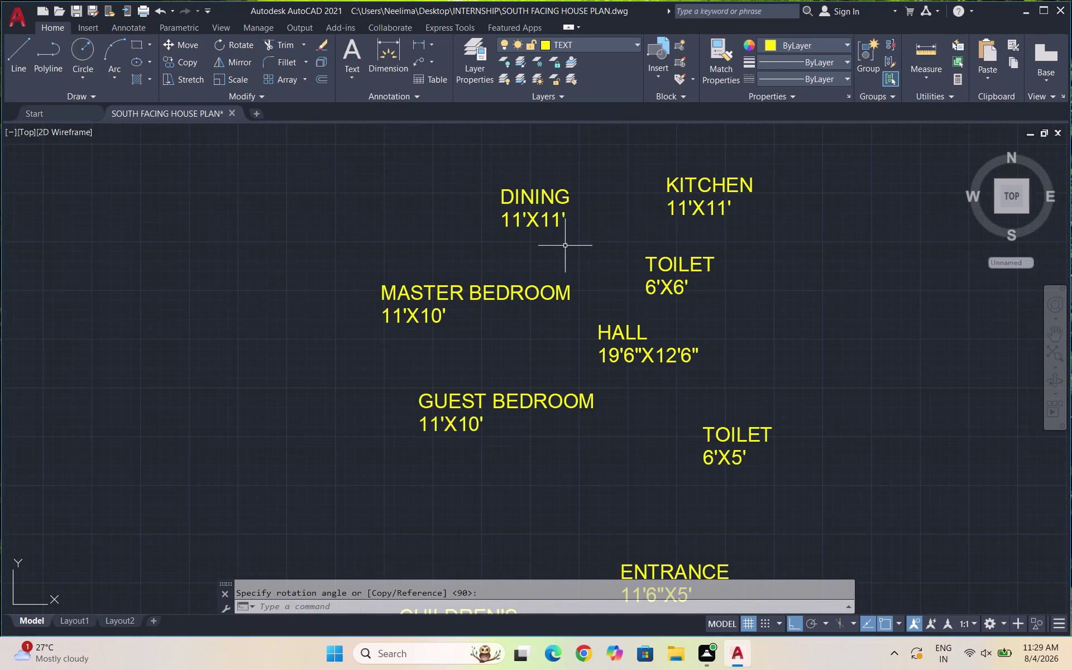
drag(566, 246, 559, 230)
click(475, 182)
Scale down the DINING 11'X11' label with SC.
text(SC)
key(Return)
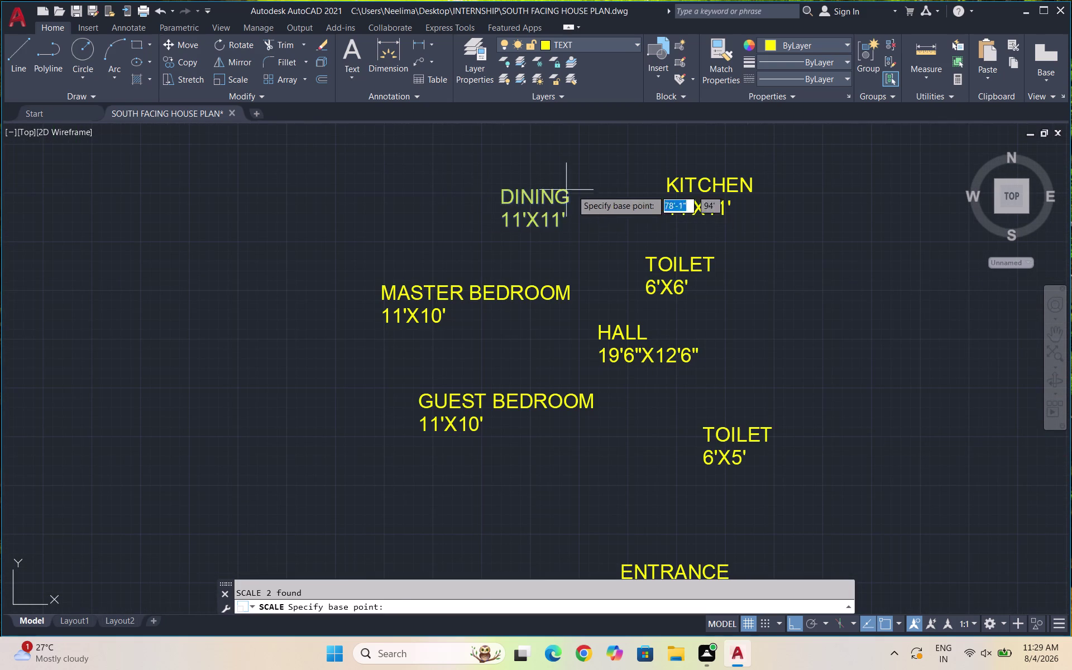
click(560, 221)
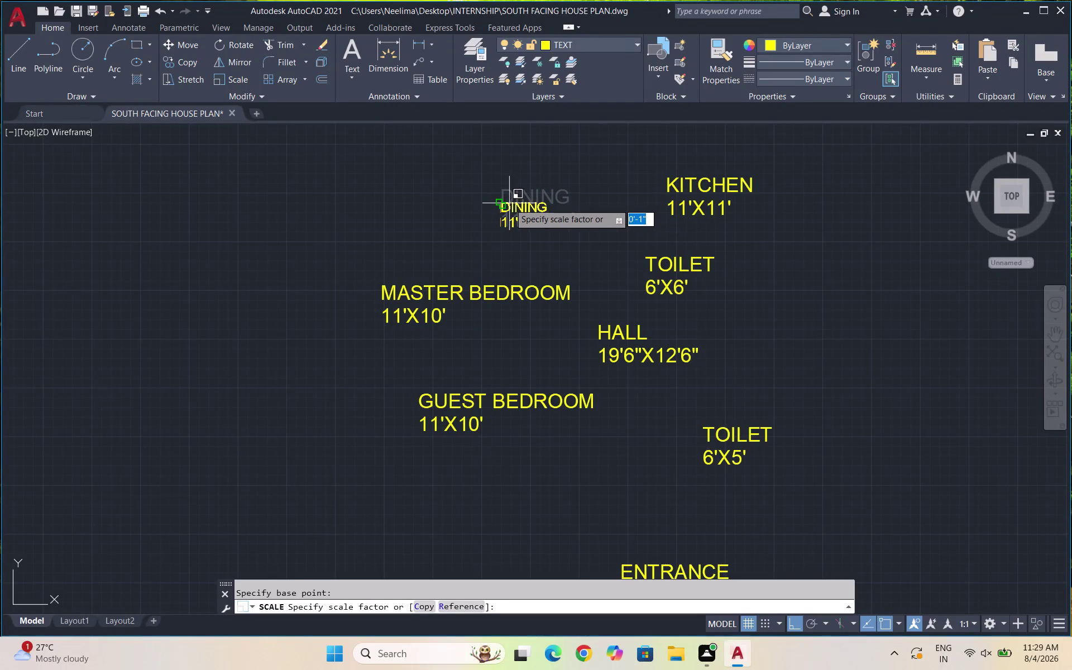
click(500, 203)
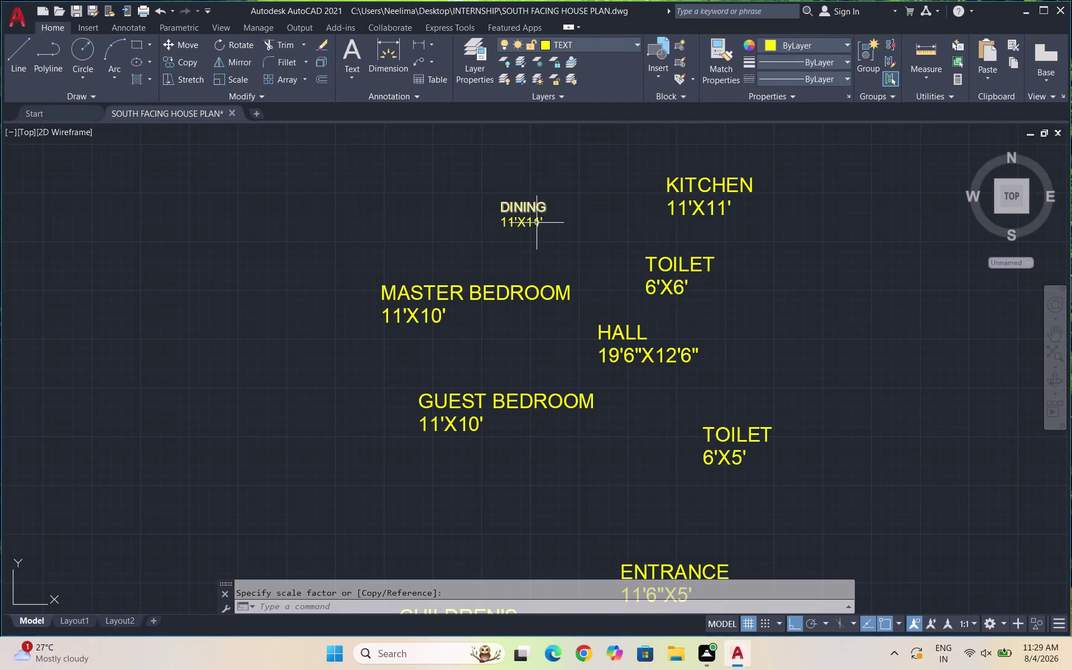
Move the DINING label onto the dining table inside the dining room.
drag(551, 226, 521, 201)
drag(476, 175, 481, 176)
key(m)
key(Return)
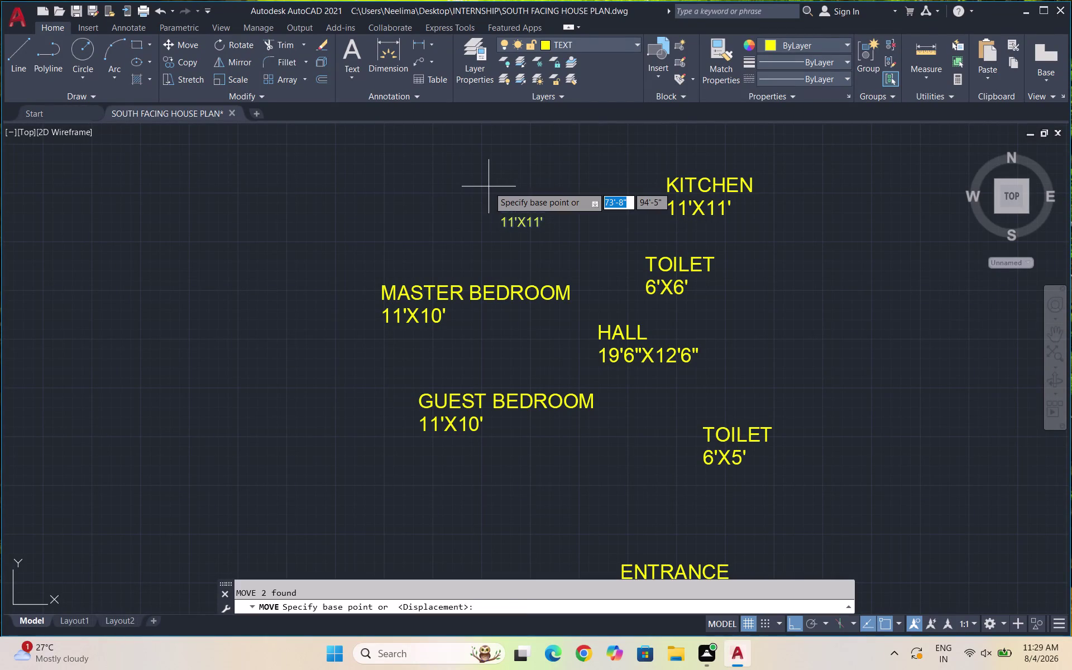
drag(526, 197, 552, 217)
scroll(down, 3)
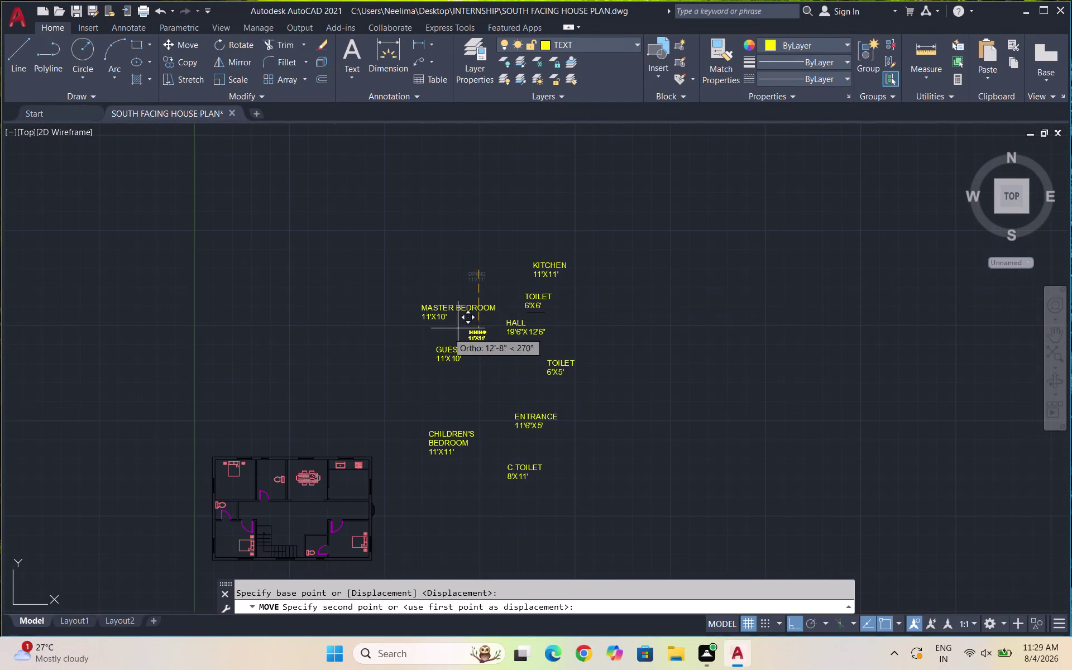
key(F8)
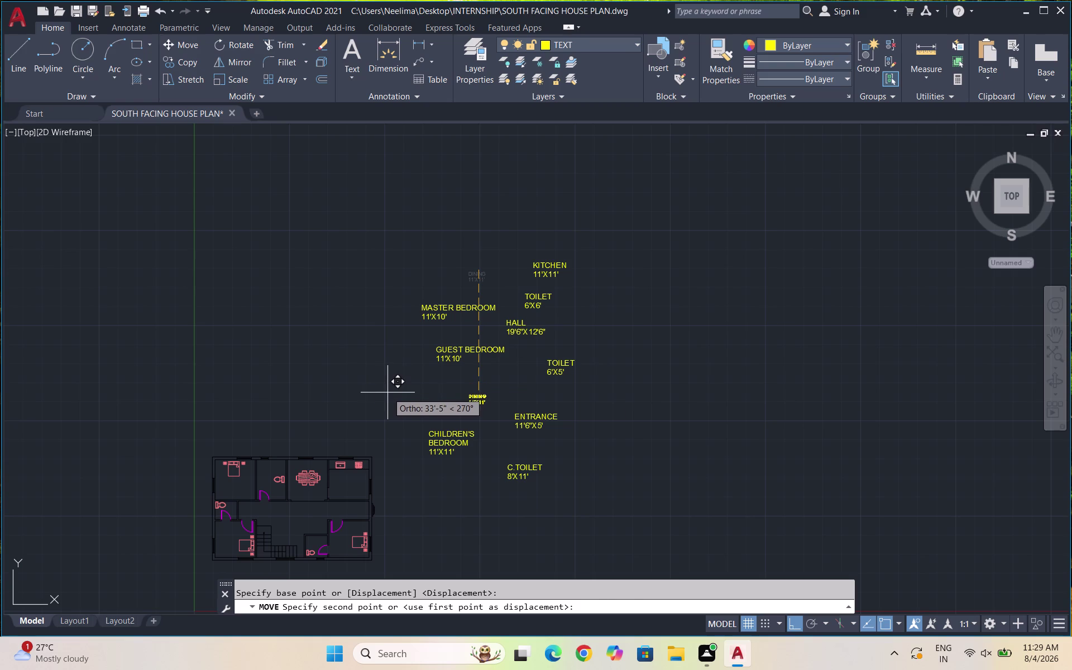
scroll(up, 3)
scroll(up, 3)
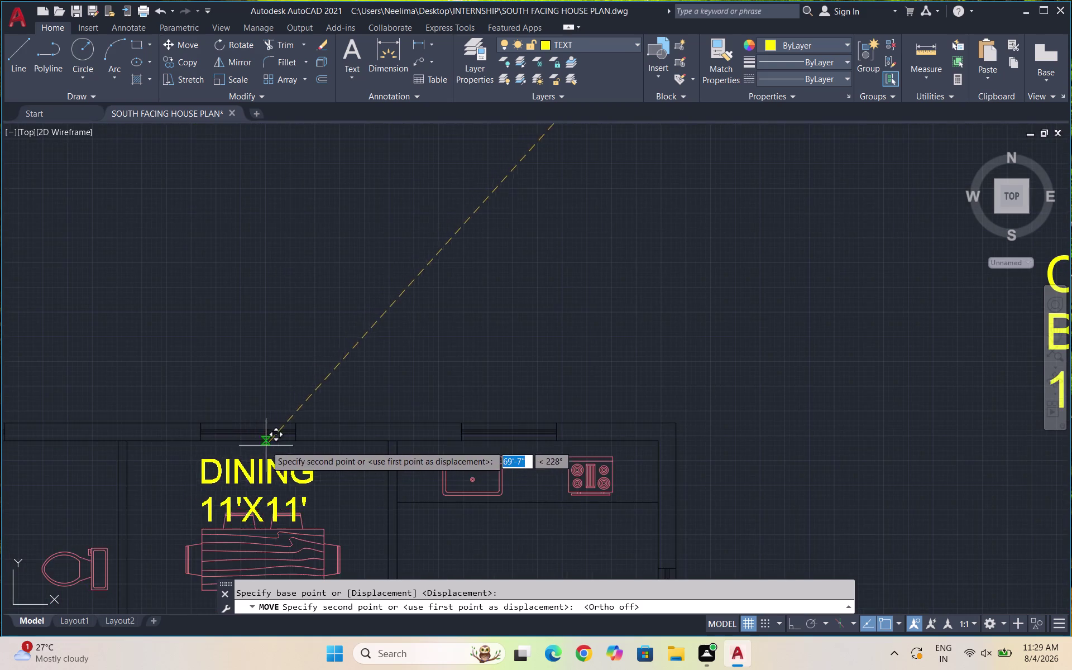
scroll(down, 3)
scroll(up, 3)
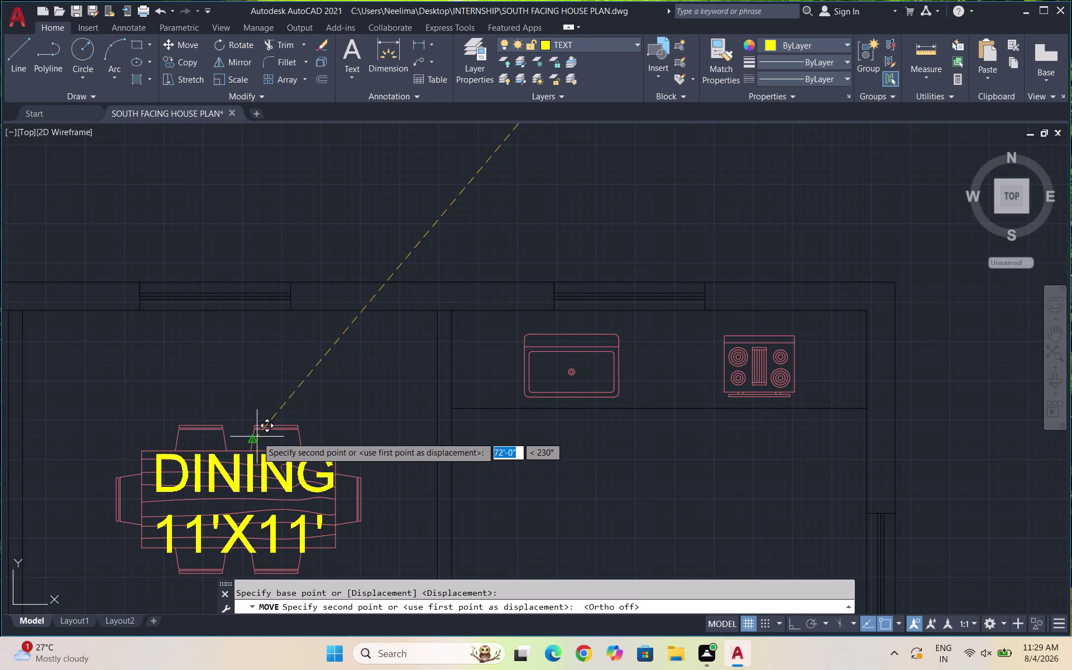
scroll(down, 3)
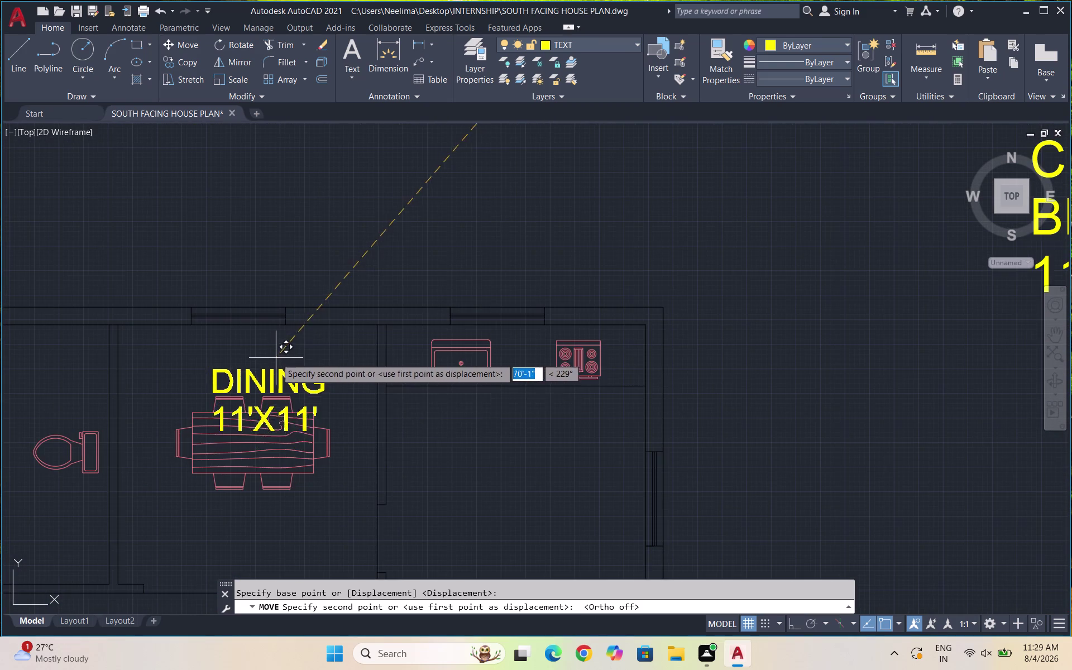
scroll(down, 3)
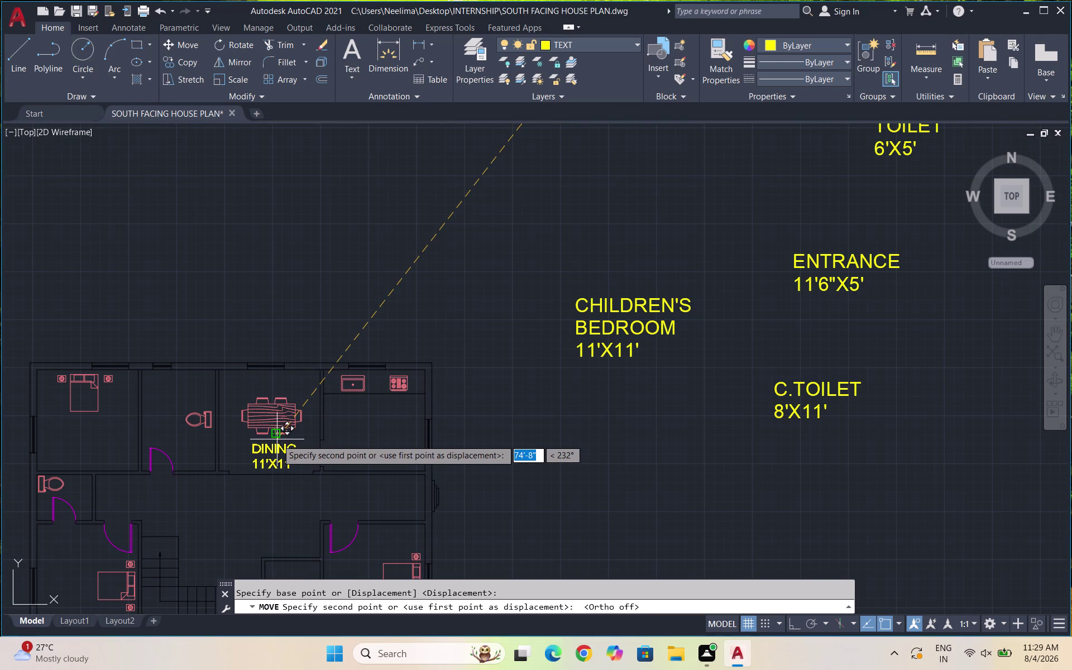
scroll(up, 3)
scroll(down, 3)
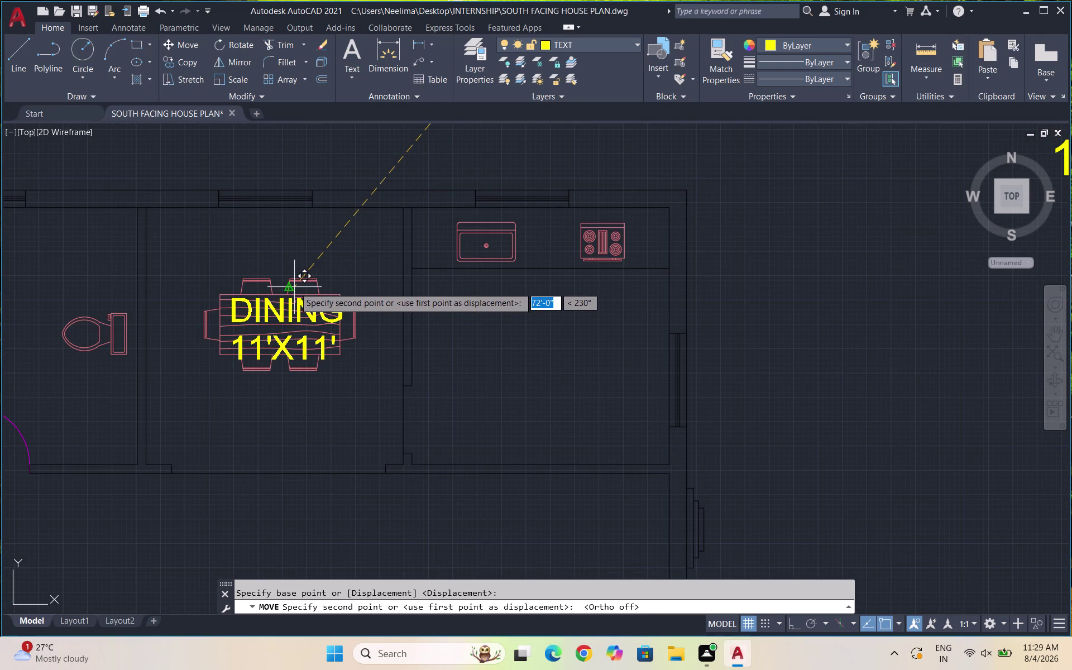
click(294, 287)
Zoom out to check the placement and begin selecting the KITCHEN label.
scroll(down, 3)
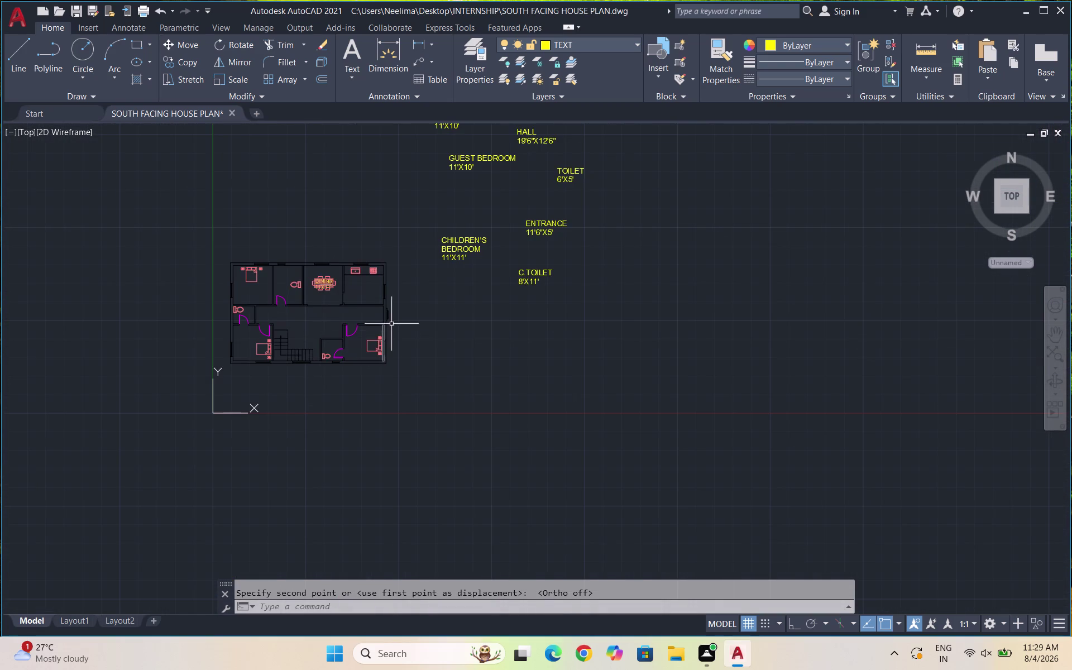
scroll(up, 3)
scroll(up, 3)
scroll(down, 3)
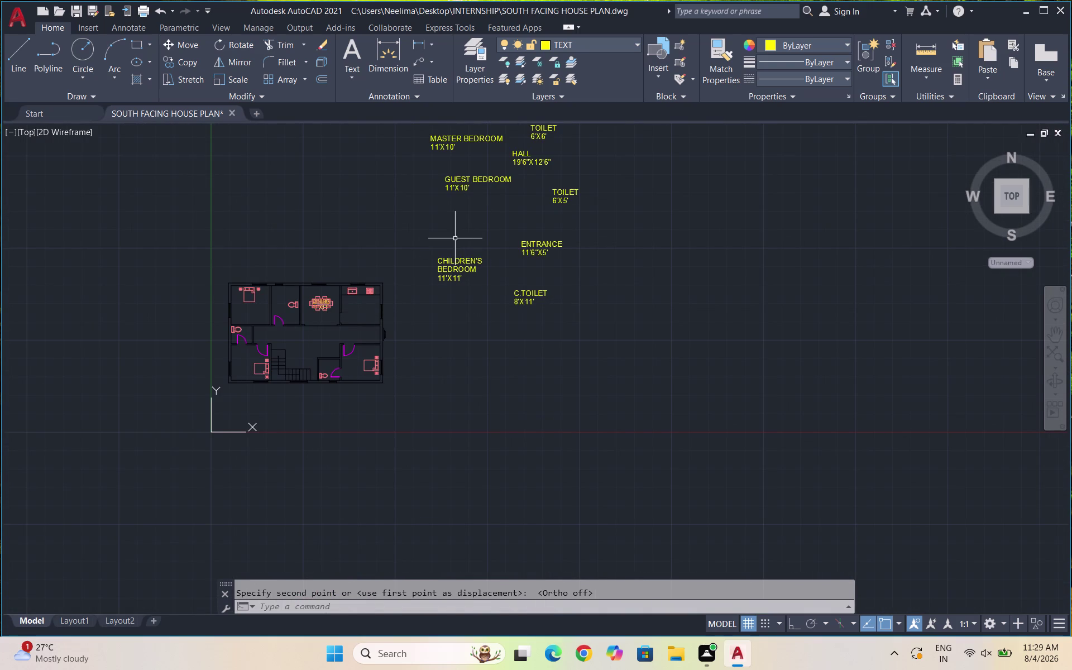
scroll(down, 3)
scroll(up, 3)
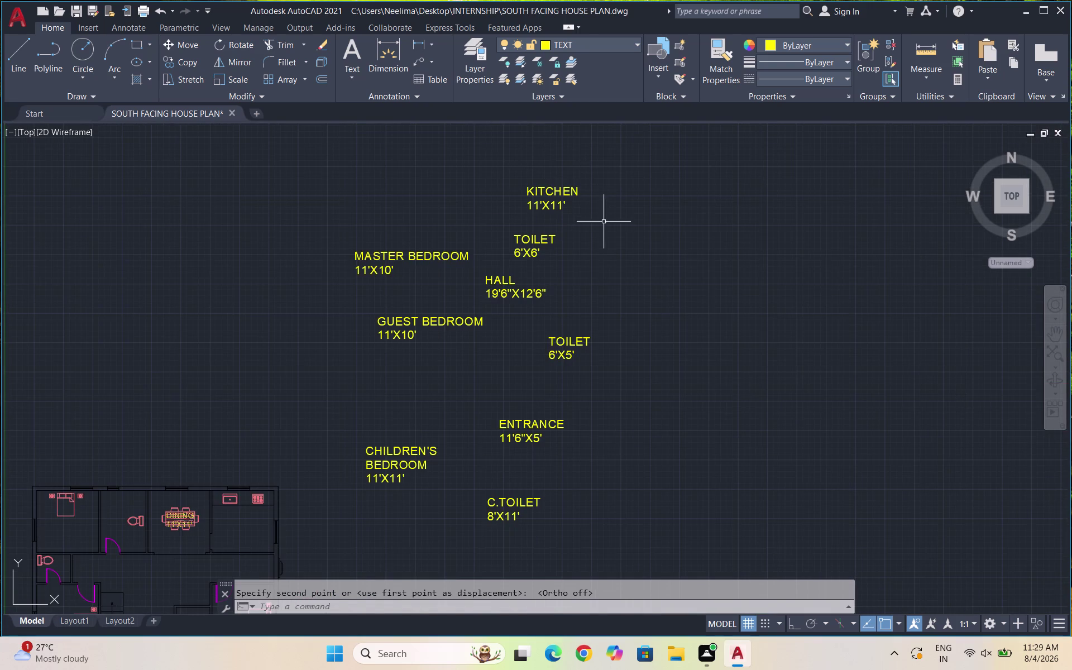
scroll(up, 3)
drag(594, 218, 569, 202)
Shrink the KITCHEN 11'X11' label with SC.
click(444, 124)
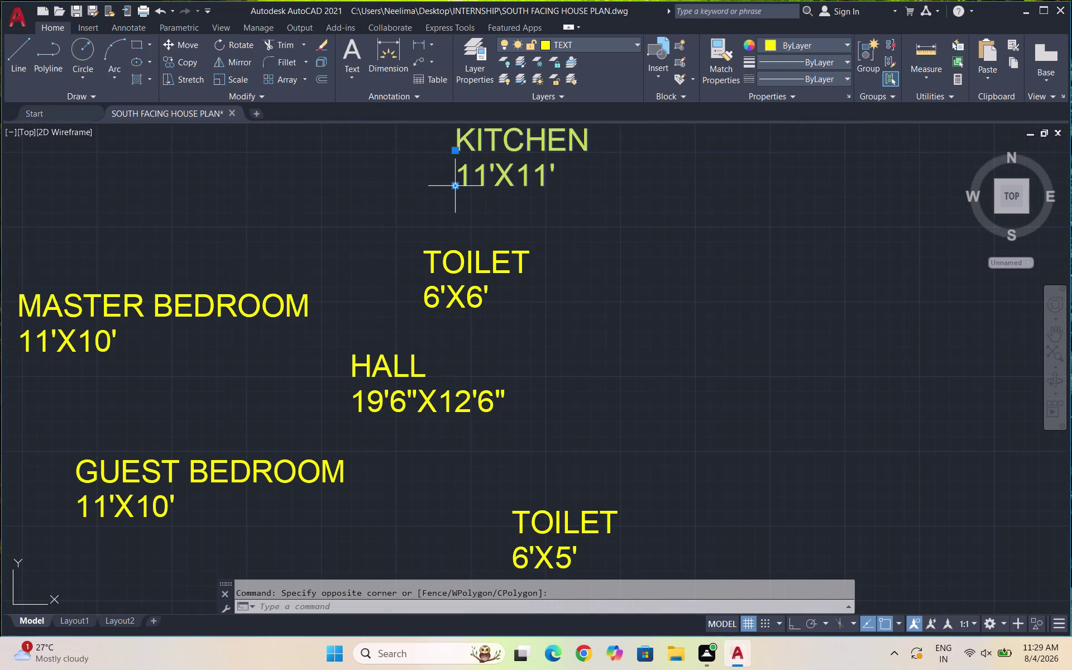
key(s)
key(c)
key(Return)
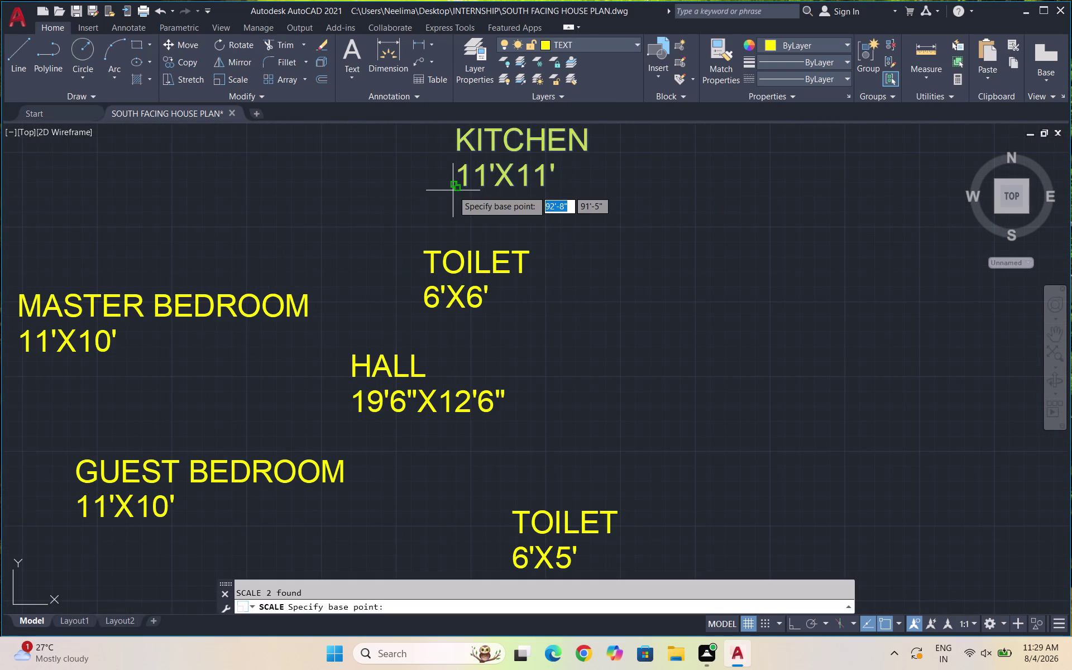
click(535, 169)
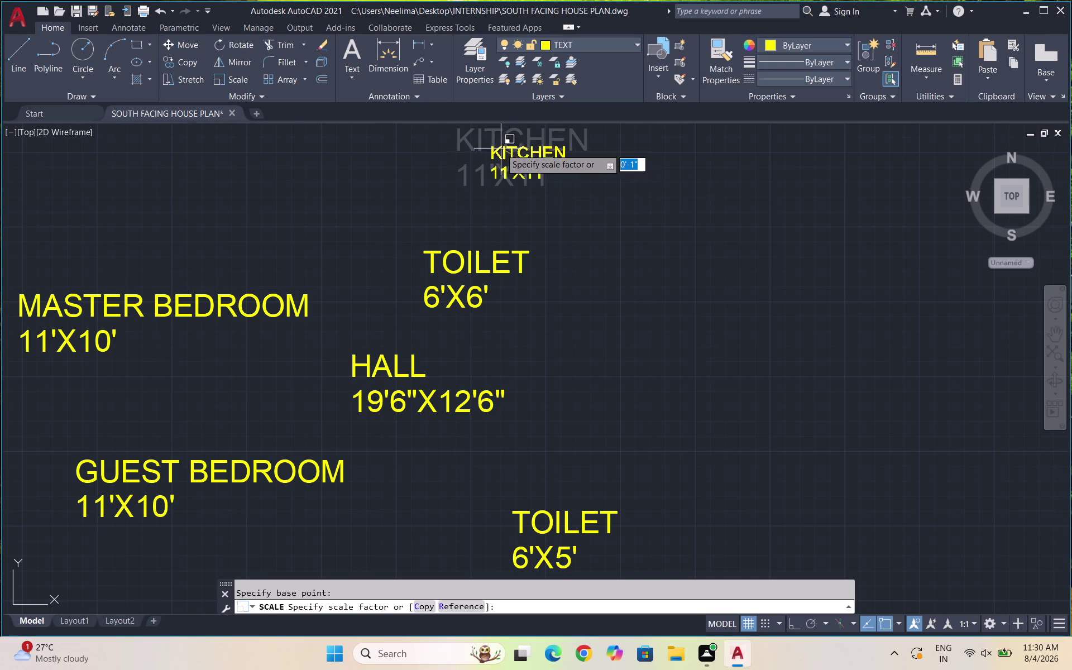
click(484, 145)
Move the resized KITCHEN label inside the kitchen.
drag(577, 199, 553, 164)
click(493, 129)
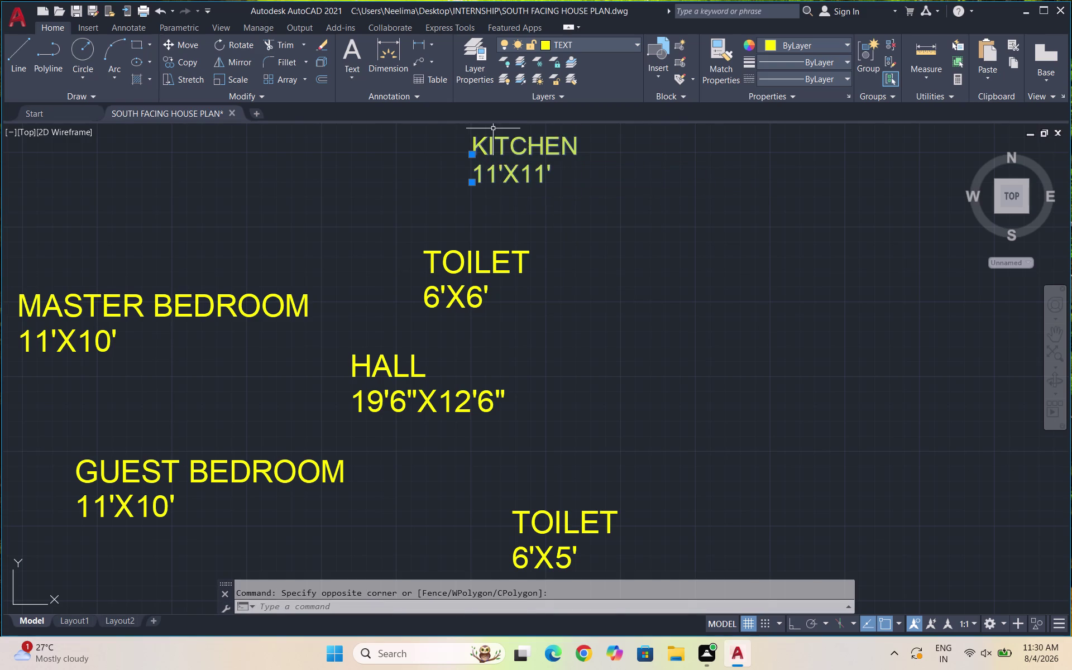
key(m)
key(Return)
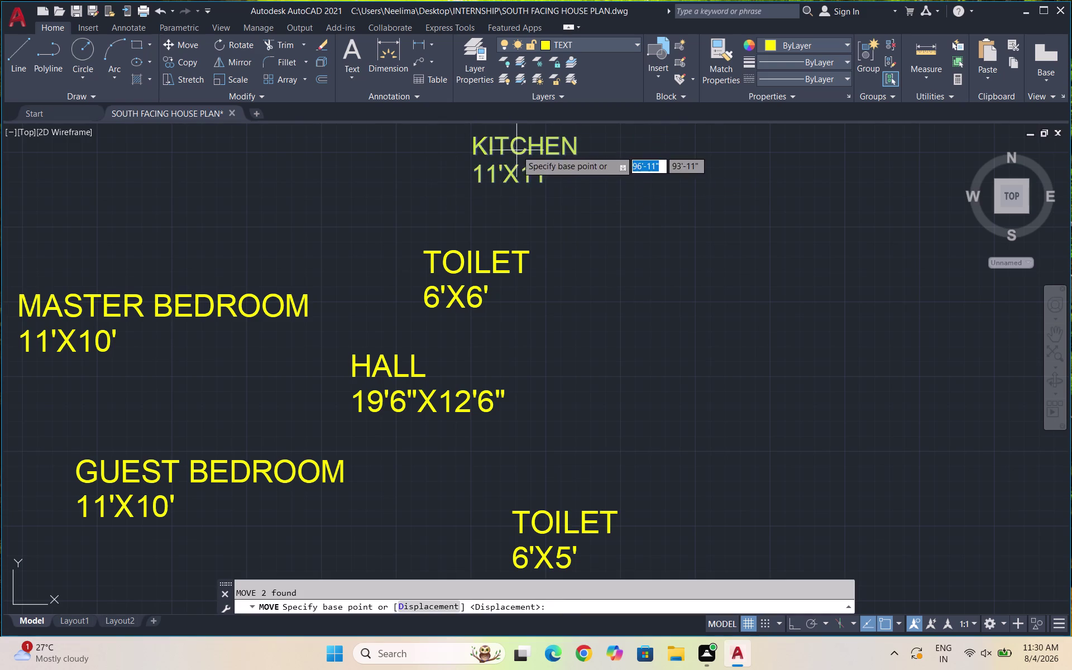
click(517, 150)
scroll(down, 3)
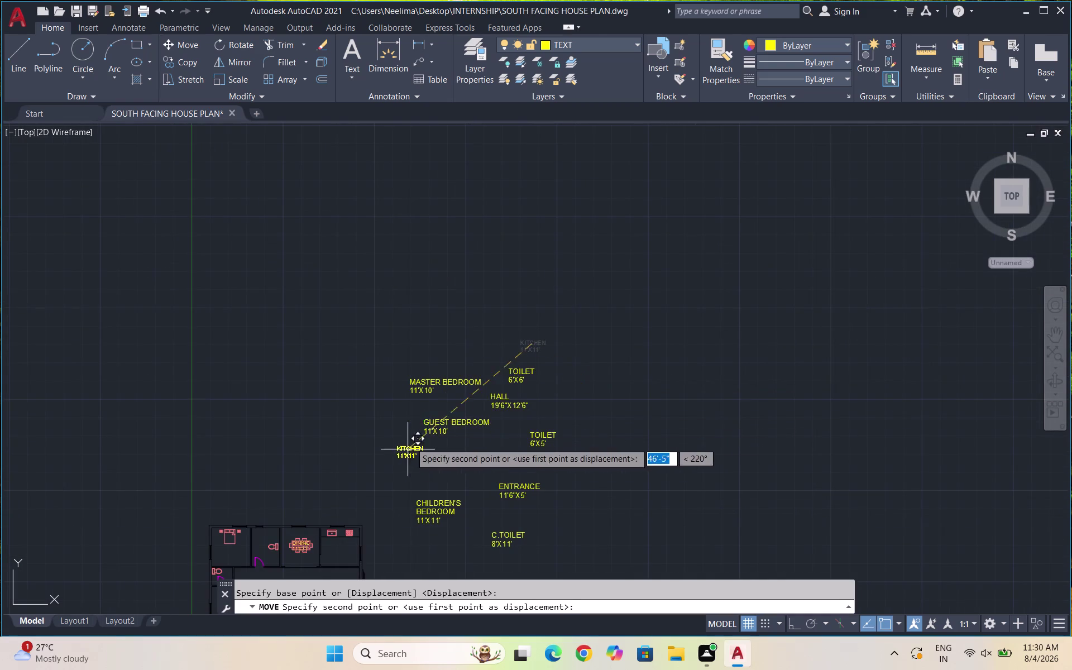
scroll(down, 3)
scroll(up, 3)
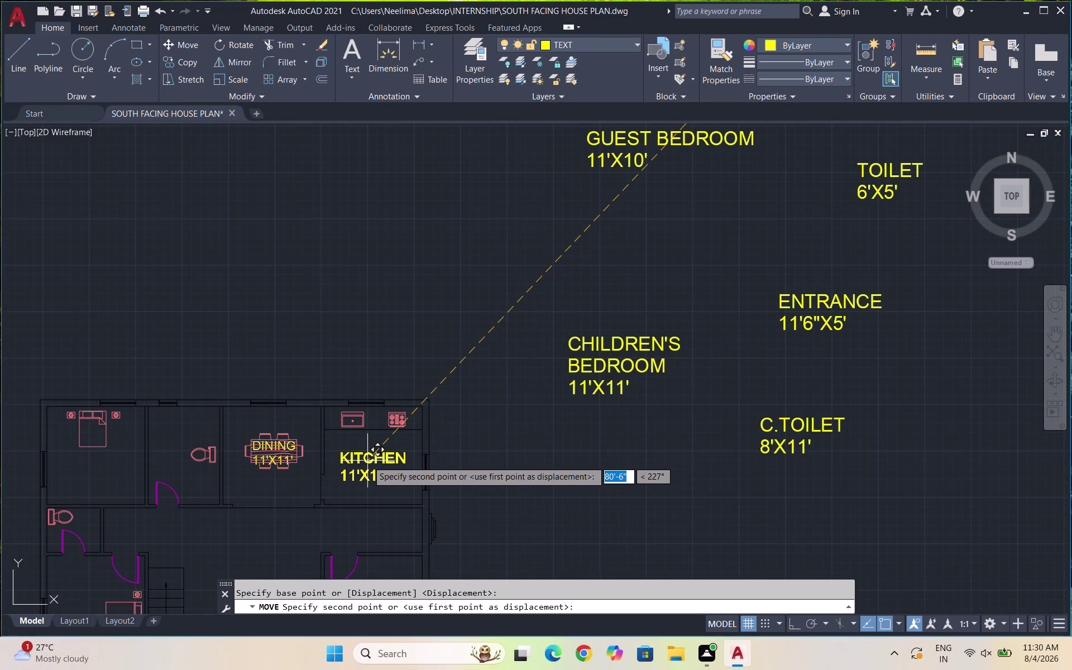
click(367, 460)
scroll(down, 3)
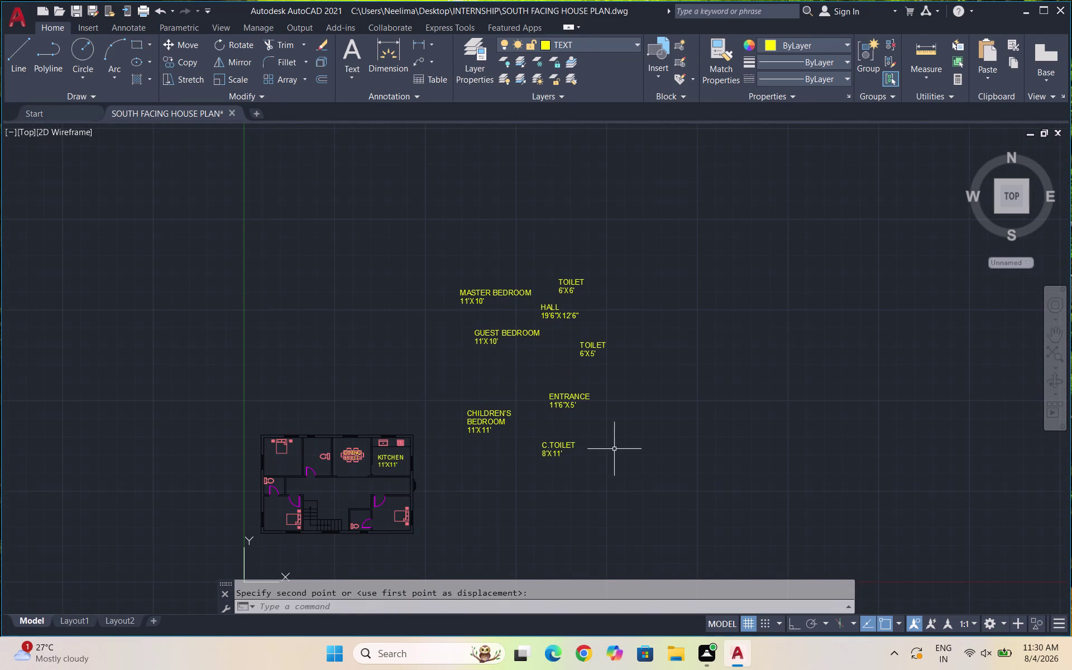
Shrink the C.TOILET 8'X11' label with SCALE, retrying until a valid factor is accepted.
click(589, 465)
click(526, 443)
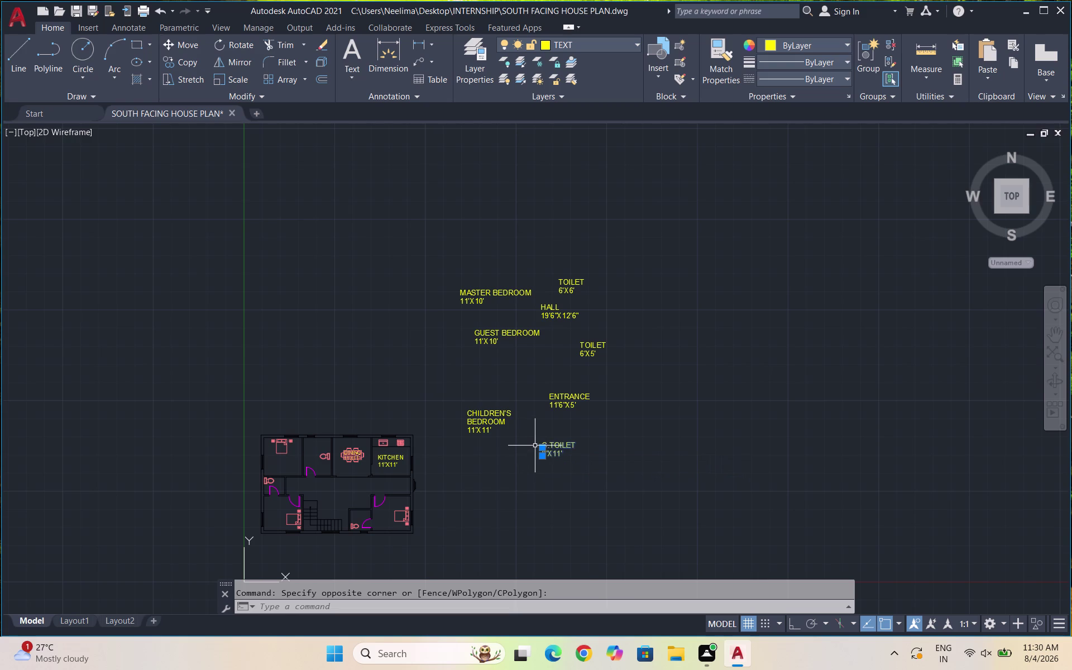
text(S)
text(C)
key(Return)
click(561, 455)
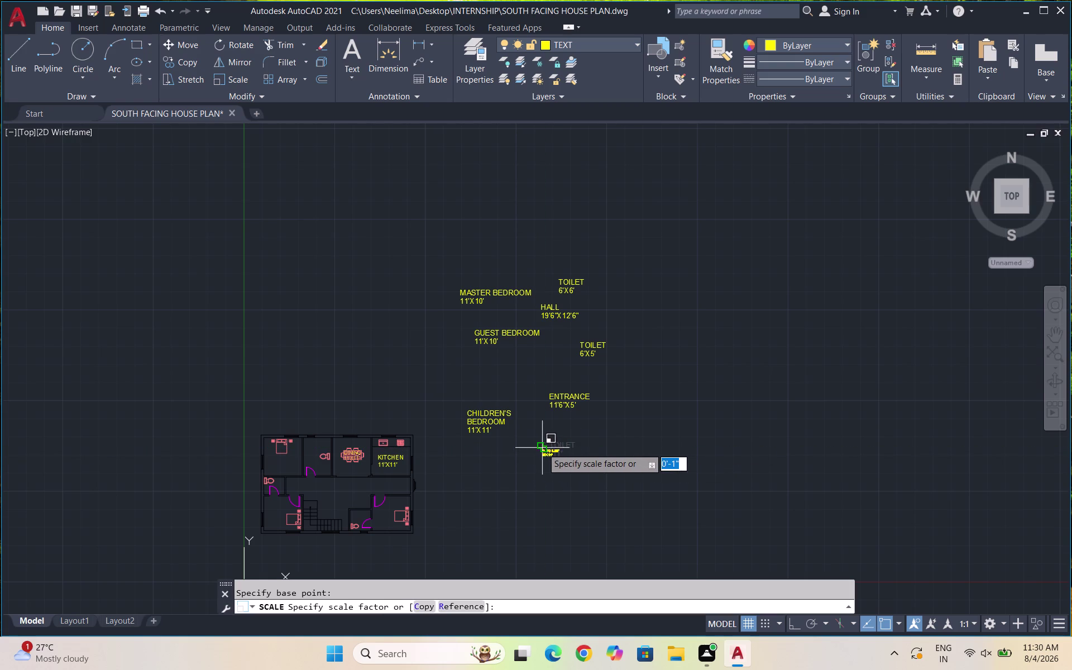
click(552, 446)
drag(567, 462, 551, 448)
click(537, 443)
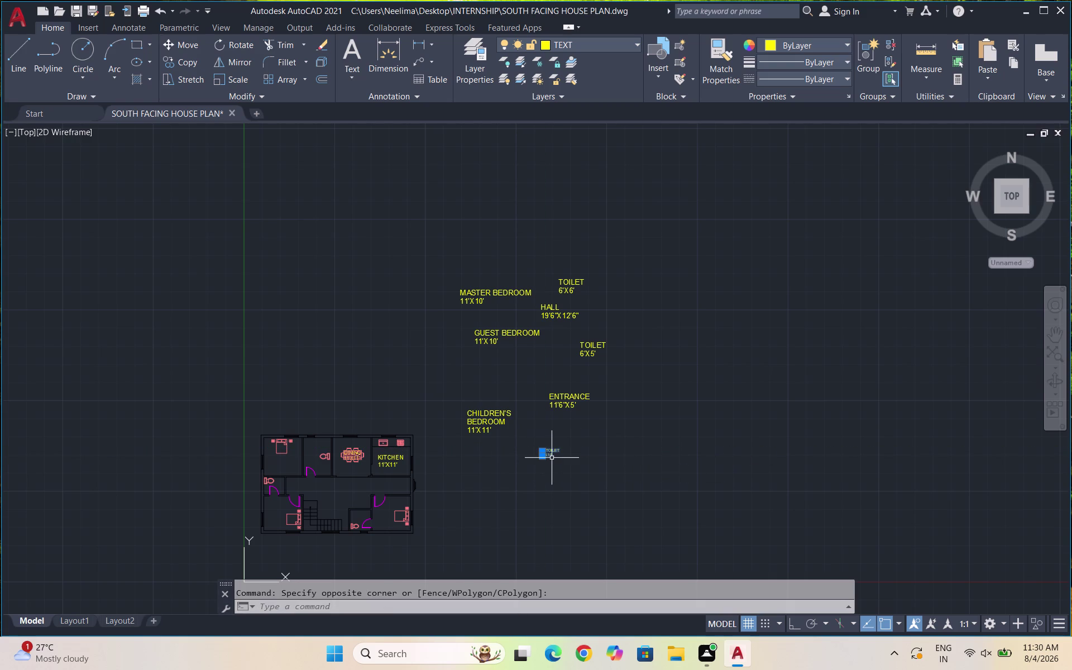
scroll(up, 3)
text(SC)
key(Return)
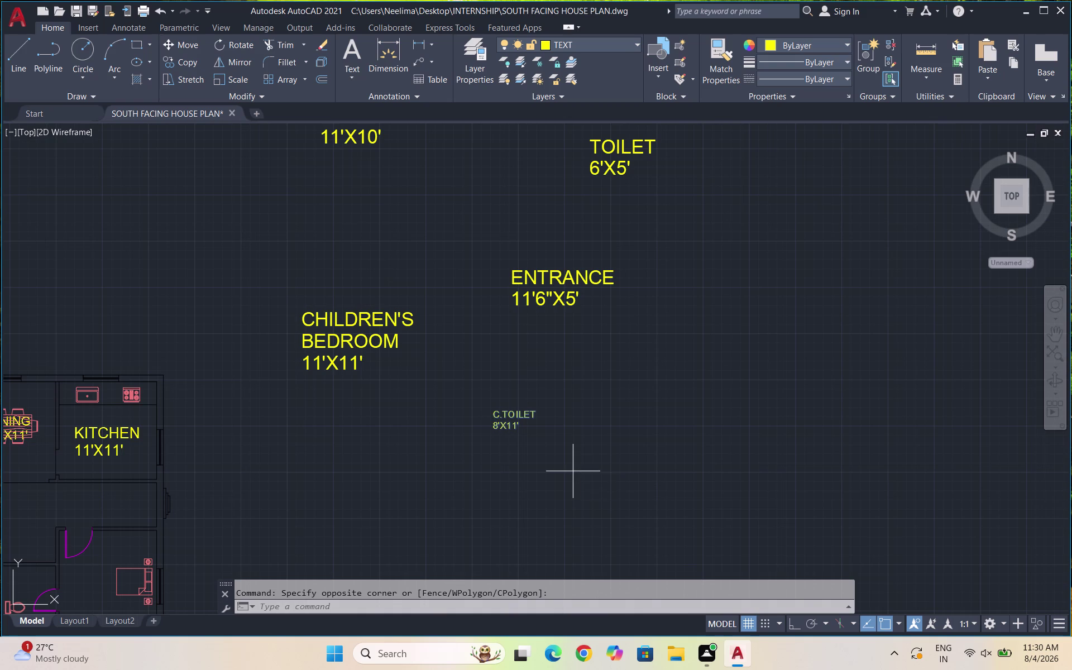
click(538, 412)
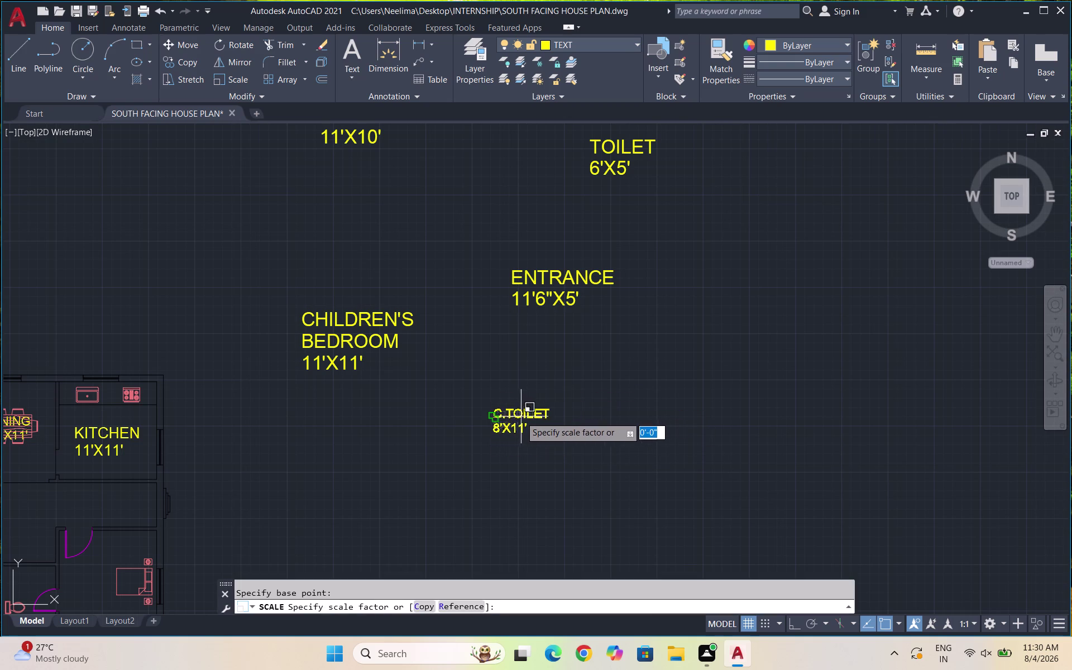
click(523, 417)
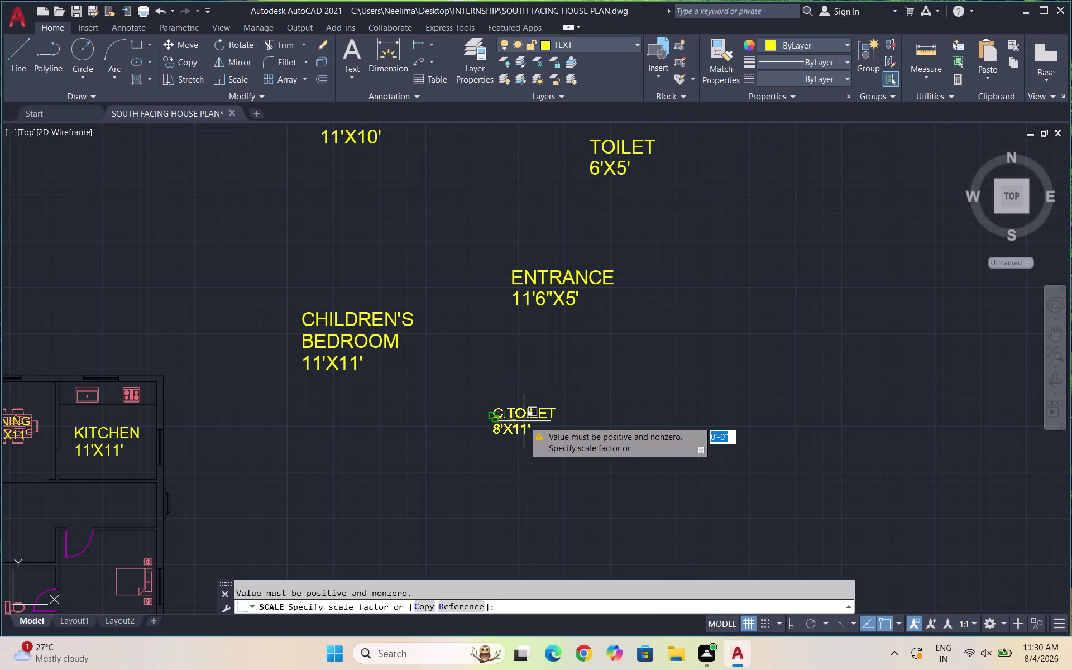
click(524, 421)
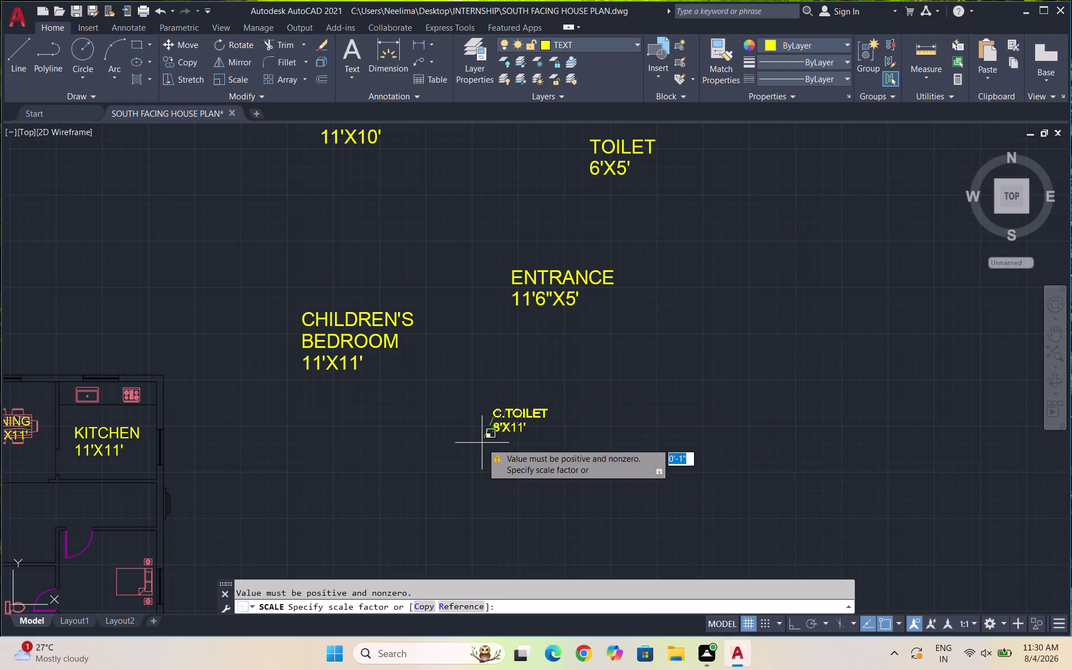
click(482, 443)
Move the scaled C.TOILET label into the common toilet beside the dining room.
drag(540, 439, 529, 425)
click(509, 416)
key(m)
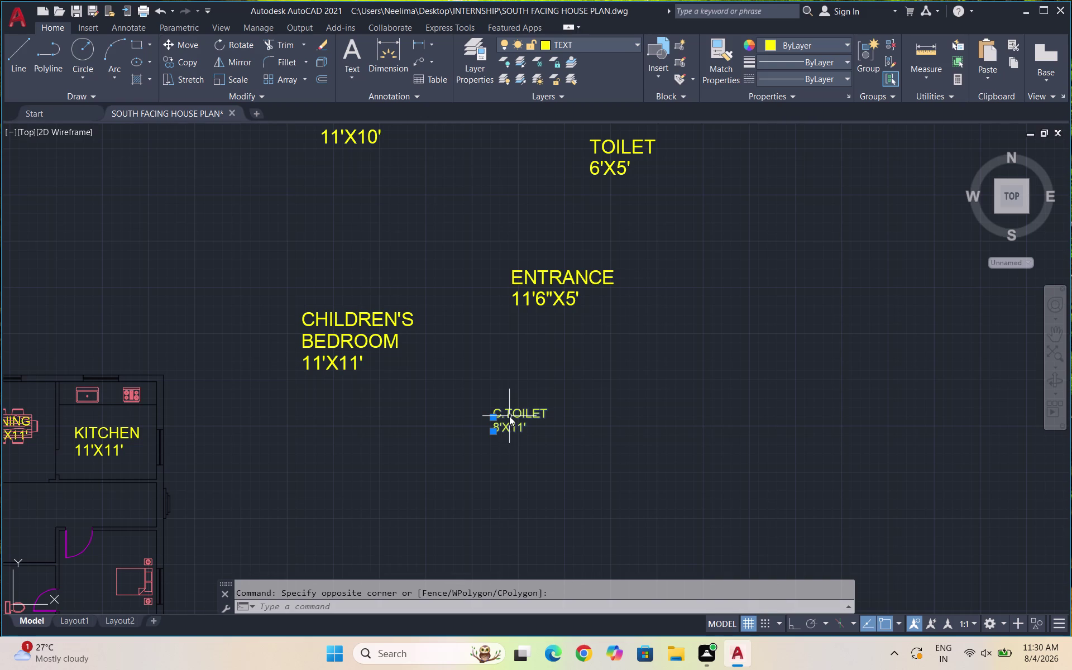
key(Return)
click(525, 422)
scroll(down, 3)
scroll(up, 3)
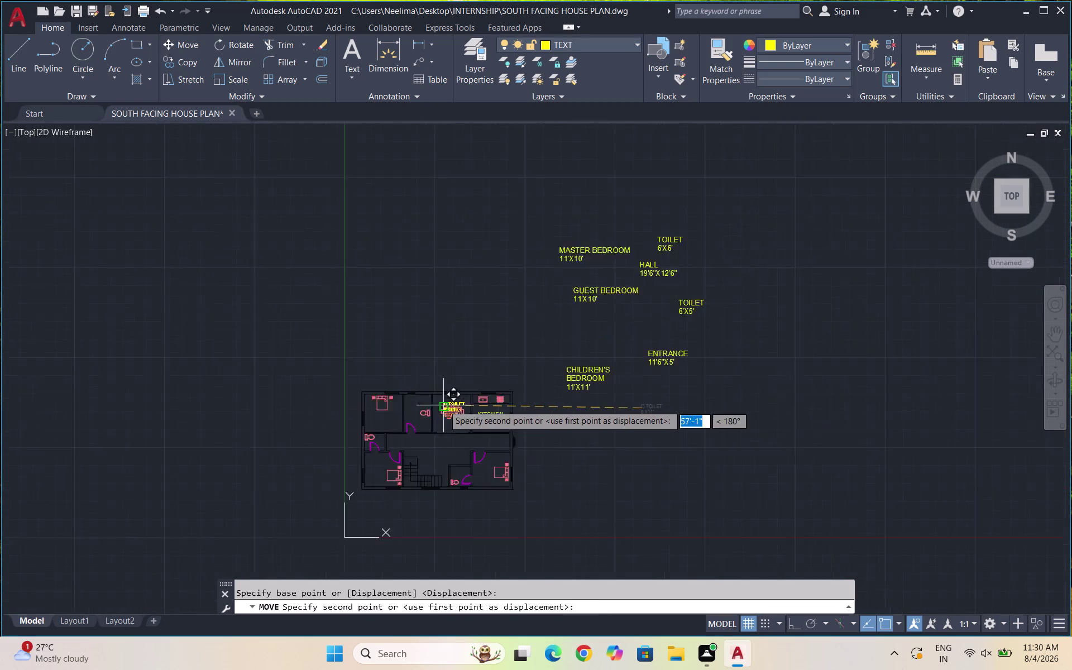
scroll(up, 3)
scroll(up, 3)
click(234, 391)
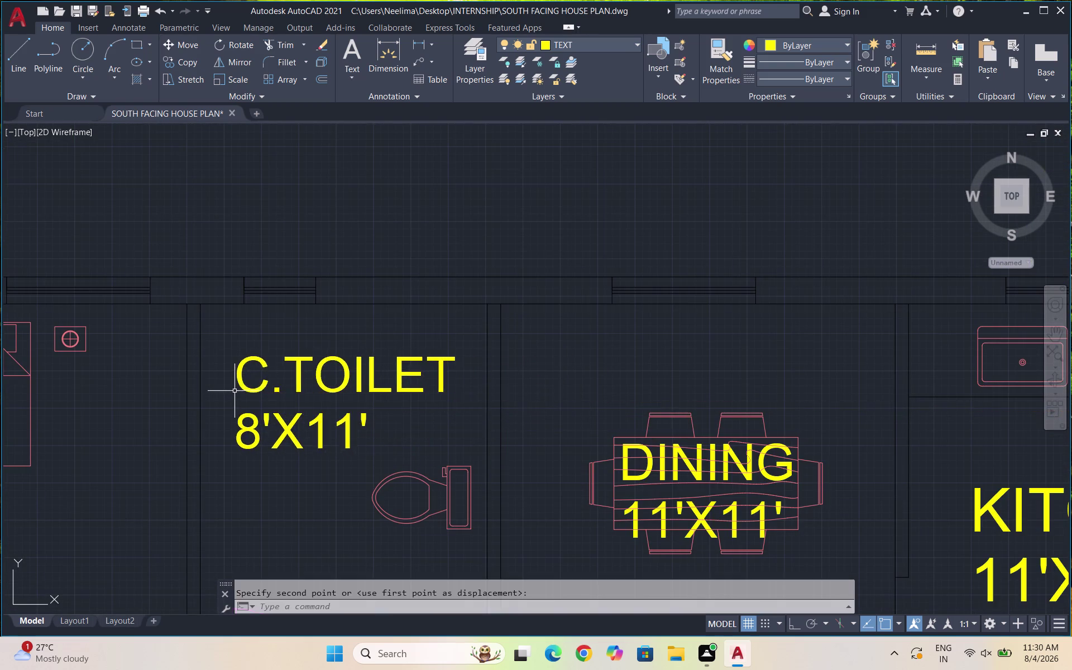
scroll(down, 3)
scroll(down, 3)
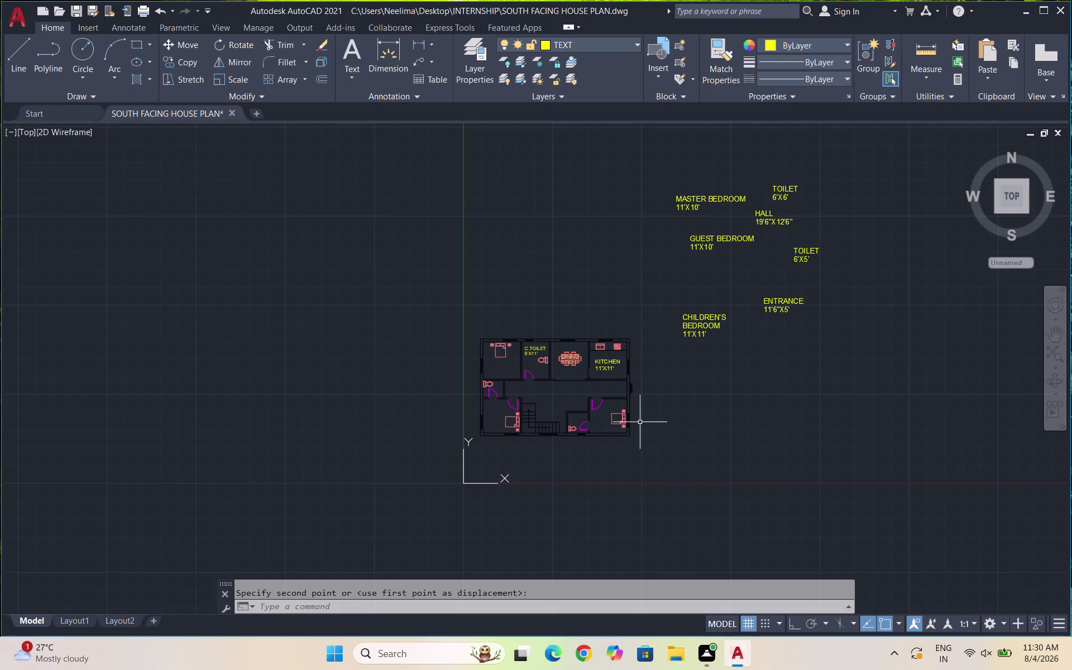
scroll(up, 3)
drag(729, 392, 695, 349)
Shrink the CHILDREN'S BEDROOM 11'X11' label with SCALE.
click(648, 300)
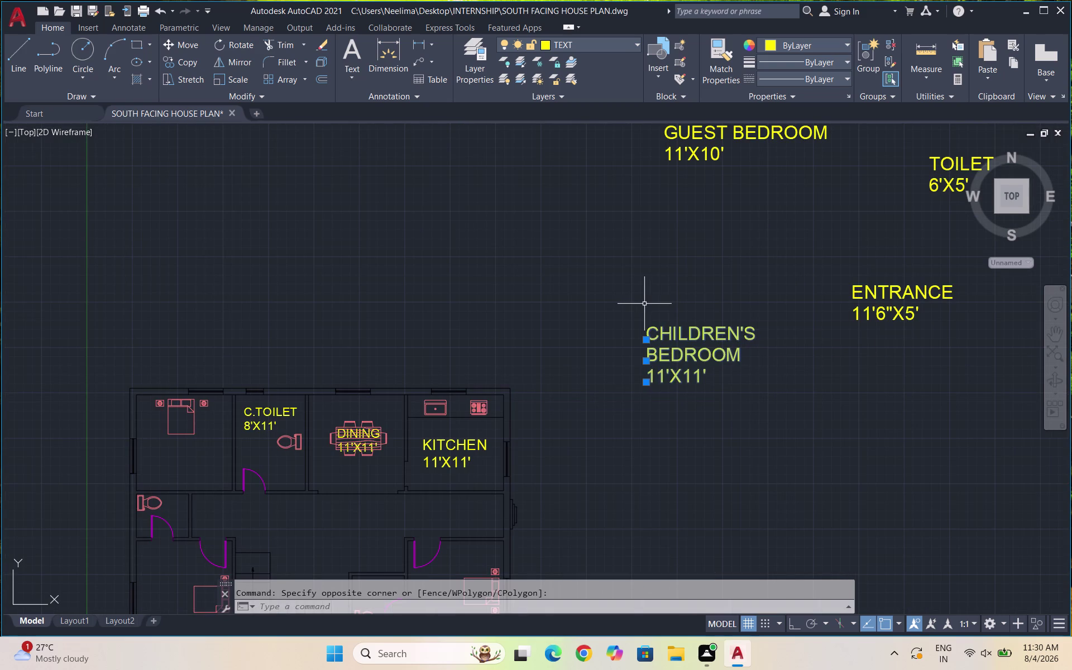
text(SC)
key(Return)
drag(710, 378, 706, 366)
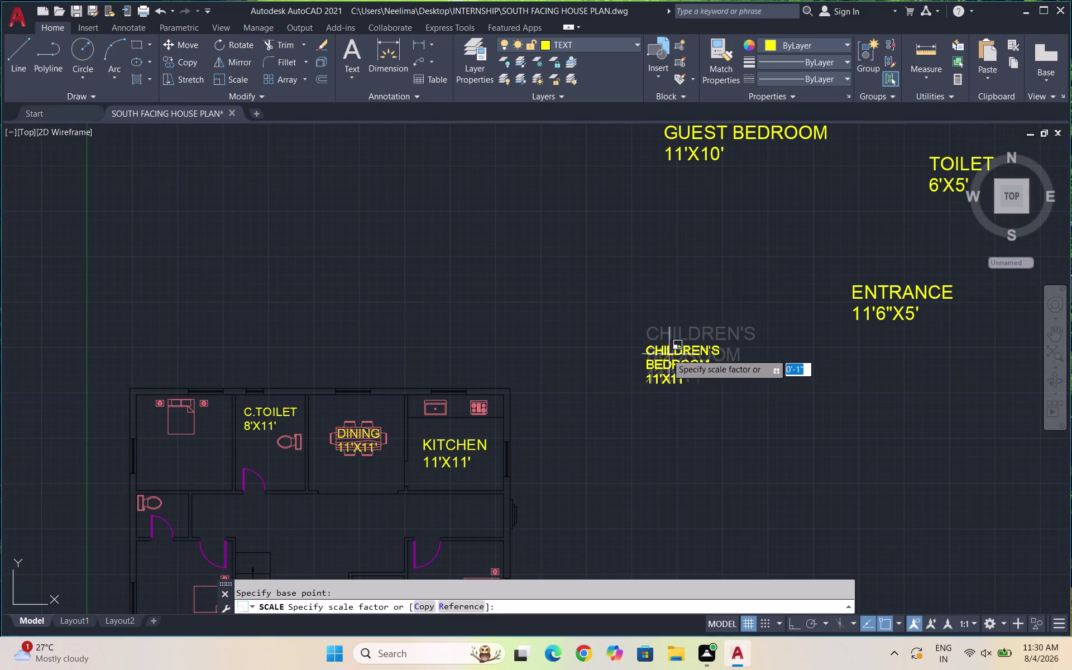
click(646, 348)
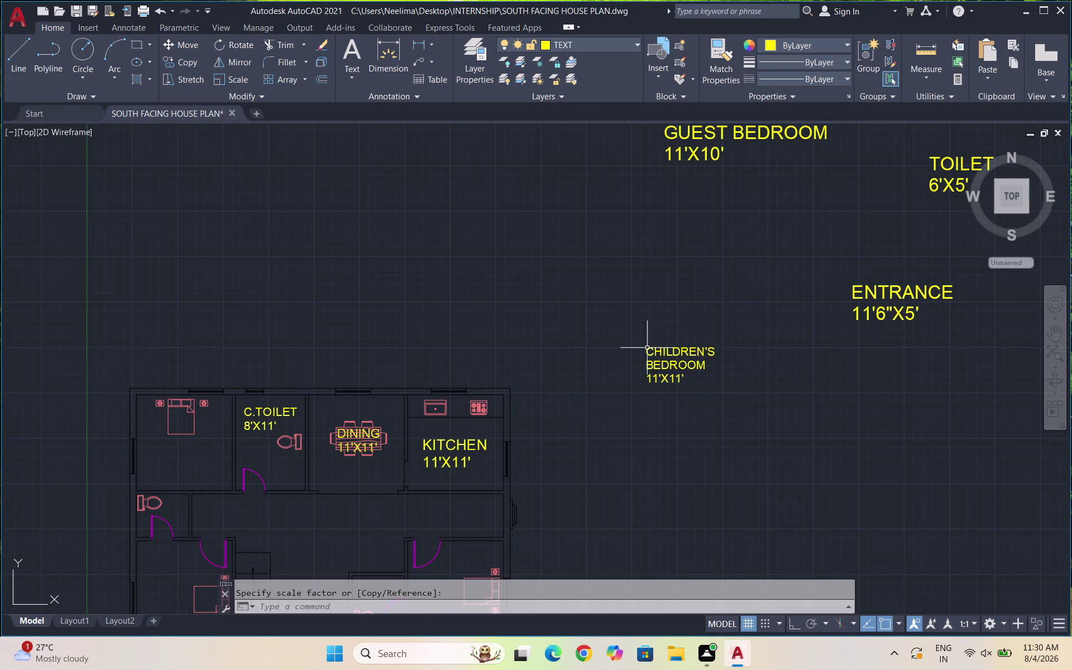
drag(696, 381, 657, 355)
drag(605, 317, 610, 321)
Move the CHILDREN'S BEDROOM label into the top-left bedroom of the plan.
key(m)
key(Return)
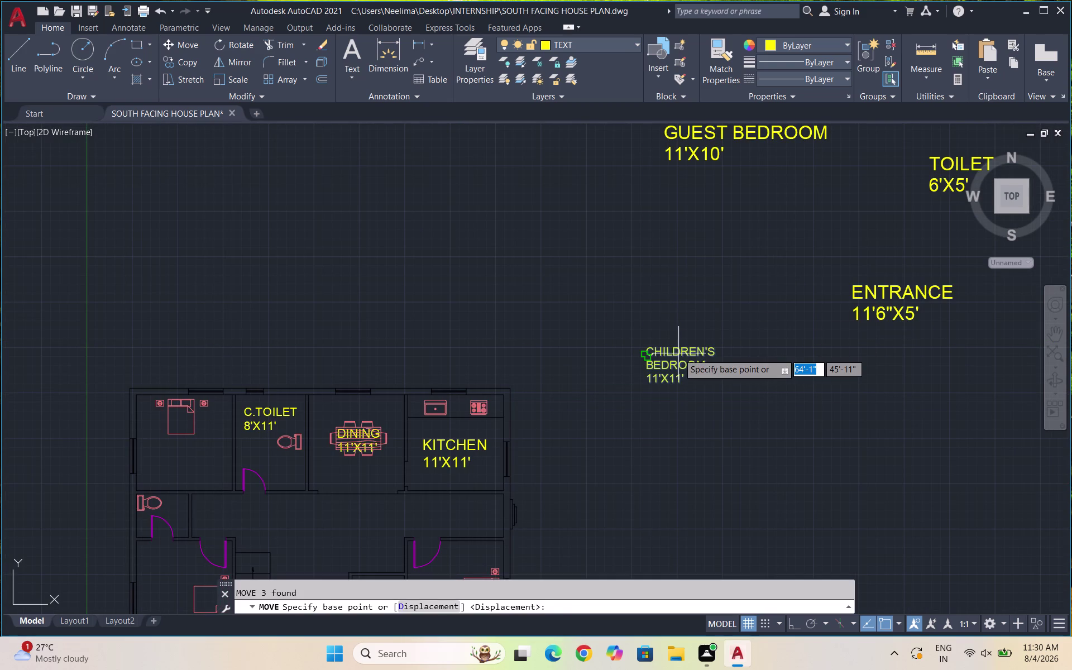
click(681, 353)
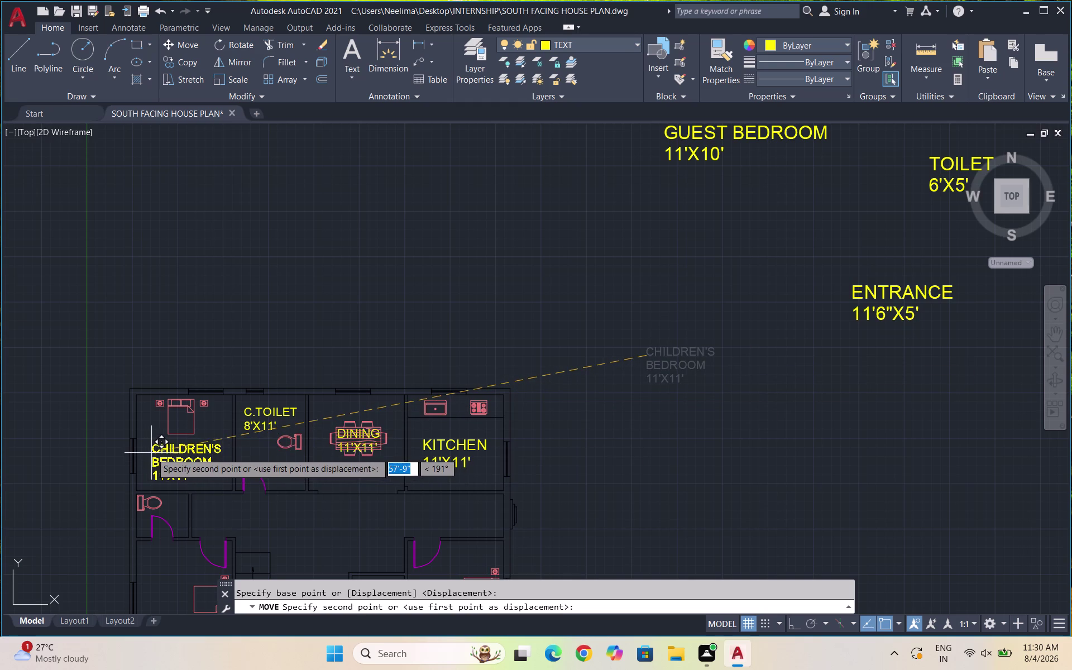
click(151, 453)
scroll(down, 3)
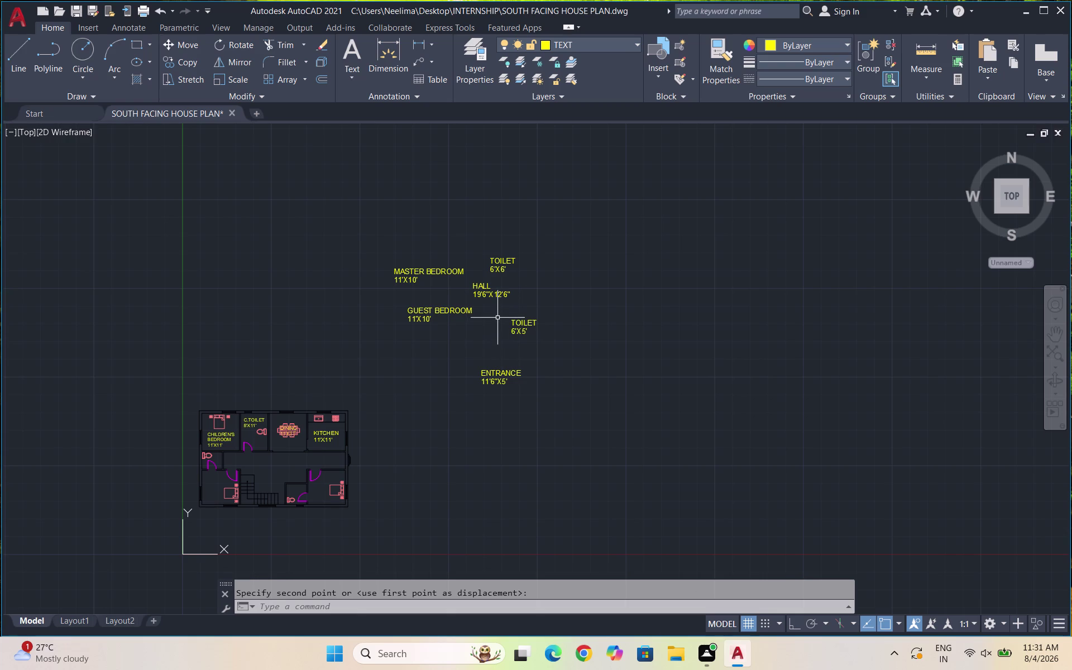
scroll(up, 3)
click(518, 314)
Select the 6'X5' TOILET label and shrink it with SCALE.
key(Escape)
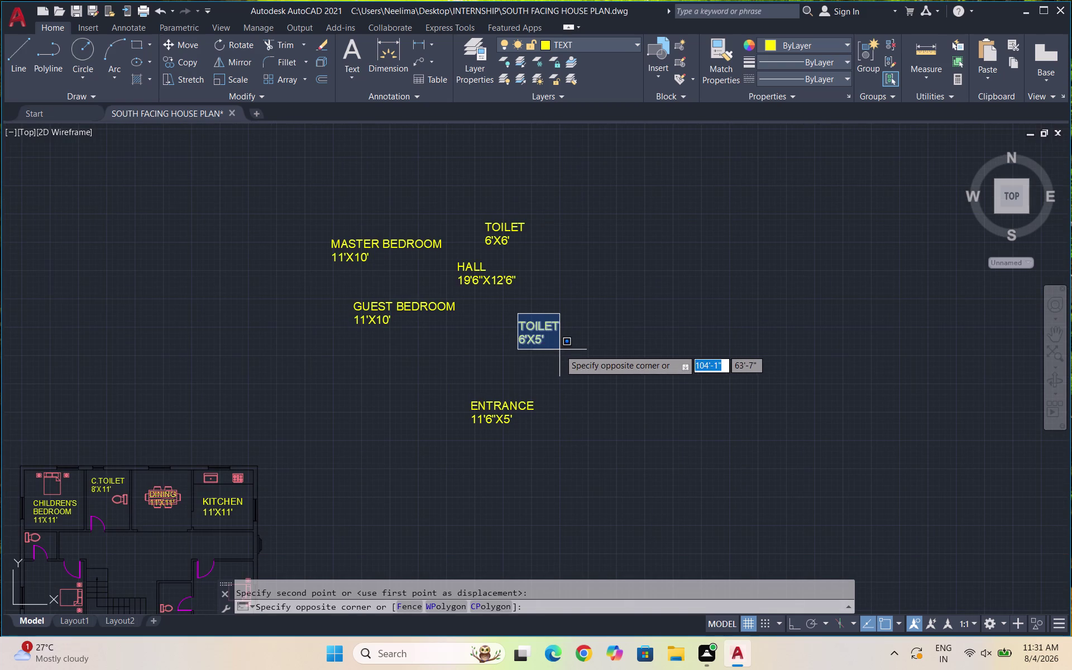
drag(575, 358, 558, 335)
click(492, 310)
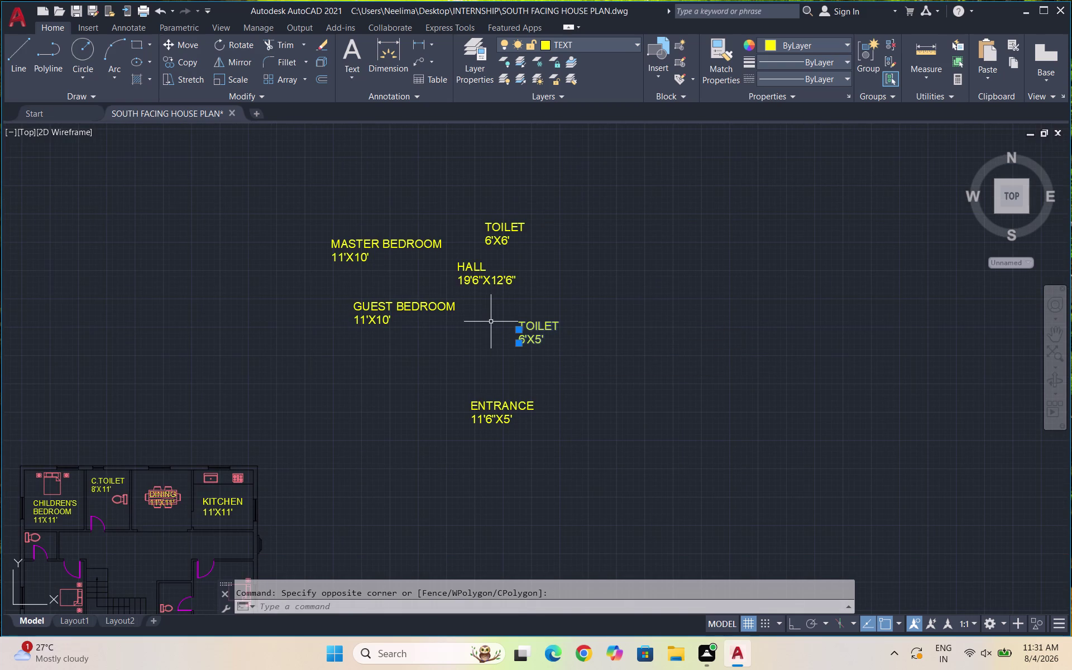
text(SC)
key(Return)
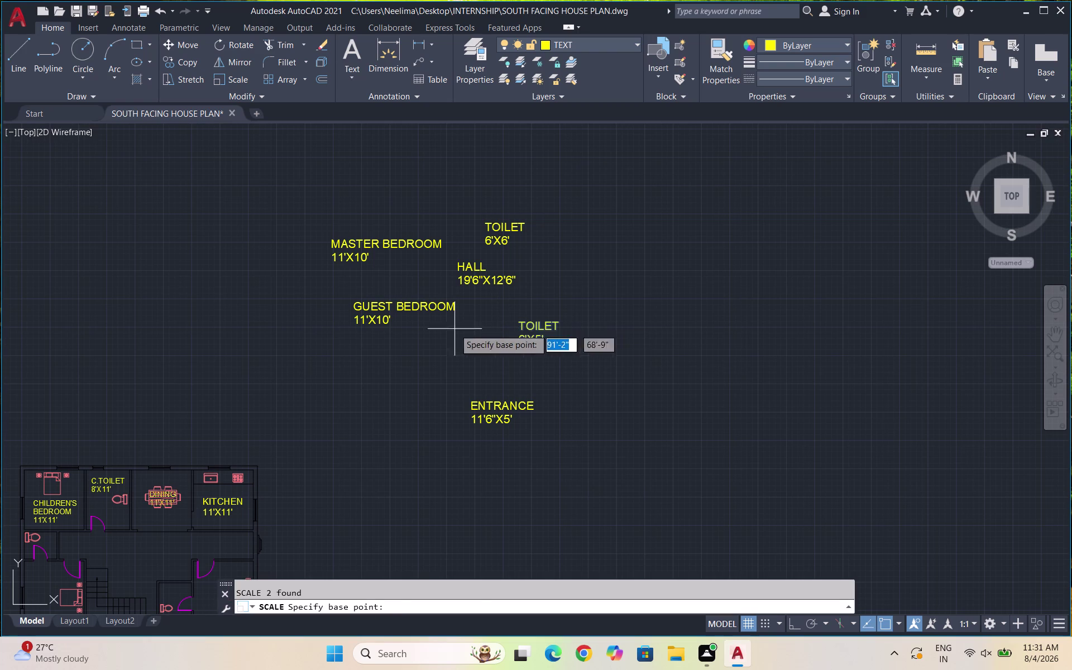
click(544, 337)
click(525, 328)
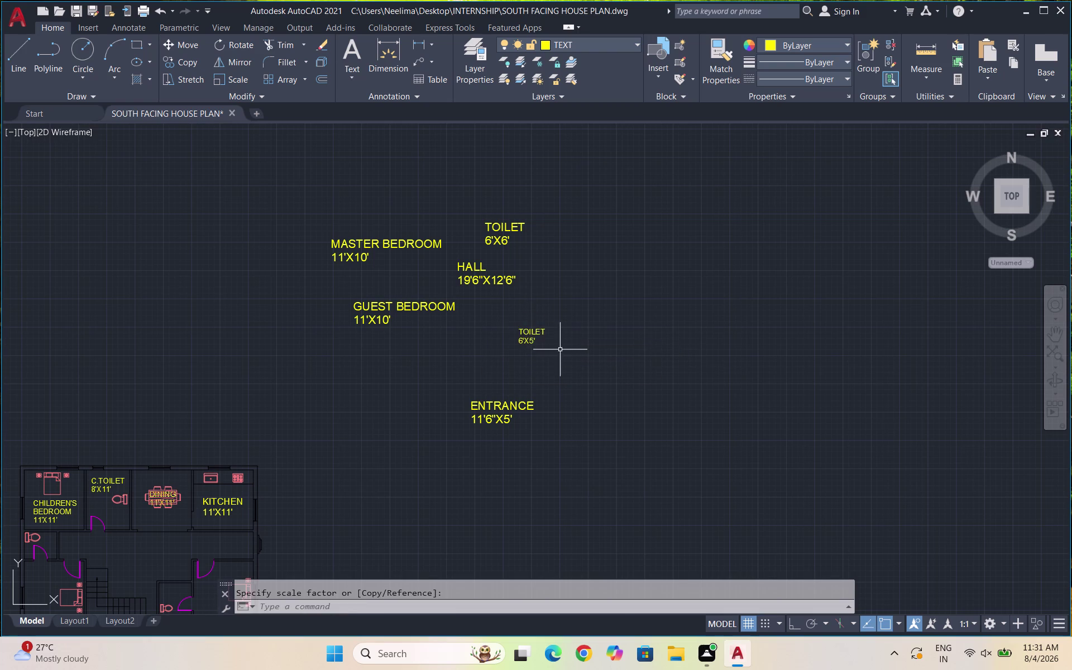
Move the shrunken TOILET label into the plan's small toilet.
drag(563, 354, 534, 334)
click(521, 327)
key(m)
key(Return)
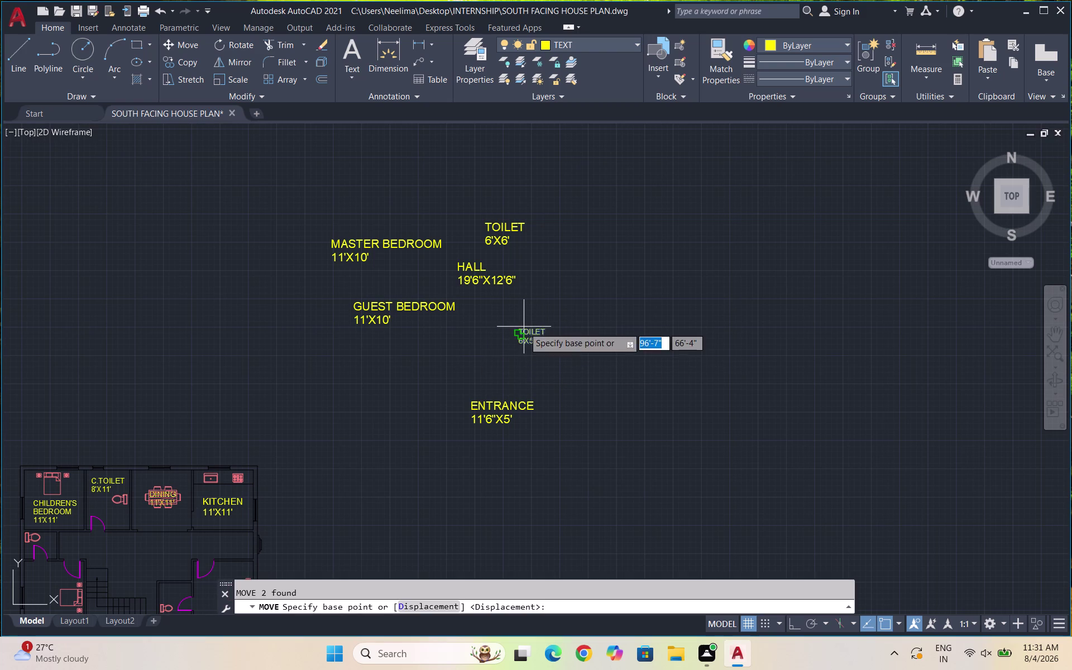
click(545, 349)
scroll(down, 3)
scroll(up, 3)
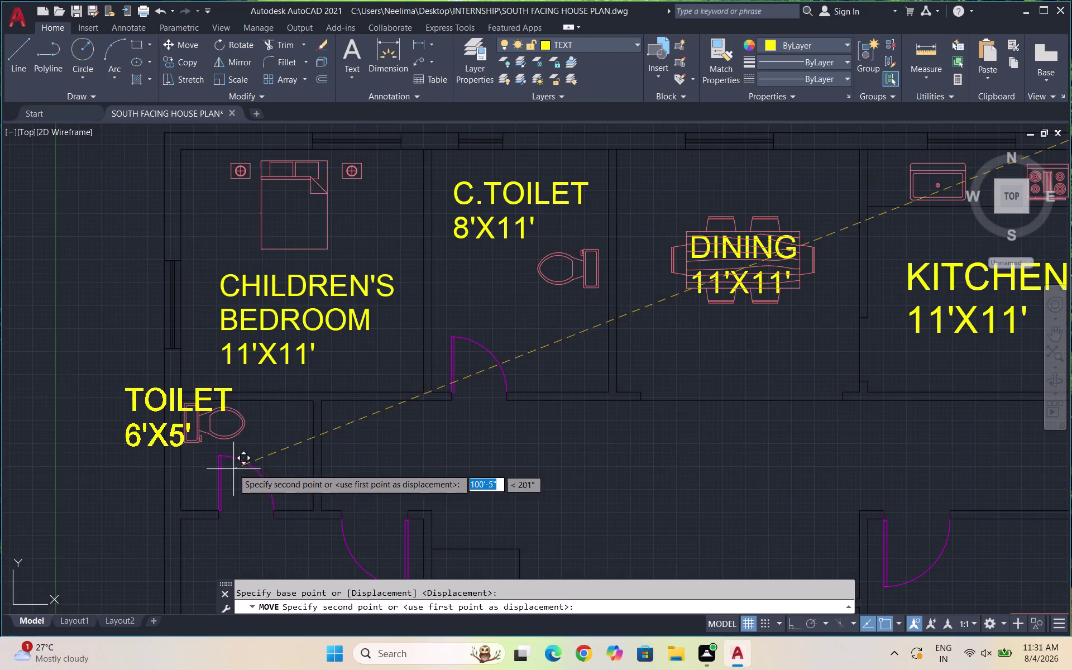
scroll(up, 3)
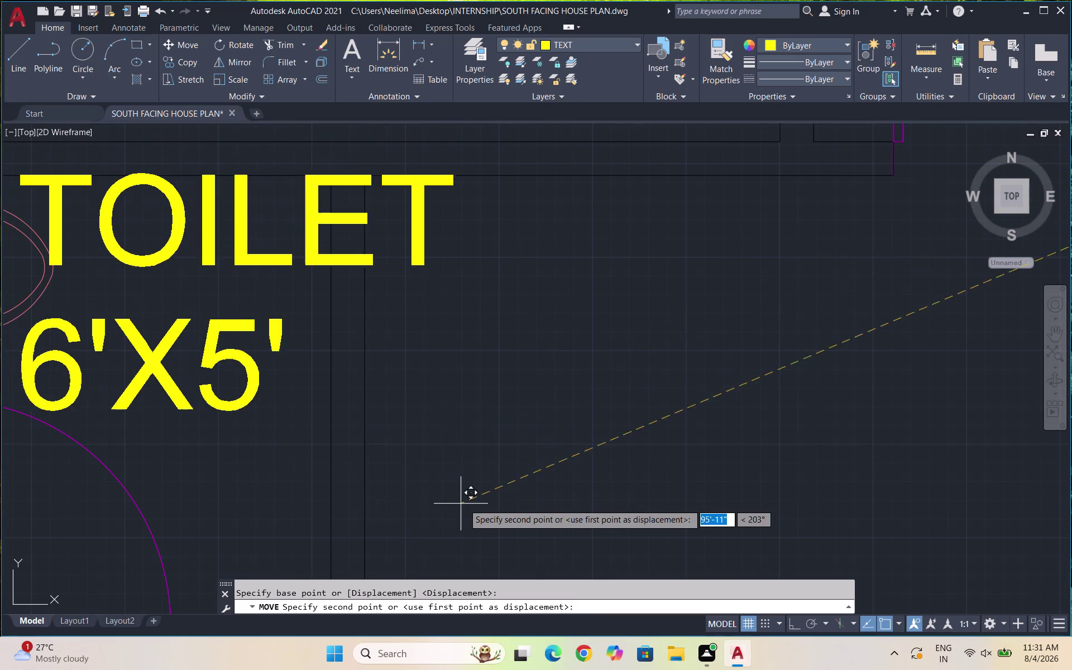
click(481, 517)
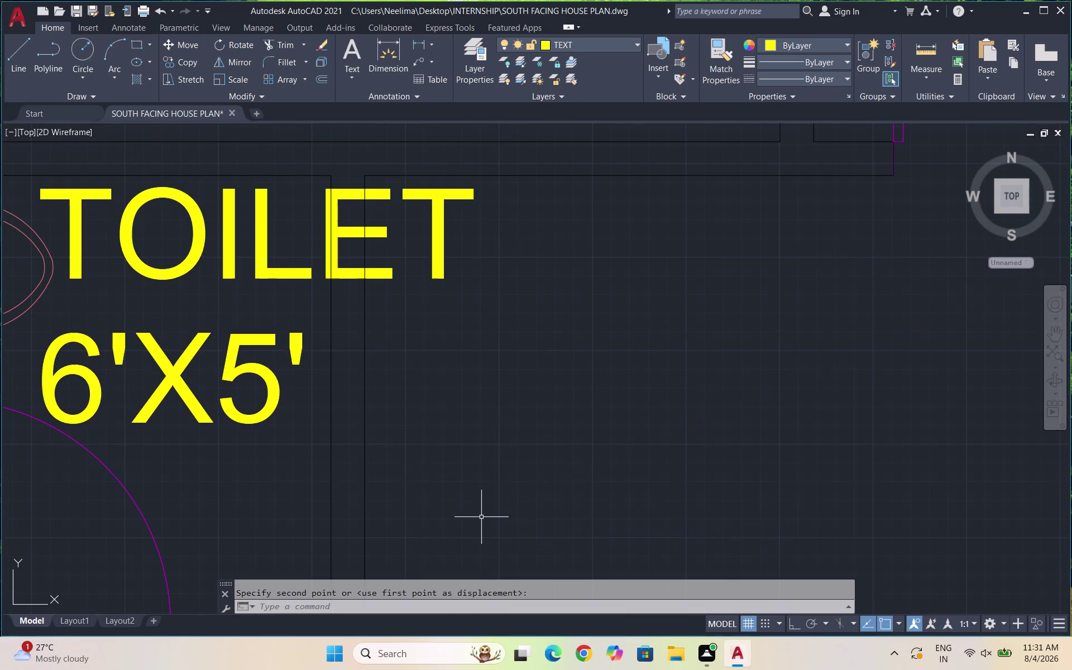
Scale the TOILET label down further inside the plan.
key(Escape)
drag(292, 446, 280, 421)
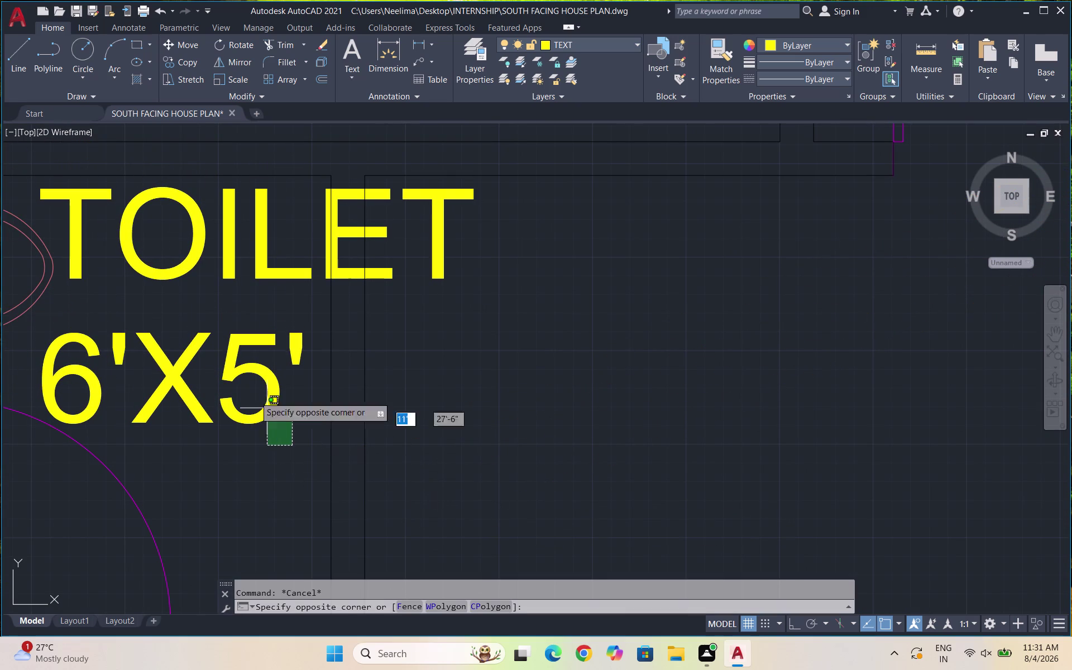
click(91, 223)
text(SC)
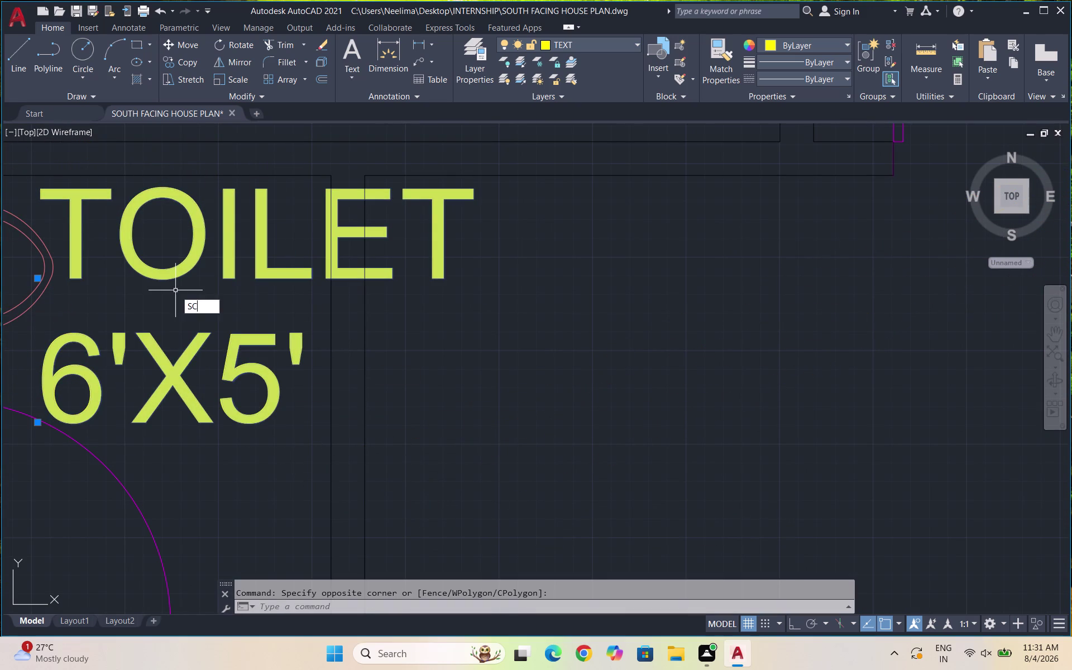
key(Return)
click(250, 313)
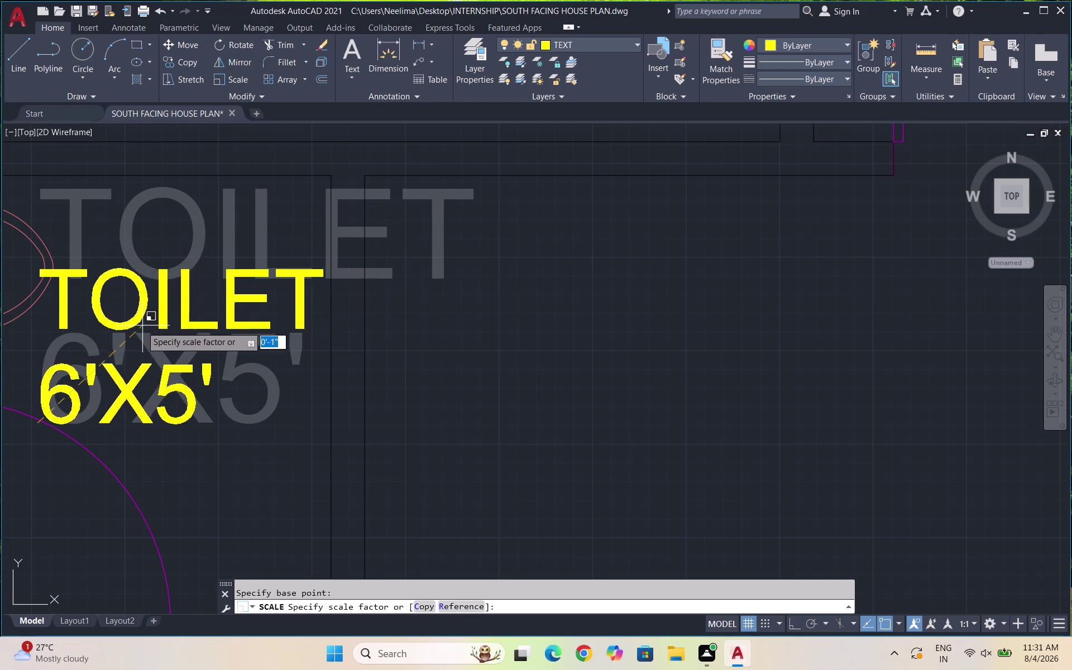
click(128, 327)
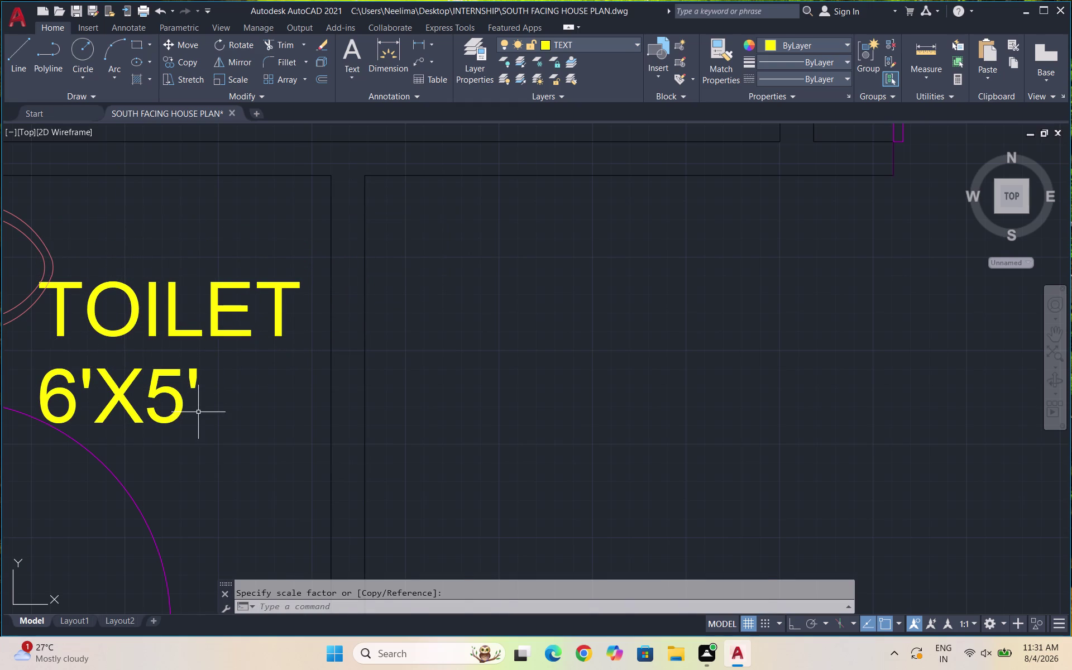
Move the TOILET label into place beside the toilet fixture.
scroll(up, 3)
drag(202, 415, 200, 404)
click(129, 238)
key(m)
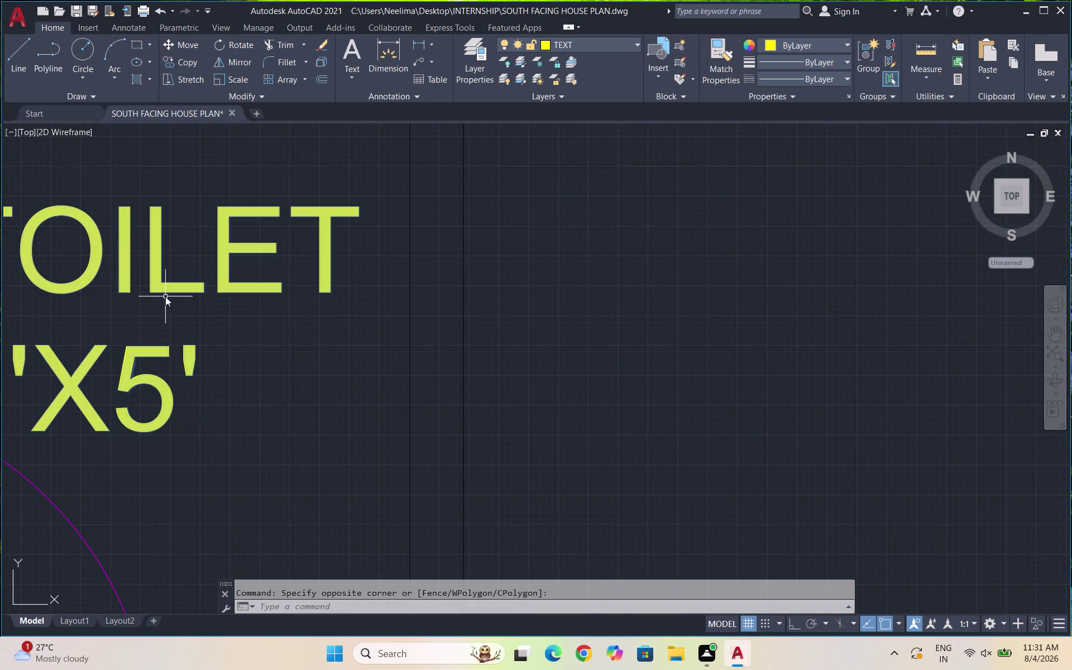
key(Return)
drag(169, 286, 190, 271)
scroll(down, 3)
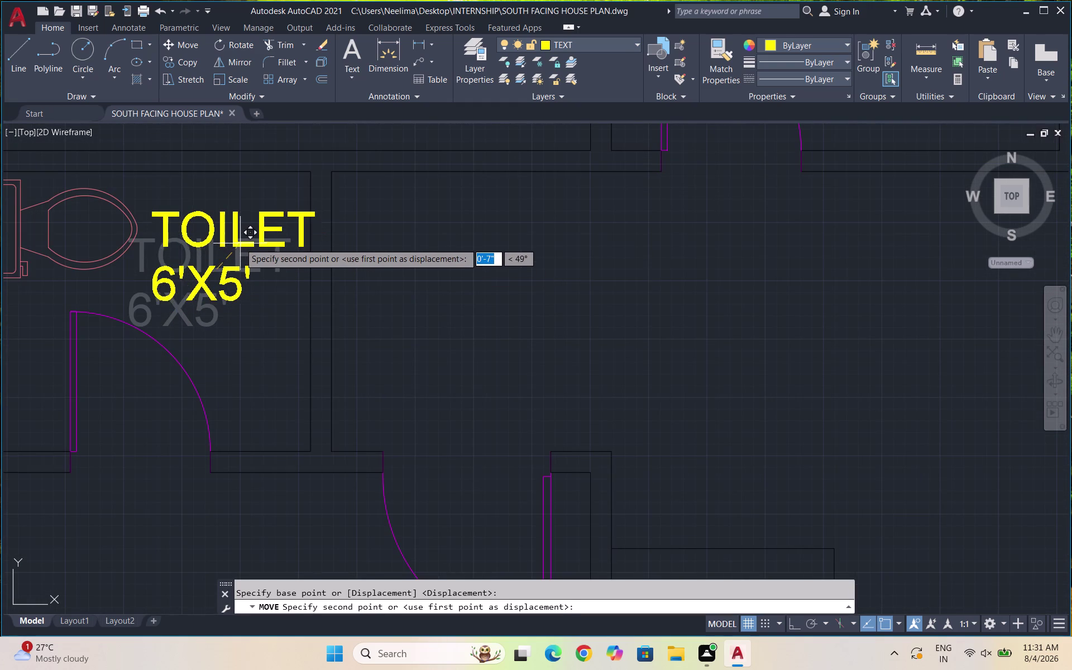
click(231, 242)
scroll(down, 3)
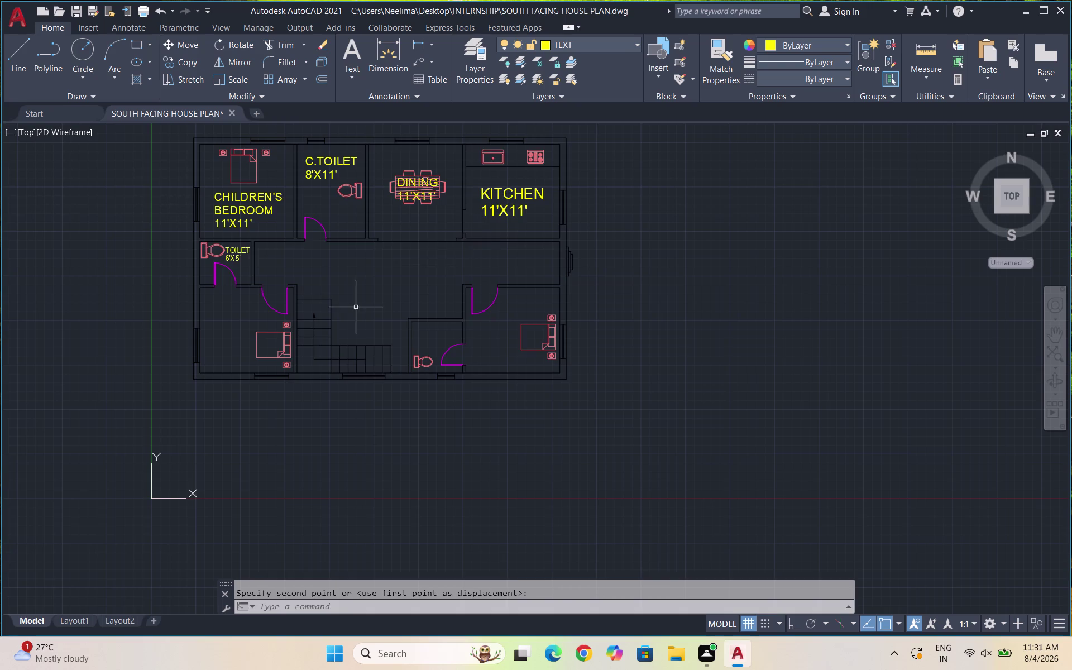
scroll(down, 3)
scroll(up, 3)
Select the KITCHEN 11'X11' label and rescale it from a base point.
drag(466, 292, 448, 280)
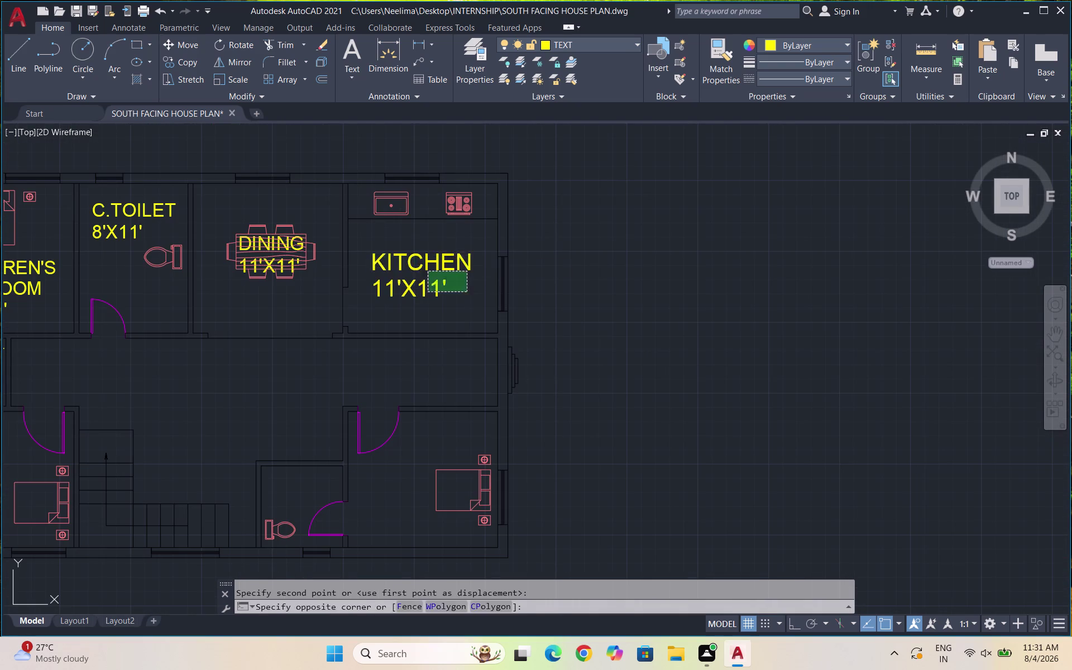
drag(448, 280, 428, 271)
click(362, 247)
text(SC)
key(Return)
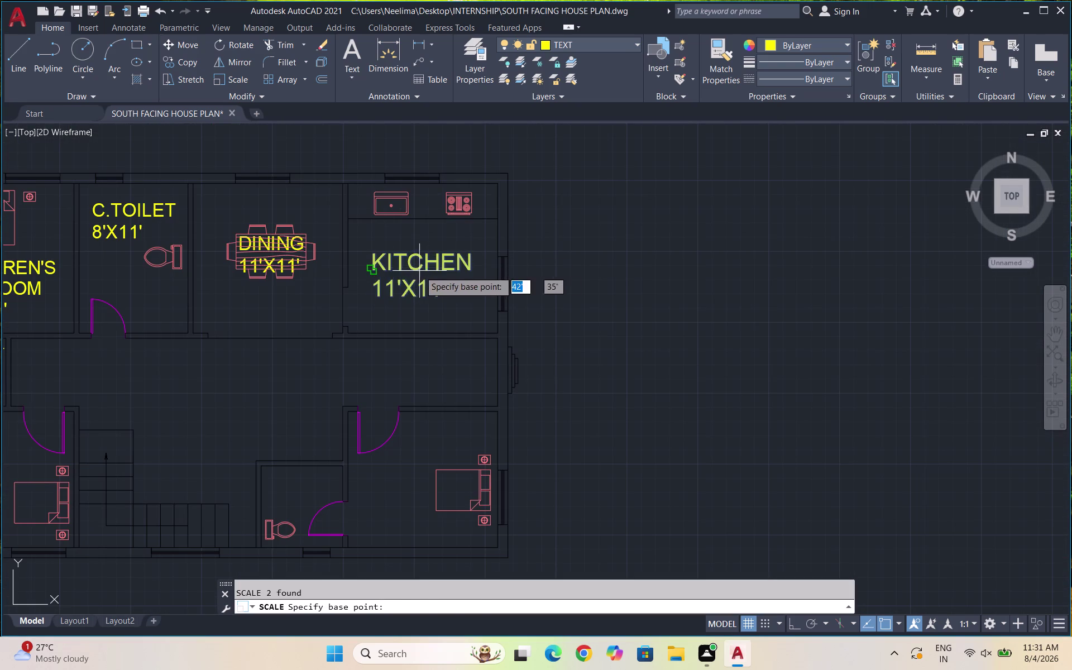
drag(420, 272, 420, 266)
click(407, 262)
scroll(up, 3)
Shift the KITCHEN label to the right within the kitchen.
drag(443, 303, 387, 276)
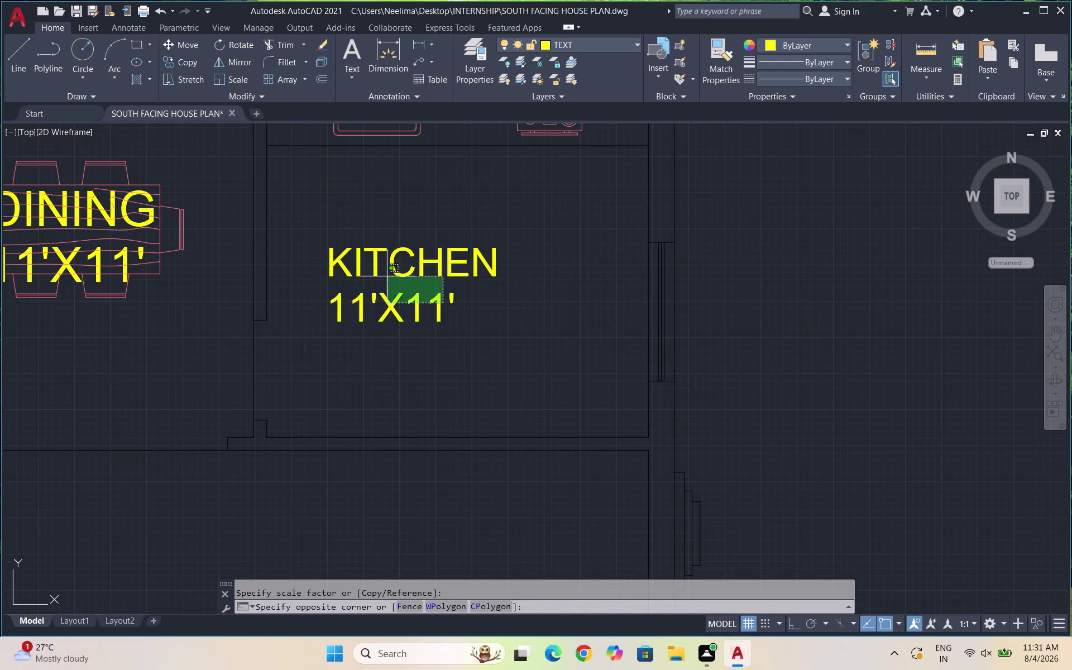
click(306, 240)
key(m)
key(Return)
click(383, 285)
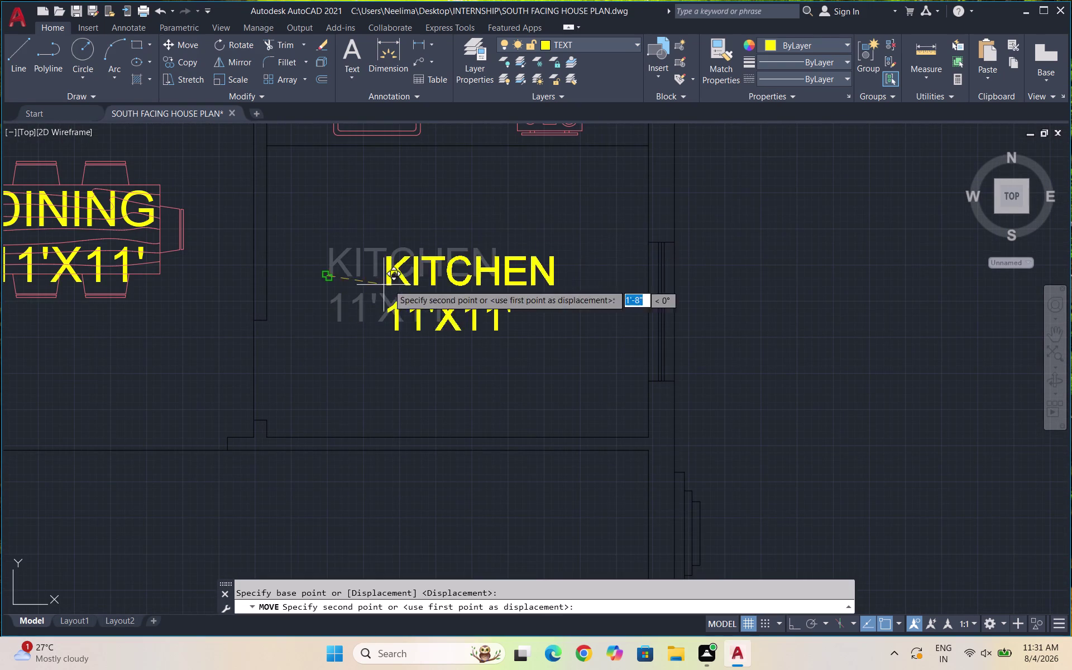
click(392, 265)
scroll(down, 3)
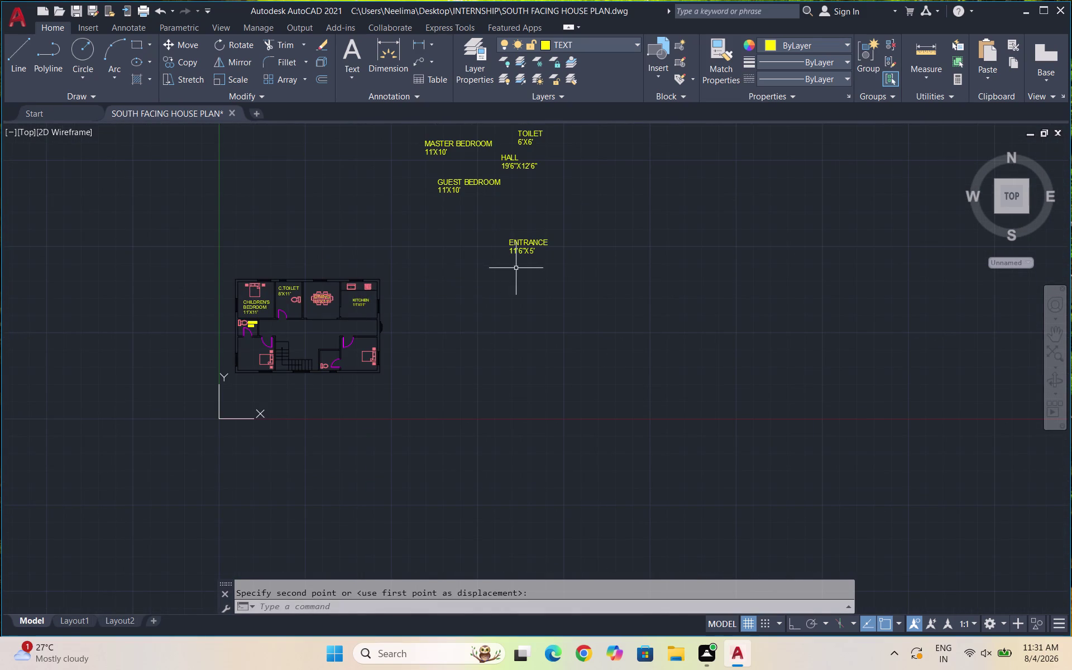
Select the ENTRANCE 11'6"X5' label and shrink it with SCALE.
scroll(up, 3)
drag(594, 267, 577, 235)
click(507, 200)
text(S)
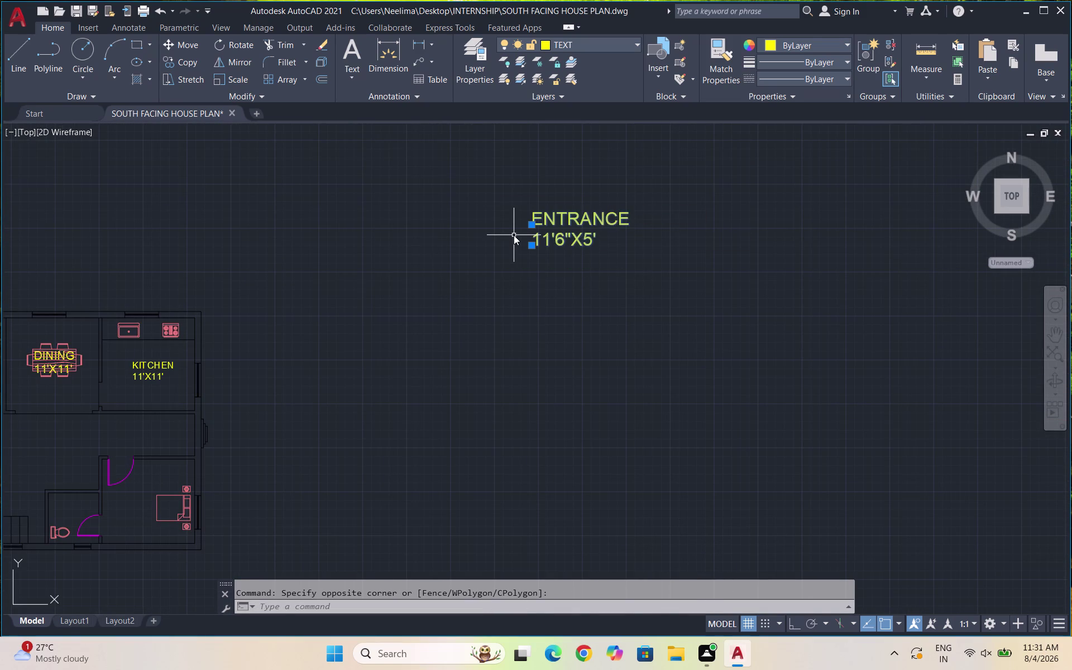
text(C)
key(Return)
click(572, 229)
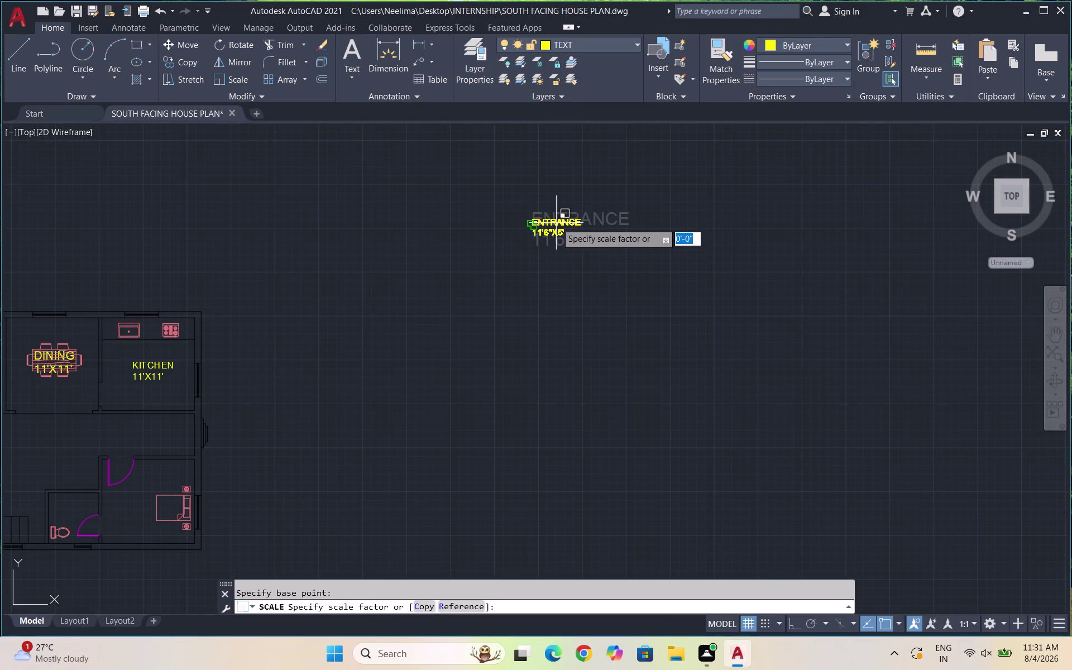
click(559, 223)
Rescale the ENTRANCE label slightly larger.
click(593, 237)
drag(587, 247, 524, 203)
drag(460, 178, 466, 183)
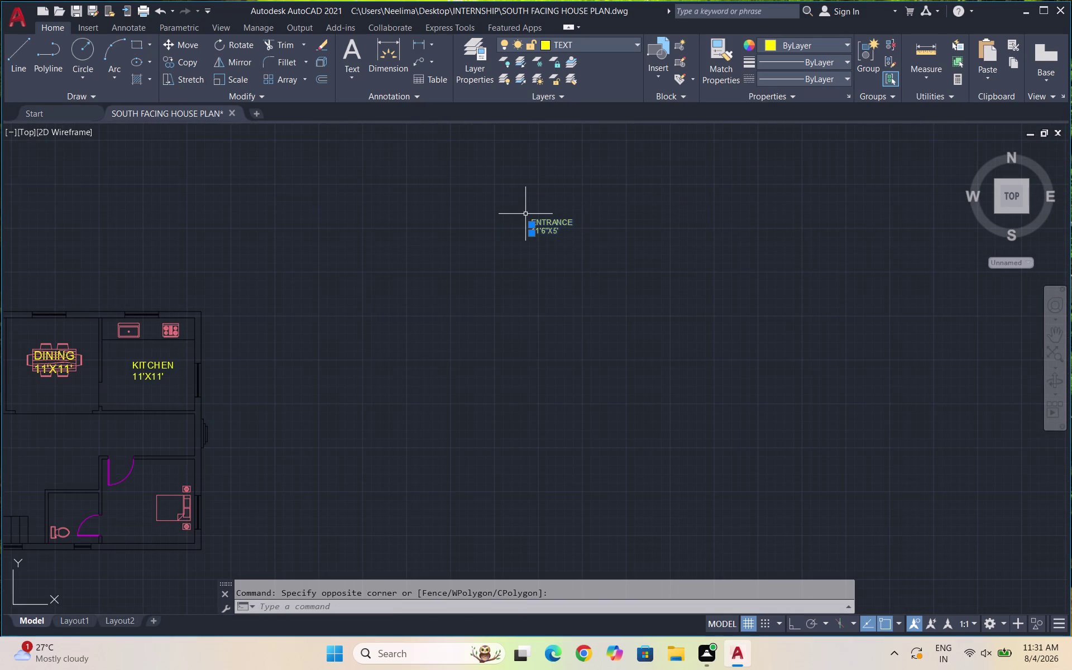
text(SC)
key(Return)
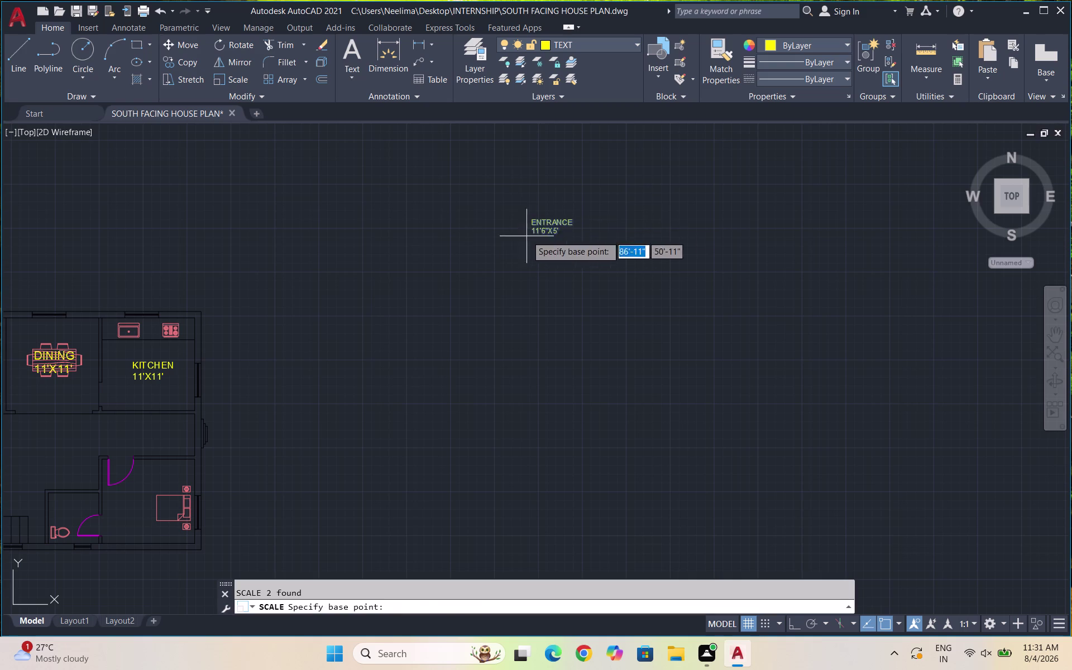
click(558, 222)
click(567, 205)
Move the ENTRANCE label into the plan below the kitchen.
drag(612, 255, 475, 188)
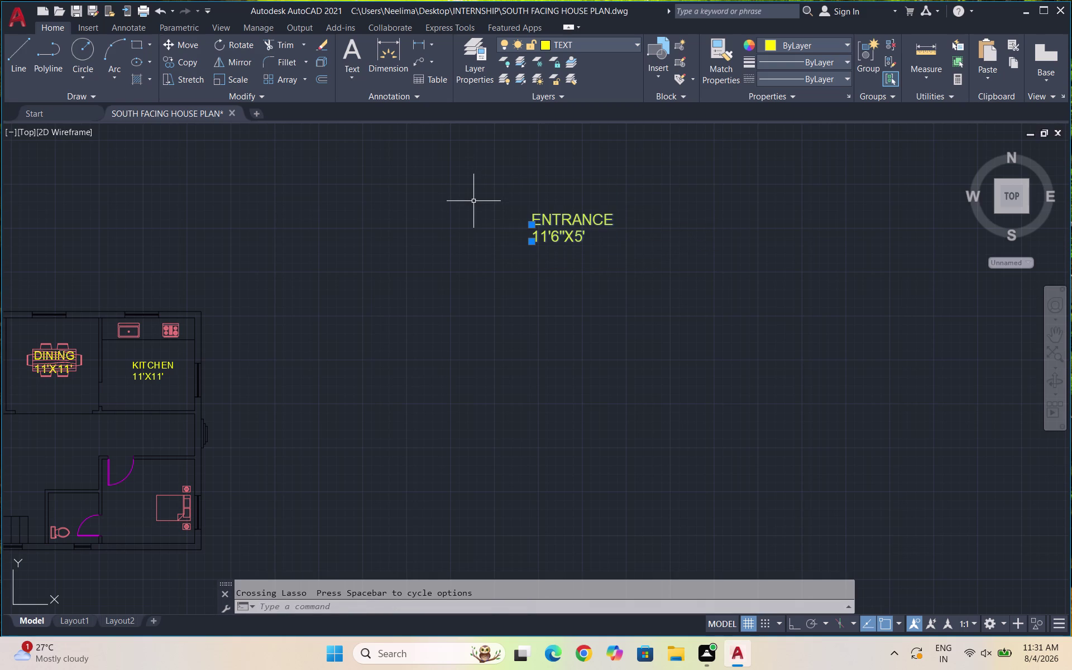
key(m)
key(Return)
click(577, 219)
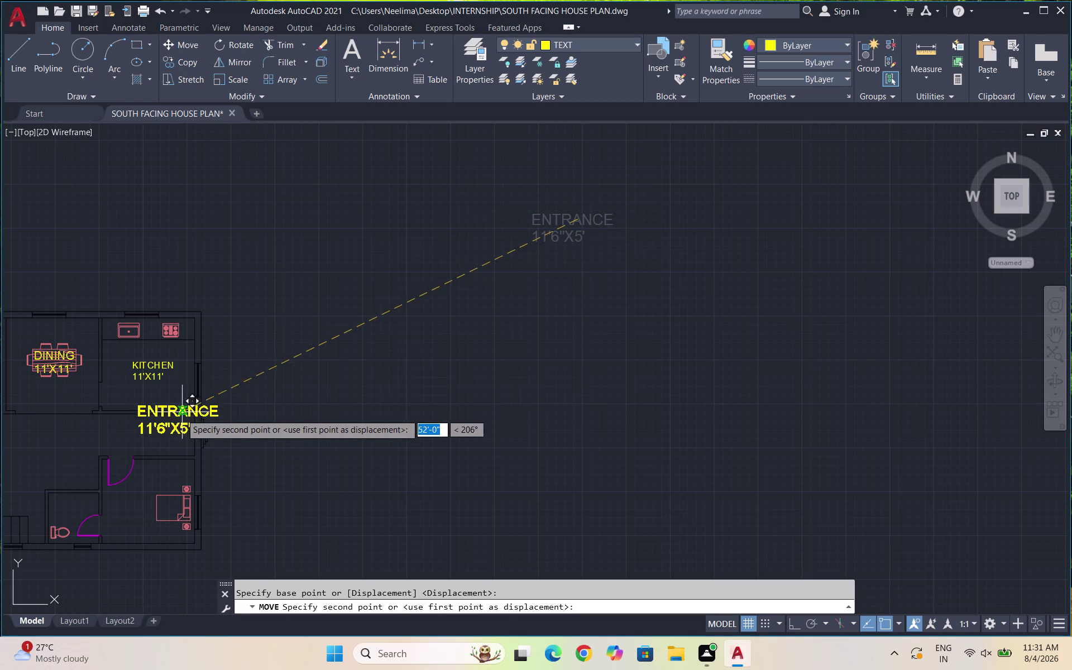
scroll(up, 3)
drag(148, 425, 156, 421)
drag(185, 459, 173, 452)
click(97, 436)
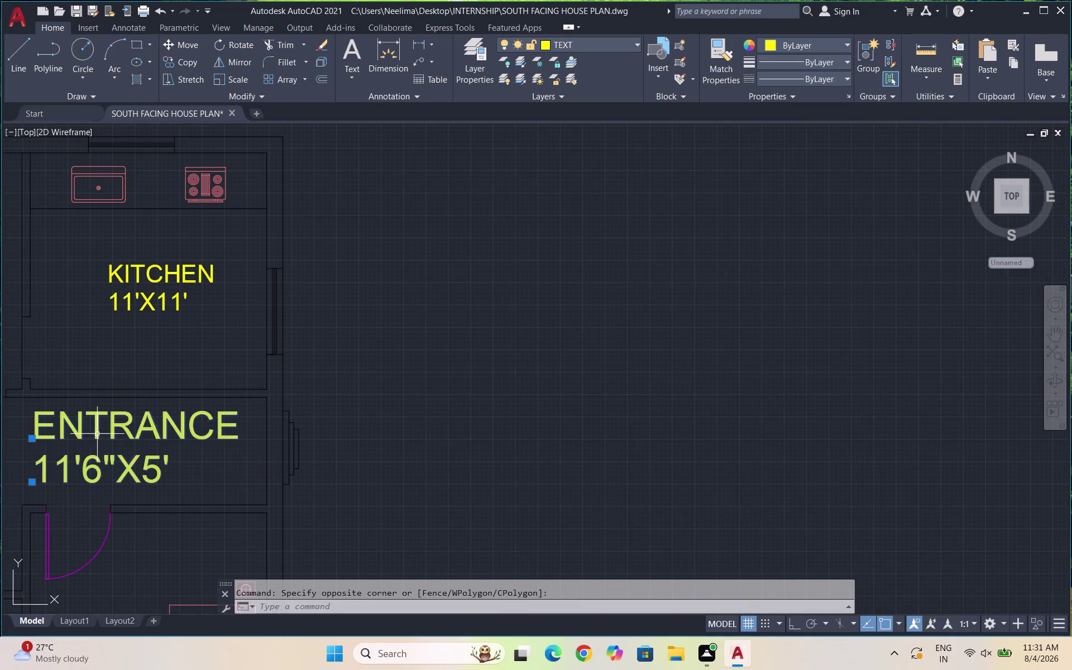
Make the placed ENTRANCE label slightly smaller.
text(SC)
key(Return)
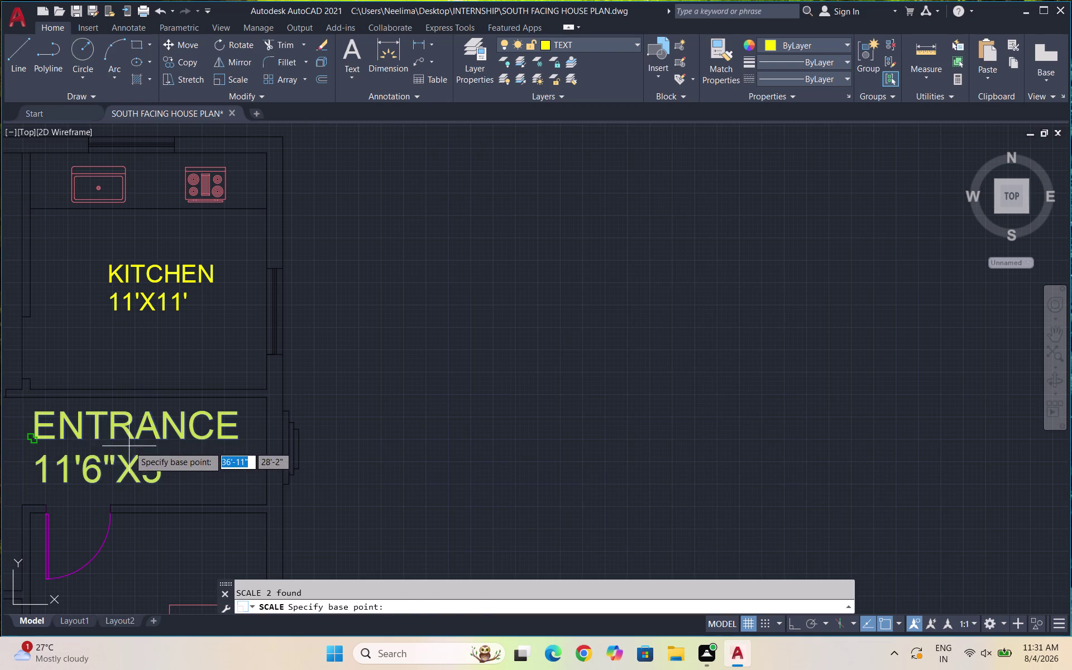
click(129, 445)
click(101, 434)
Shift the ENTRANCE label right so it sits inside the entrance.
drag(135, 462, 86, 437)
click(41, 434)
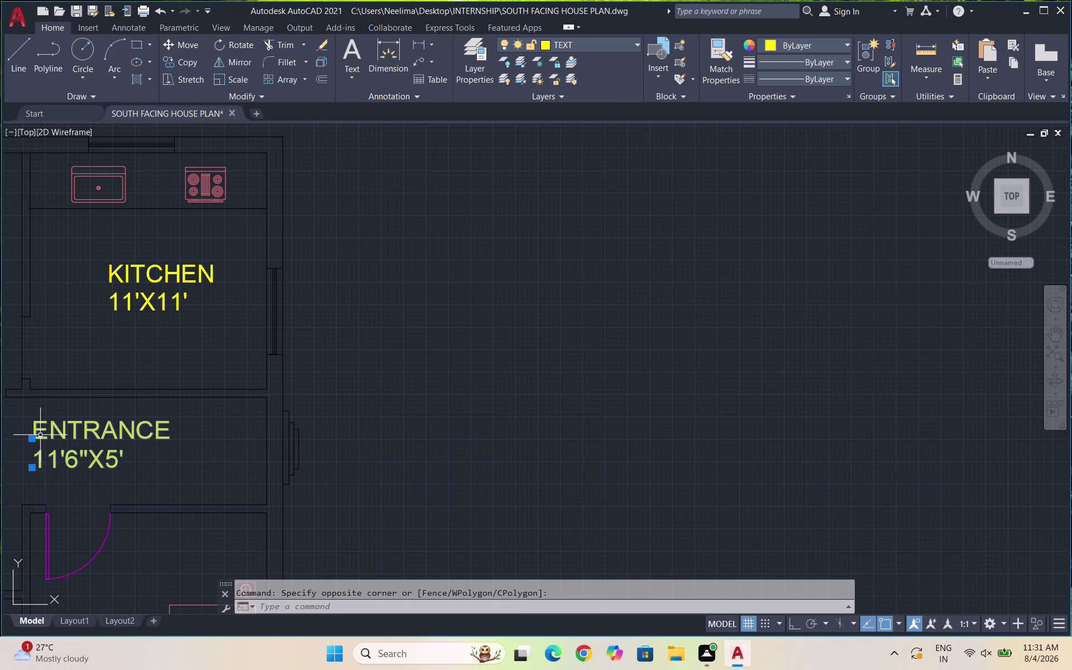
key(m)
key(Return)
click(69, 444)
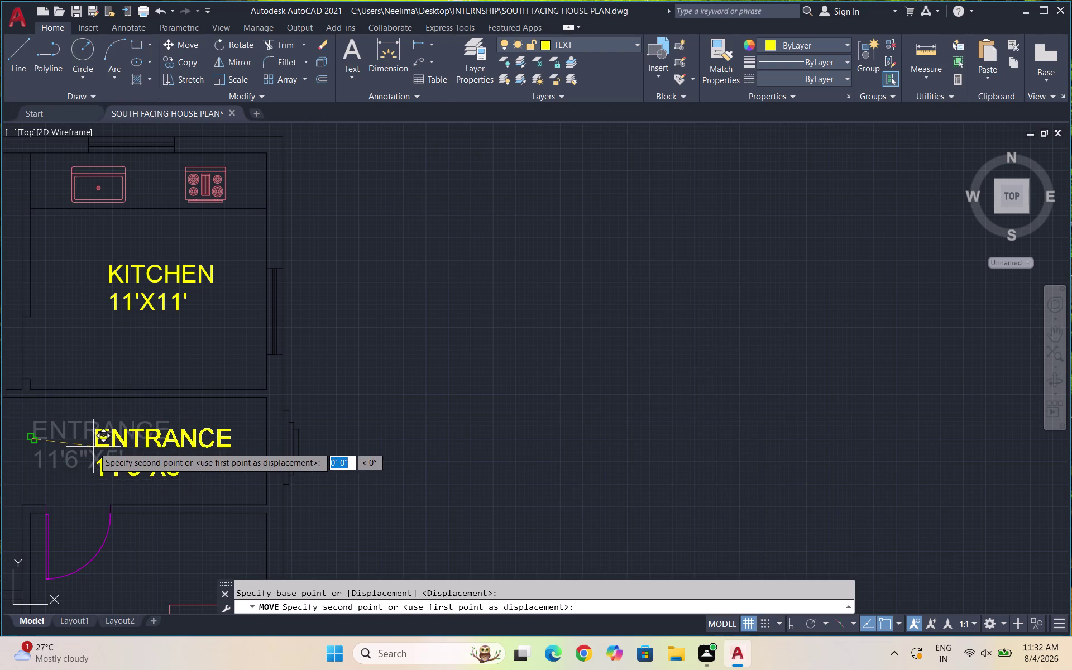
click(95, 445)
scroll(down, 3)
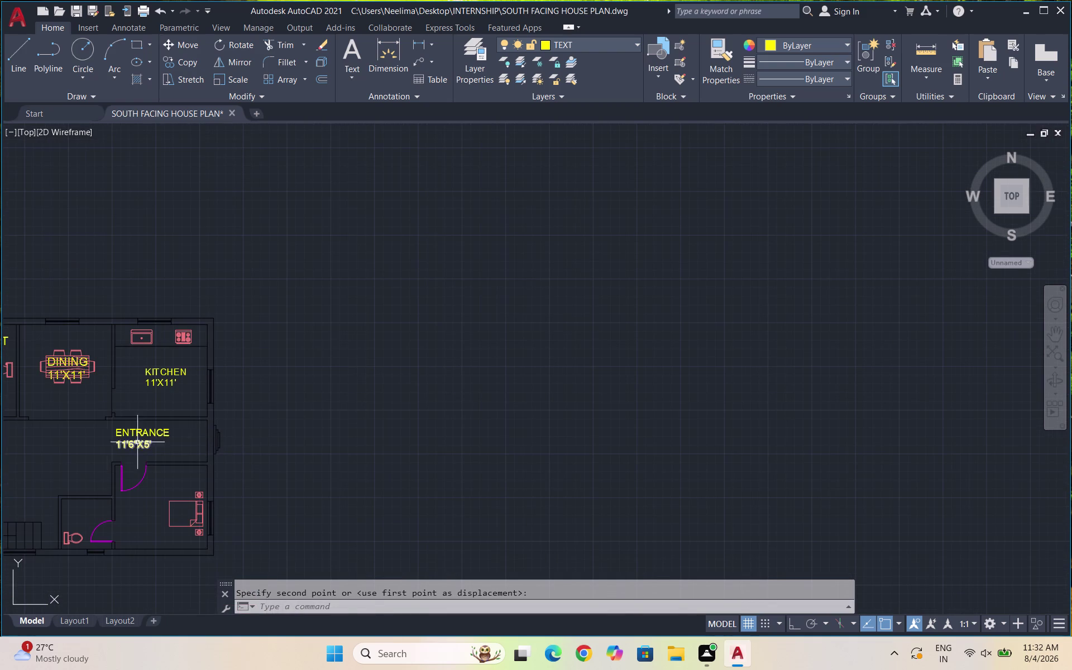
scroll(down, 3)
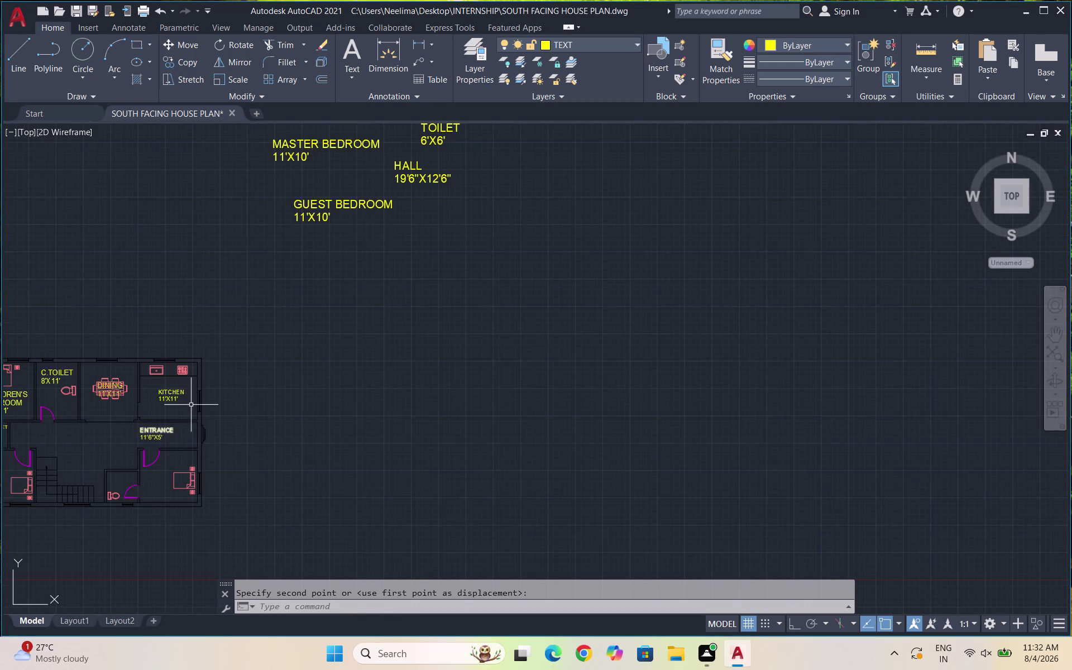
scroll(down, 3)
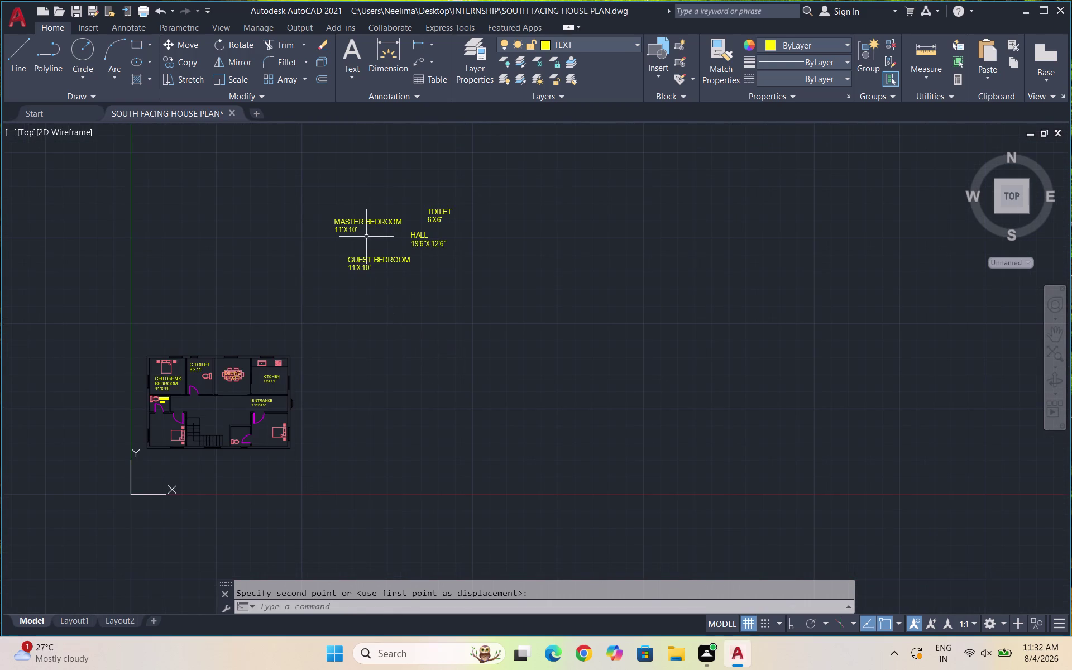
Select the GUEST BEDROOM label and scale it down around a picked base point.
scroll(up, 3)
drag(417, 294, 393, 276)
click(345, 265)
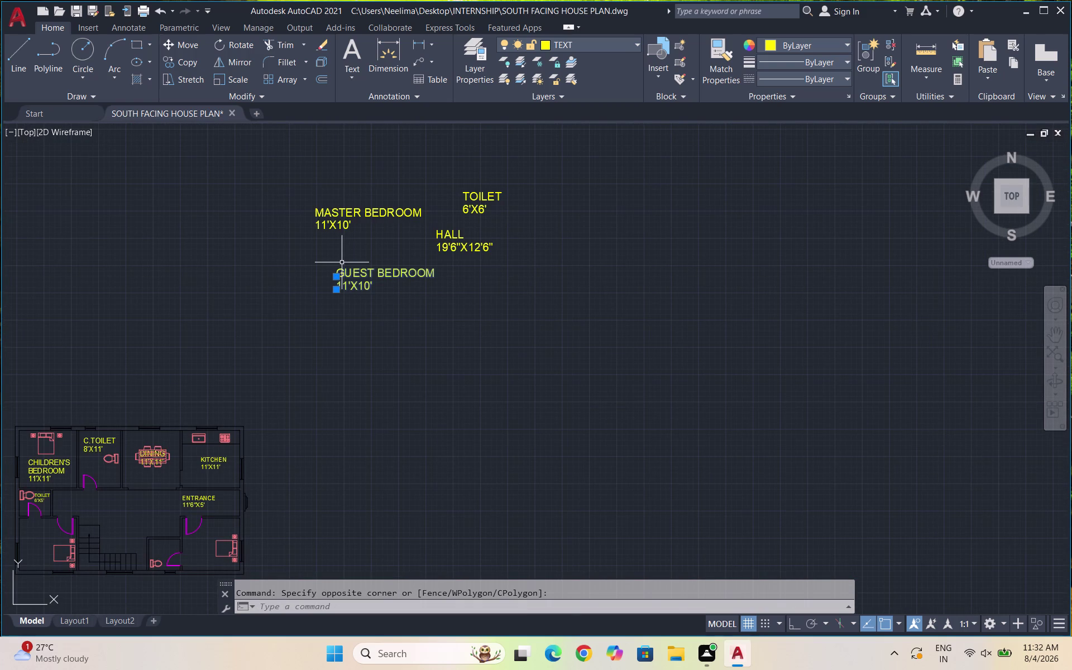
text(SC)
key(Return)
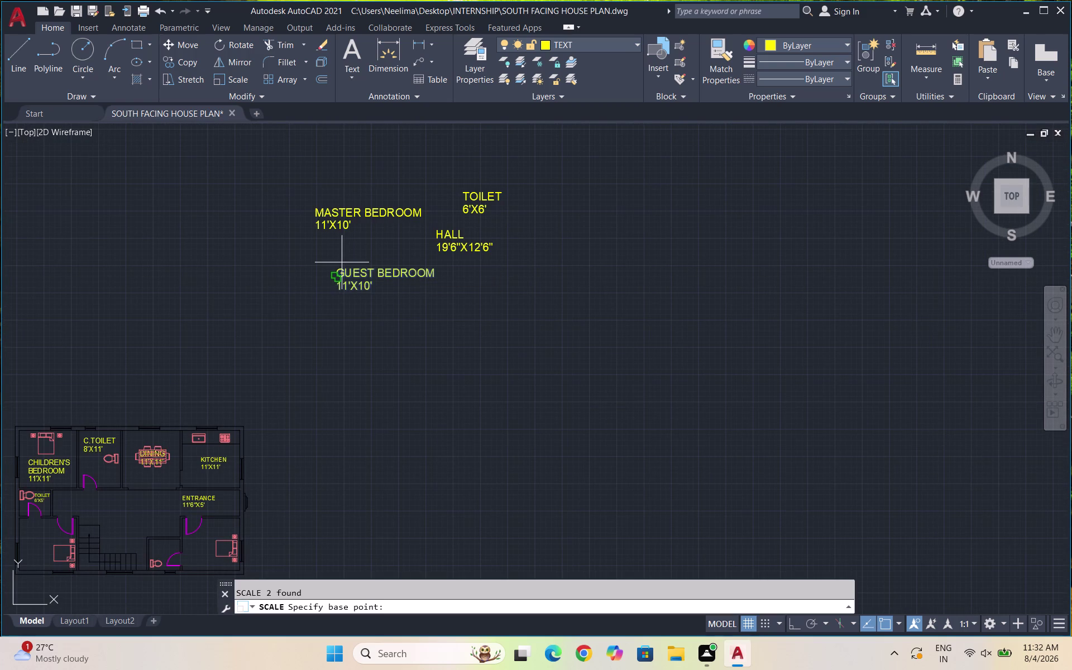
scroll(up, 3)
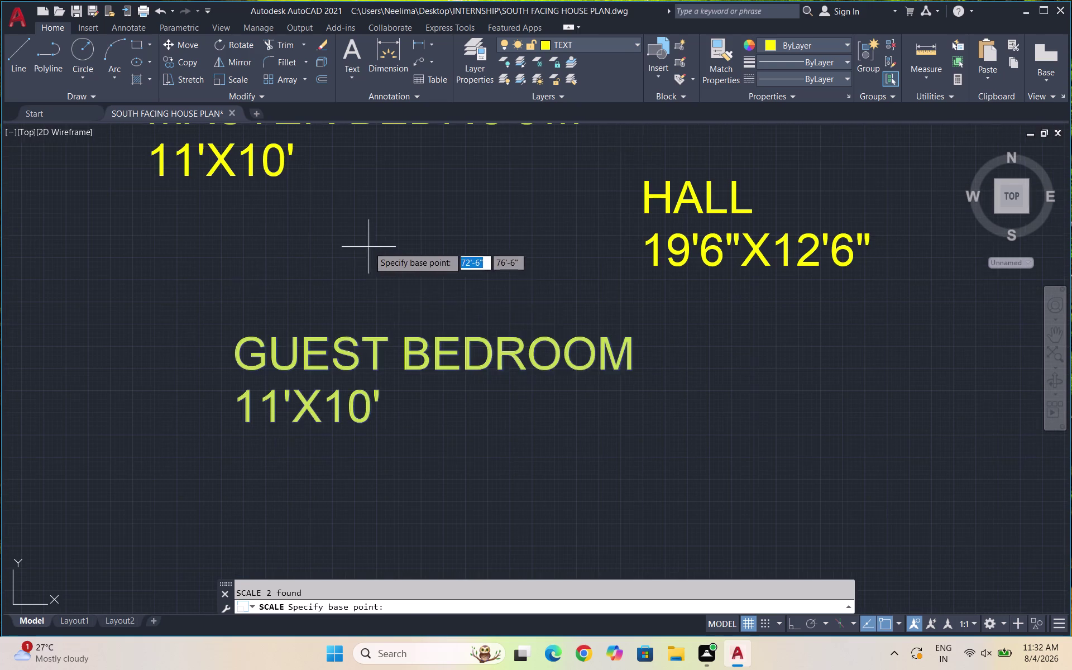
drag(469, 353, 471, 345)
scroll(down, 3)
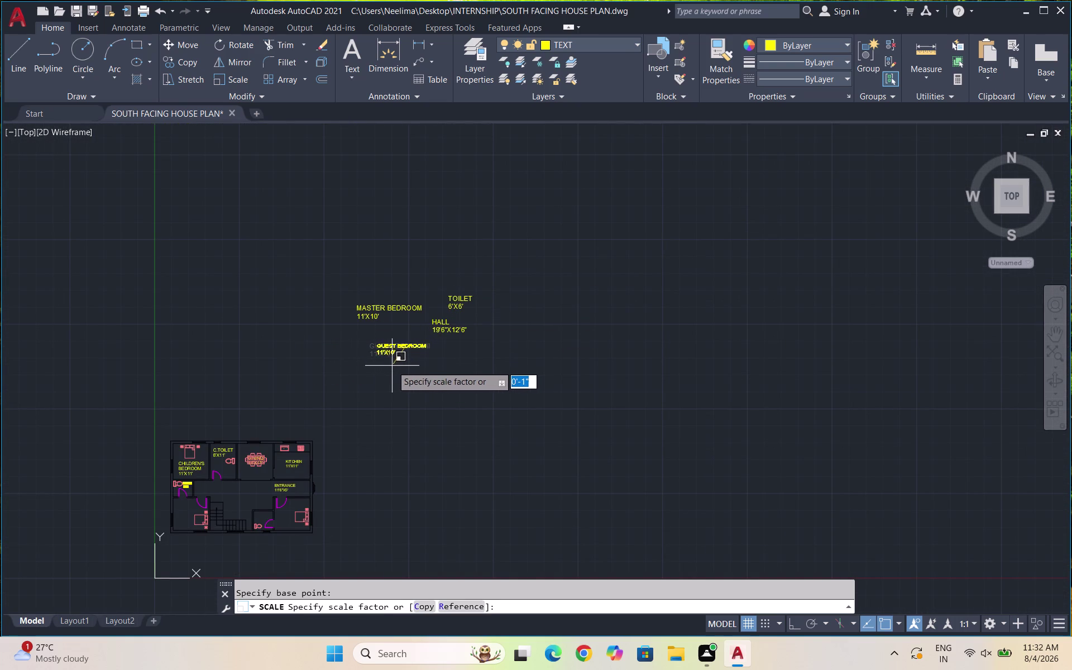
click(386, 328)
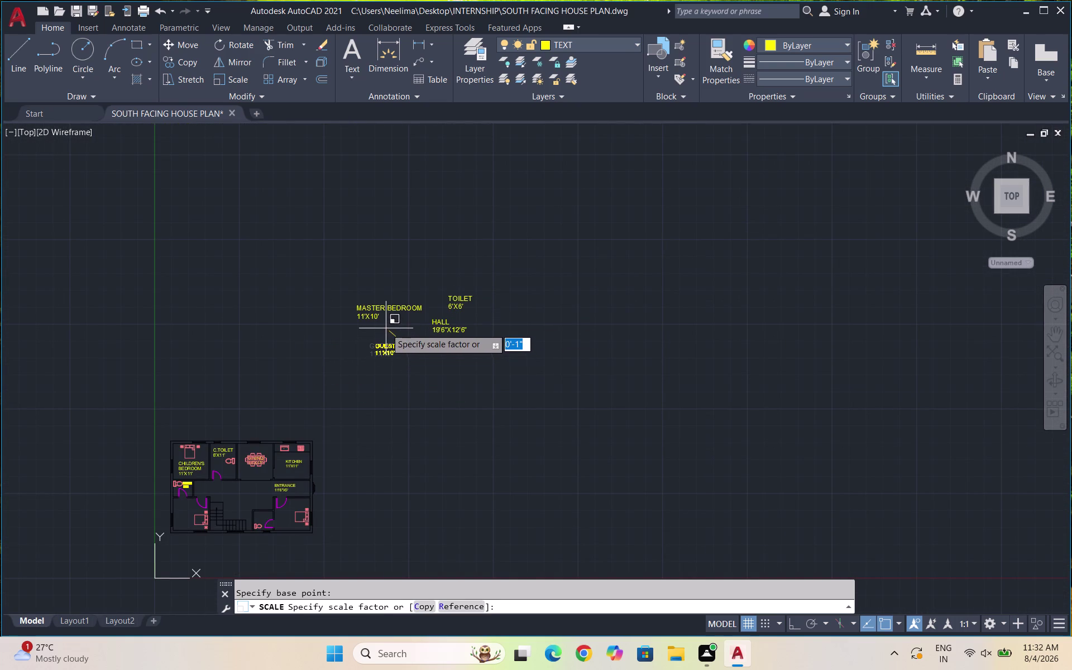
Reselect the GUEST BEDROOM label and start another scale, then cancel it.
scroll(up, 3)
drag(423, 379, 421, 372)
click(316, 314)
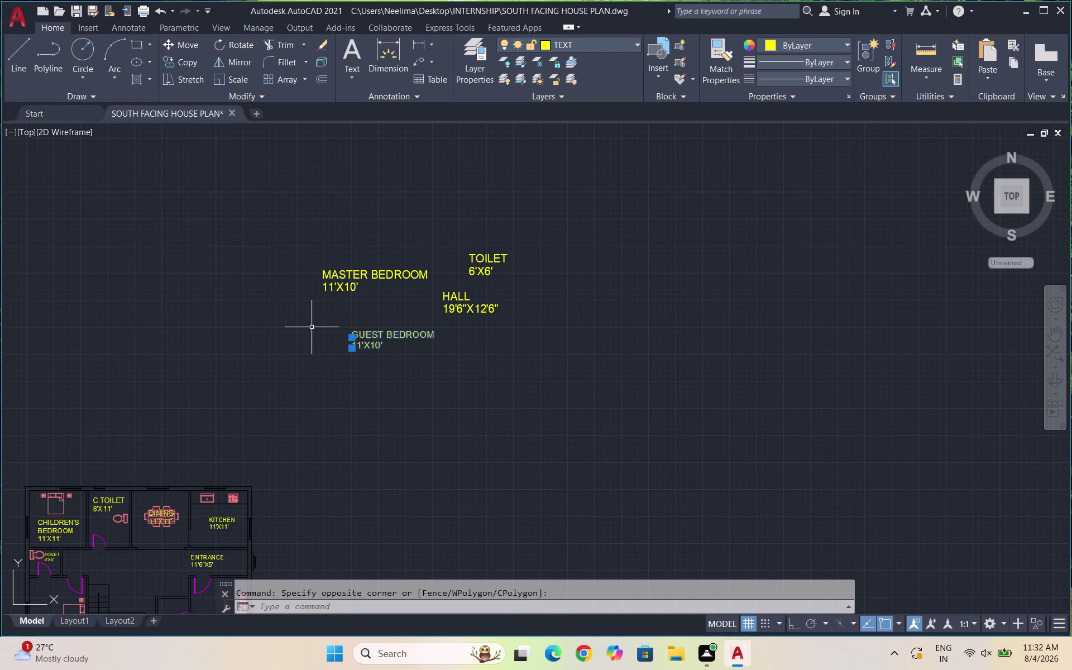
text(SC)
key(Return)
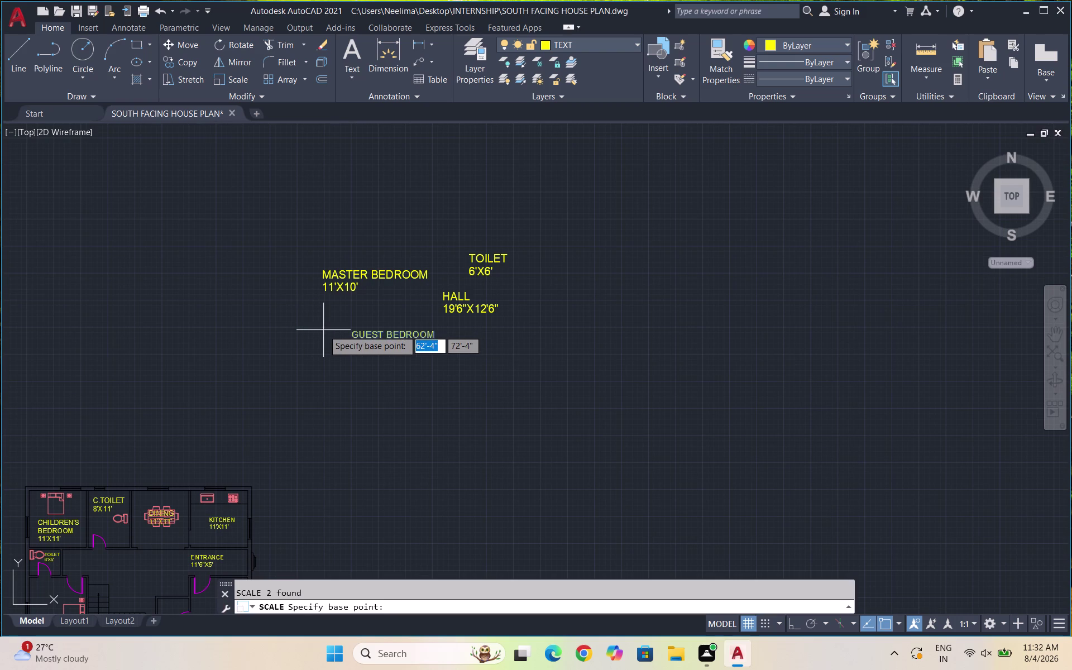
key(Escape)
Move the GUEST BEDROOM label down beside the right side of the floor plan.
drag(397, 365, 392, 354)
click(275, 296)
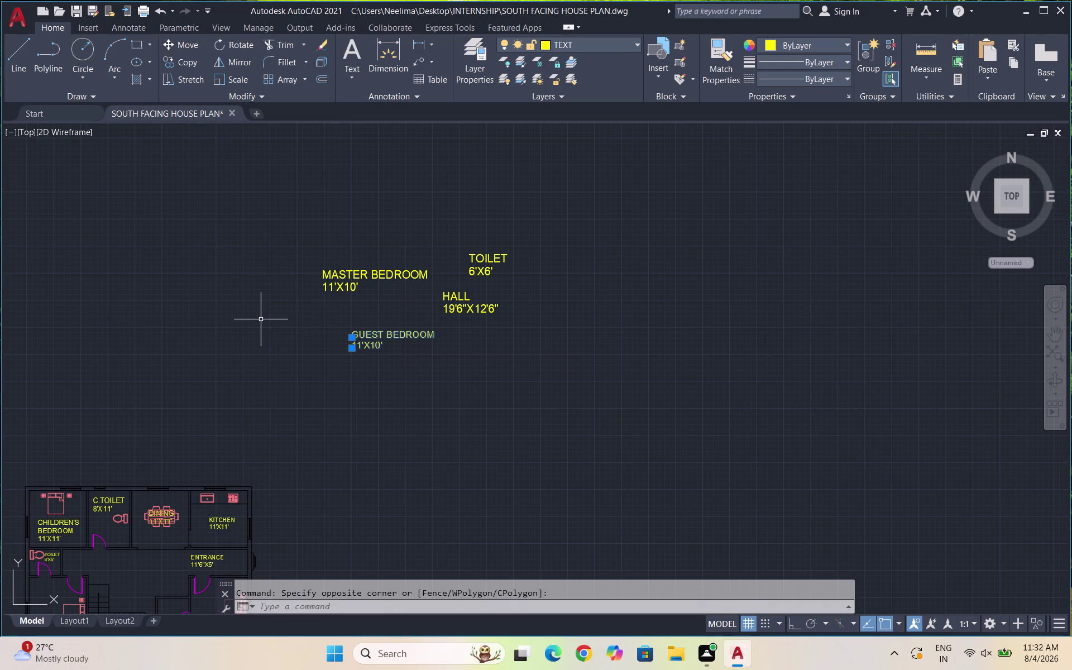
key(m)
key(Return)
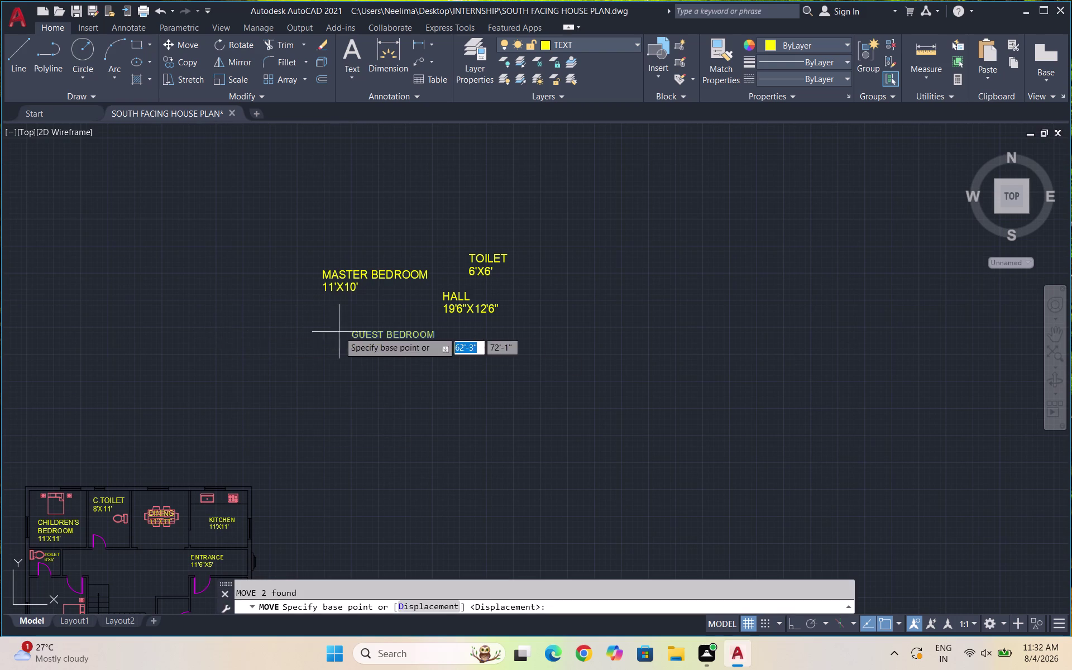
click(400, 338)
scroll(down, 3)
scroll(up, 3)
scroll(up, 3)
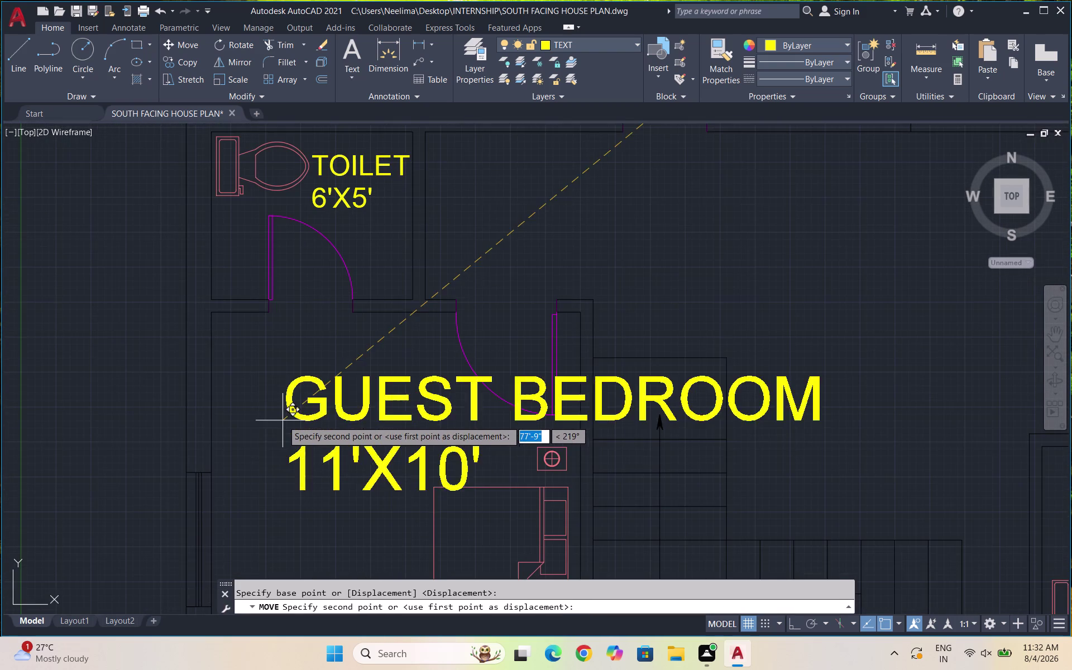
scroll(down, 3)
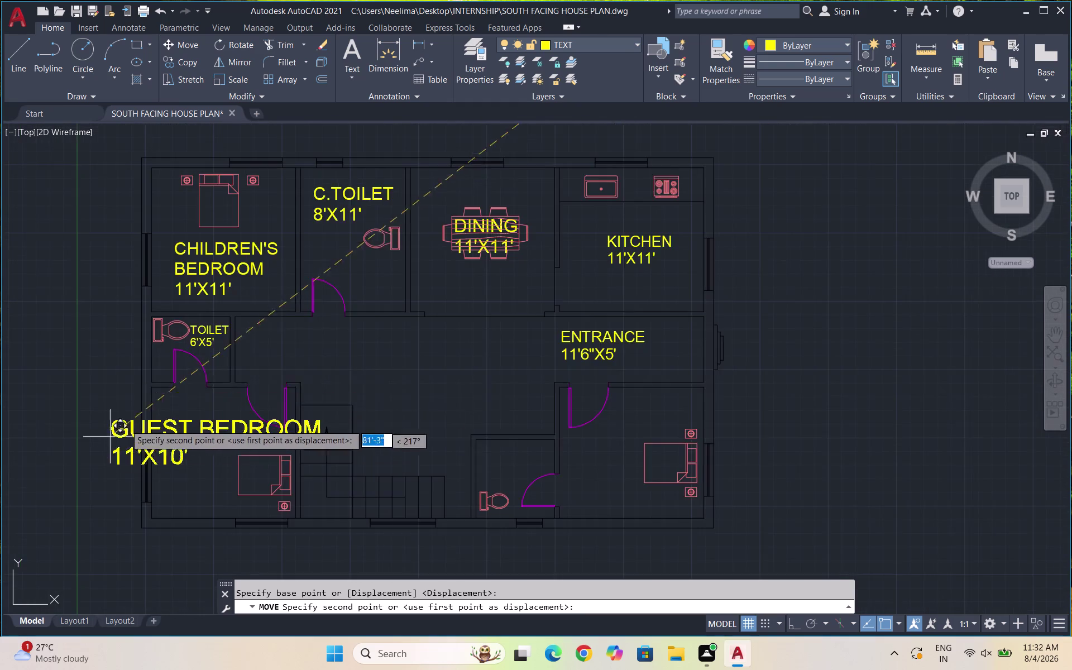
scroll(down, 3)
click(538, 362)
scroll(down, 3)
scroll(up, 3)
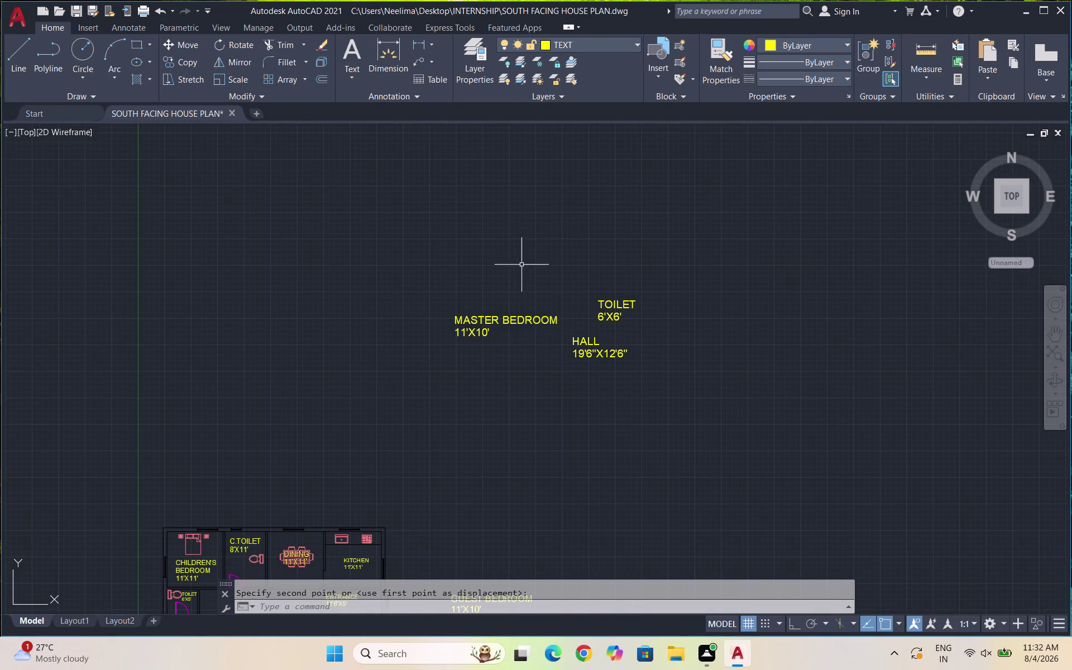
Select the MASTER BEDROOM label and start scaling it, then cancel the scale.
drag(539, 365, 503, 325)
click(440, 286)
text(SC)
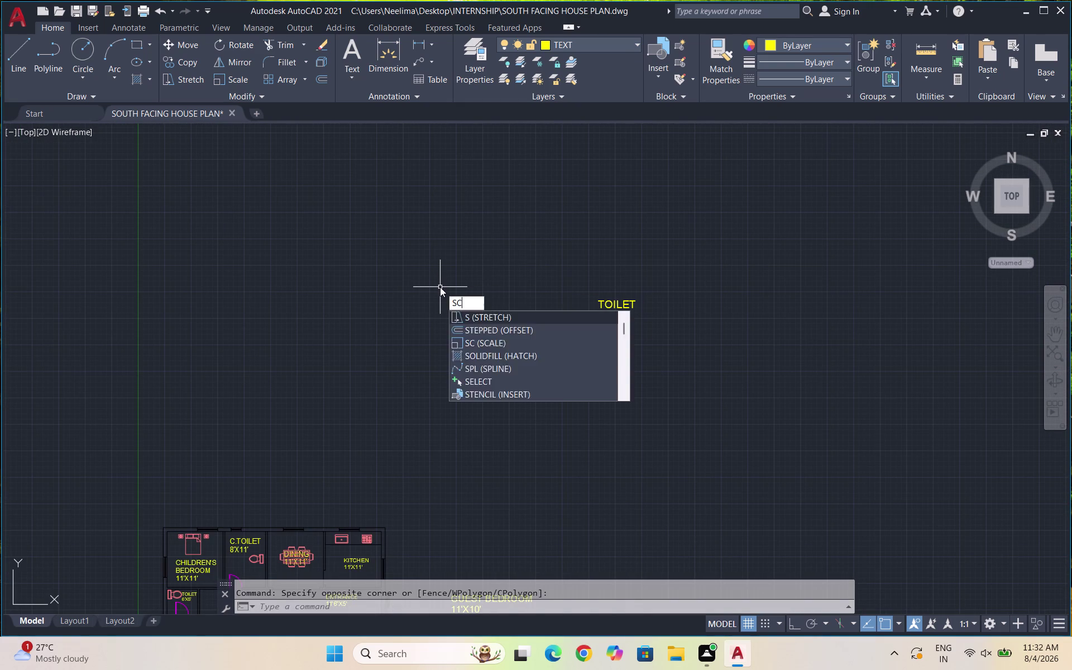
key(Return)
scroll(down, 3)
scroll(up, 3)
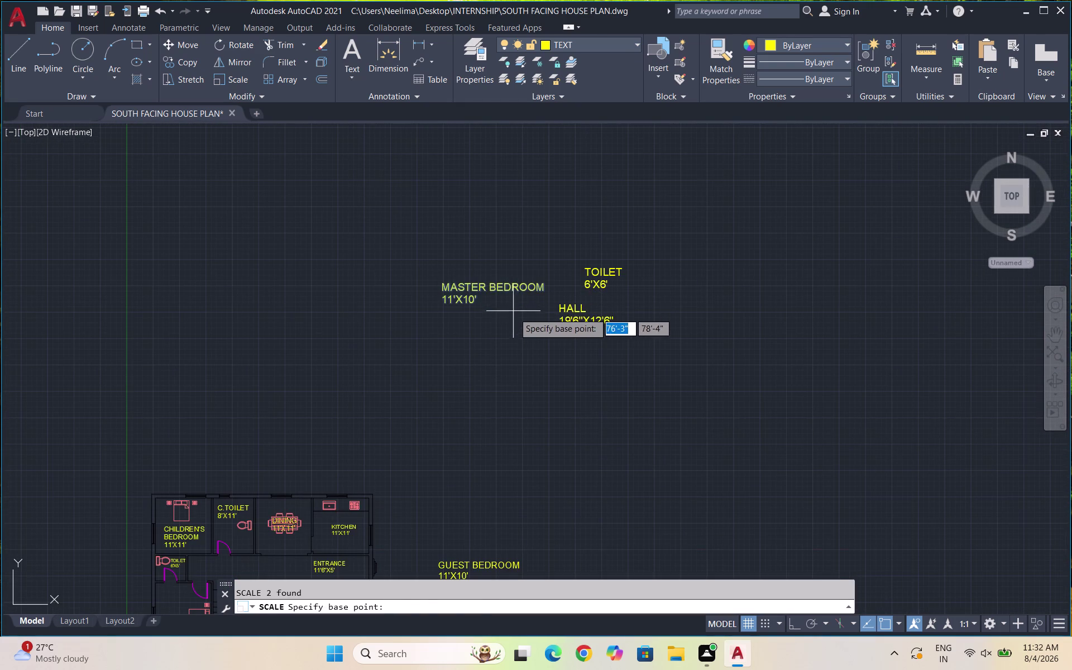
click(475, 291)
scroll(down, 3)
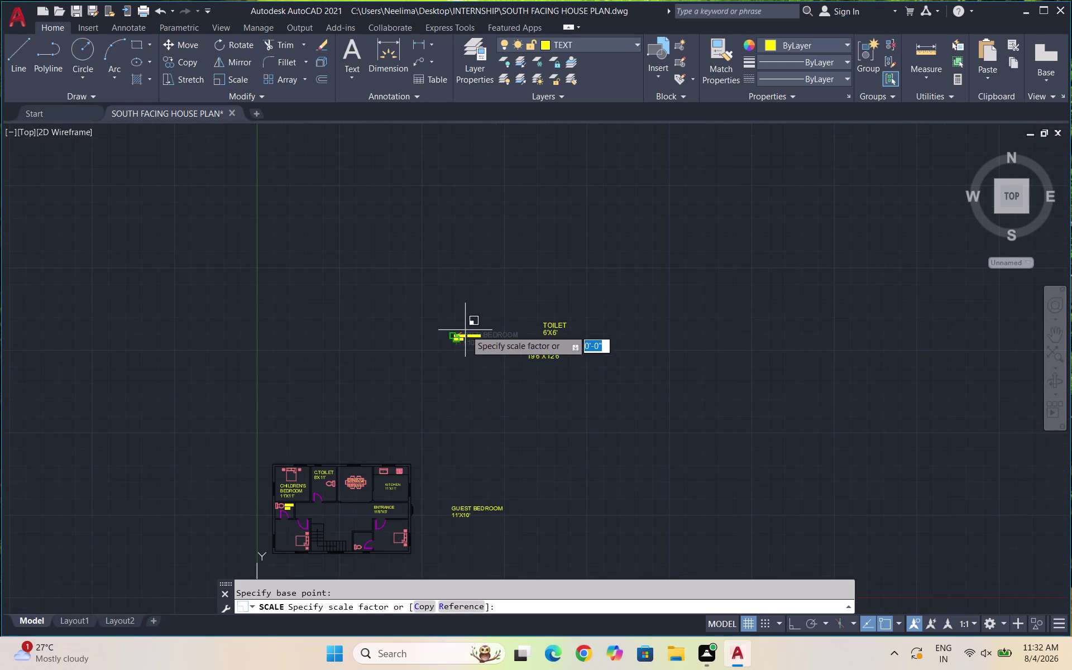
click(468, 309)
drag(552, 385, 500, 355)
key(Escape)
Move the MASTER BEDROOM label into the lower-right bedroom.
drag(492, 361, 491, 354)
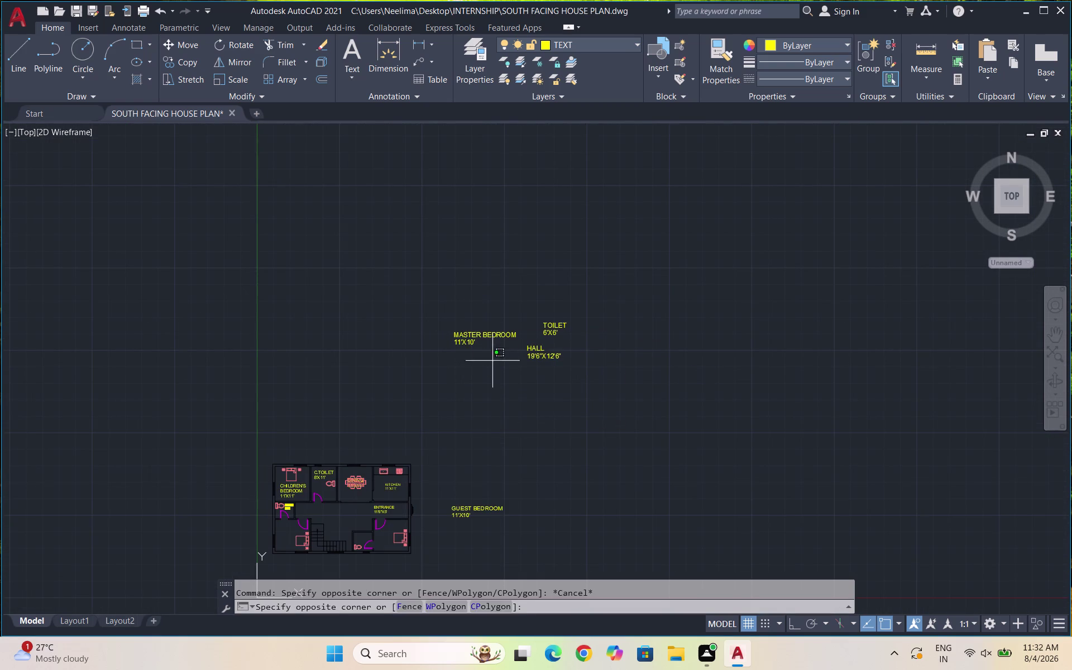
drag(491, 354, 481, 338)
click(453, 308)
key(m)
key(Return)
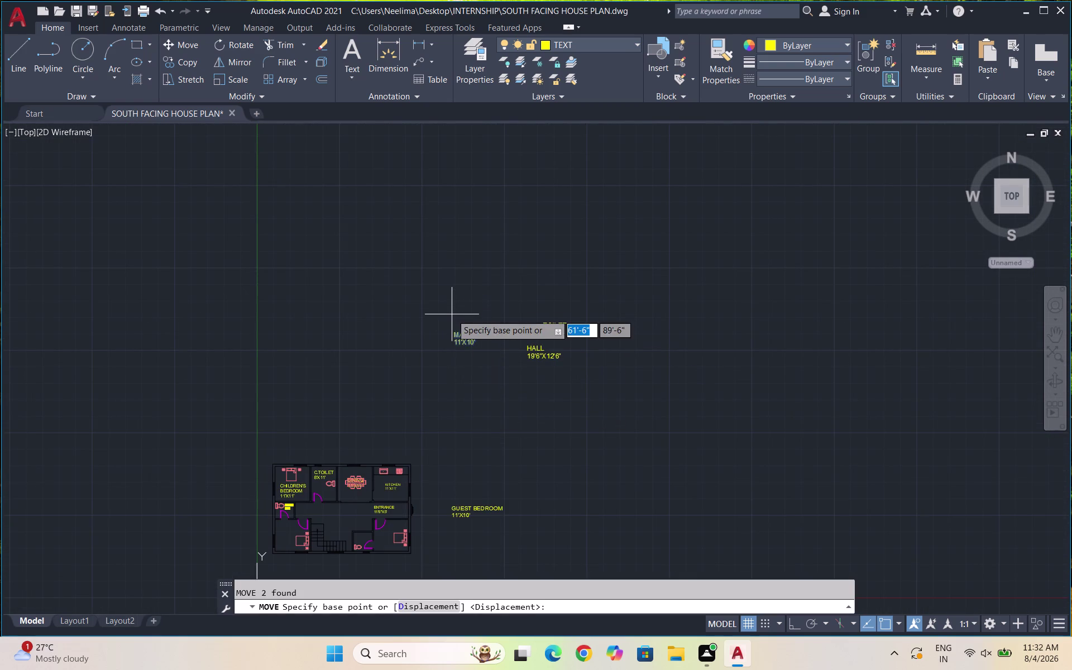
click(499, 330)
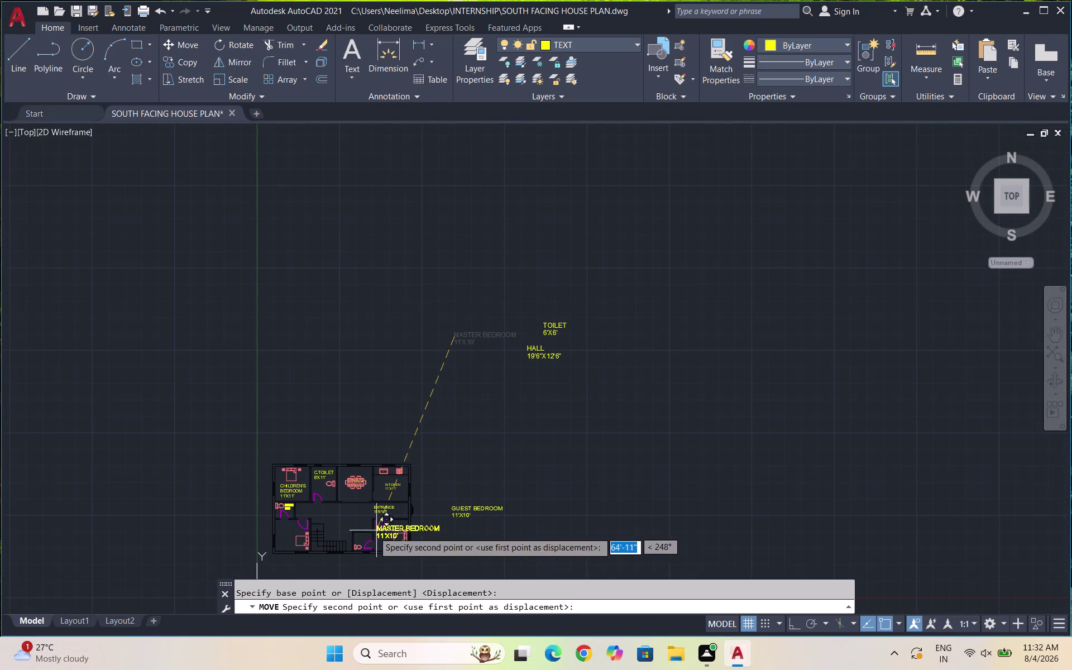
scroll(up, 3)
scroll(down, 3)
scroll(up, 3)
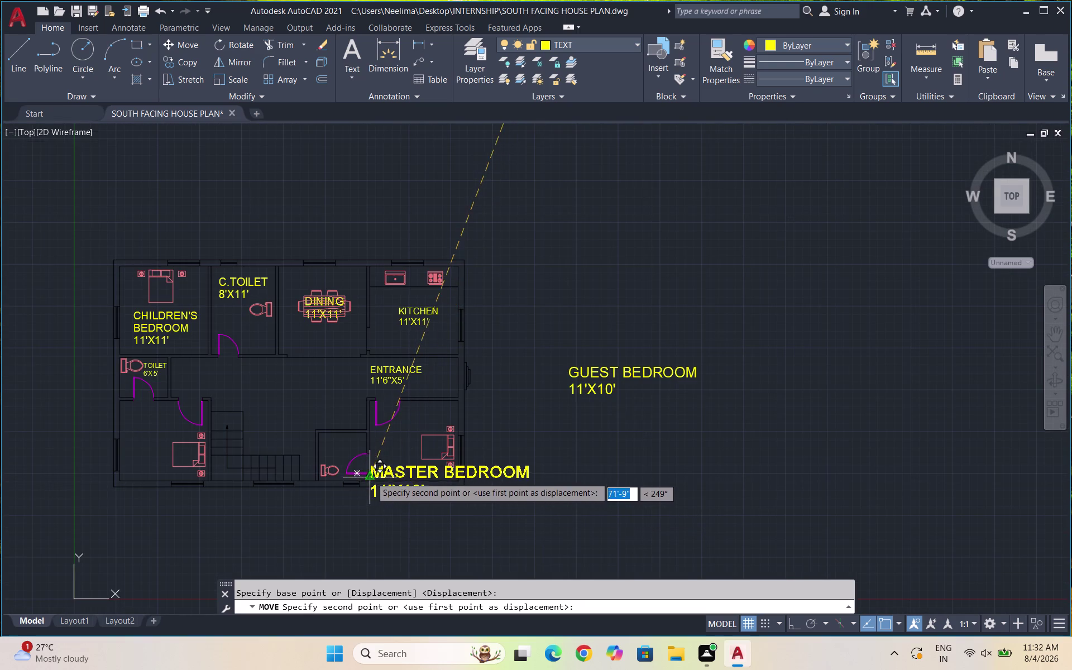
scroll(up, 3)
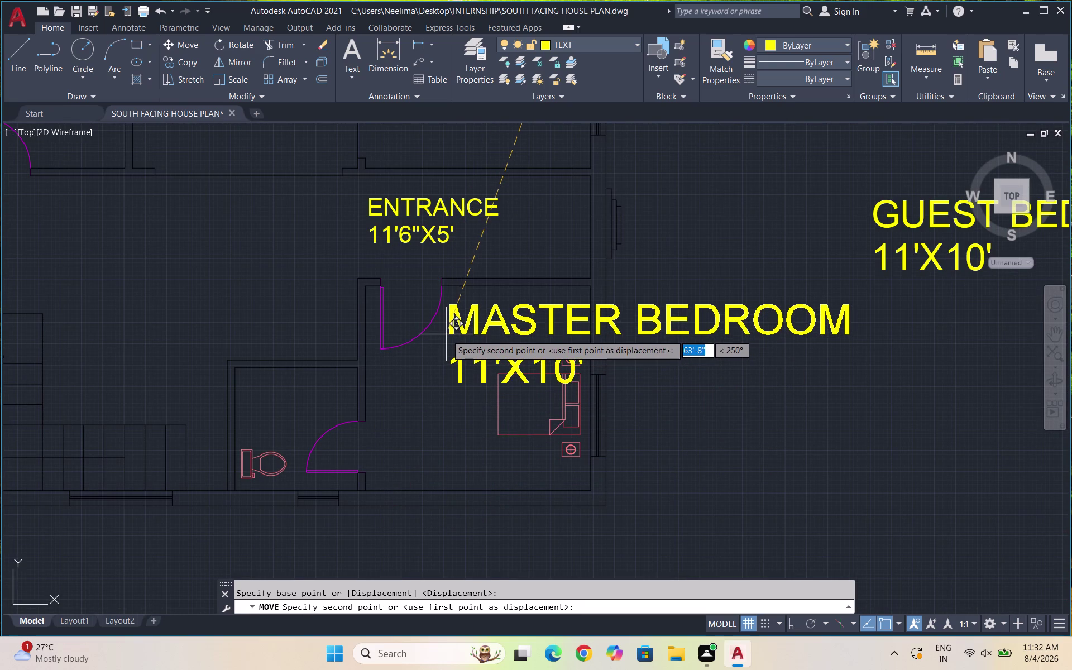
click(446, 333)
key(Escape)
Shrink the MASTER BEDROOM label with Scale from a picked base point.
drag(468, 399, 472, 387)
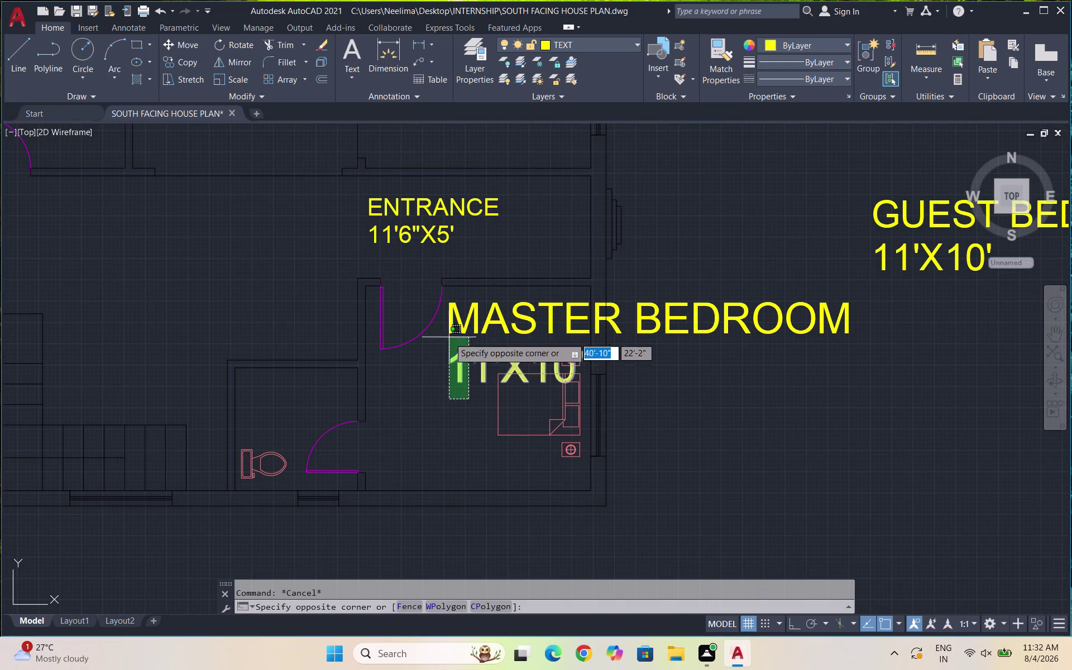
click(456, 310)
text(SC)
key(Return)
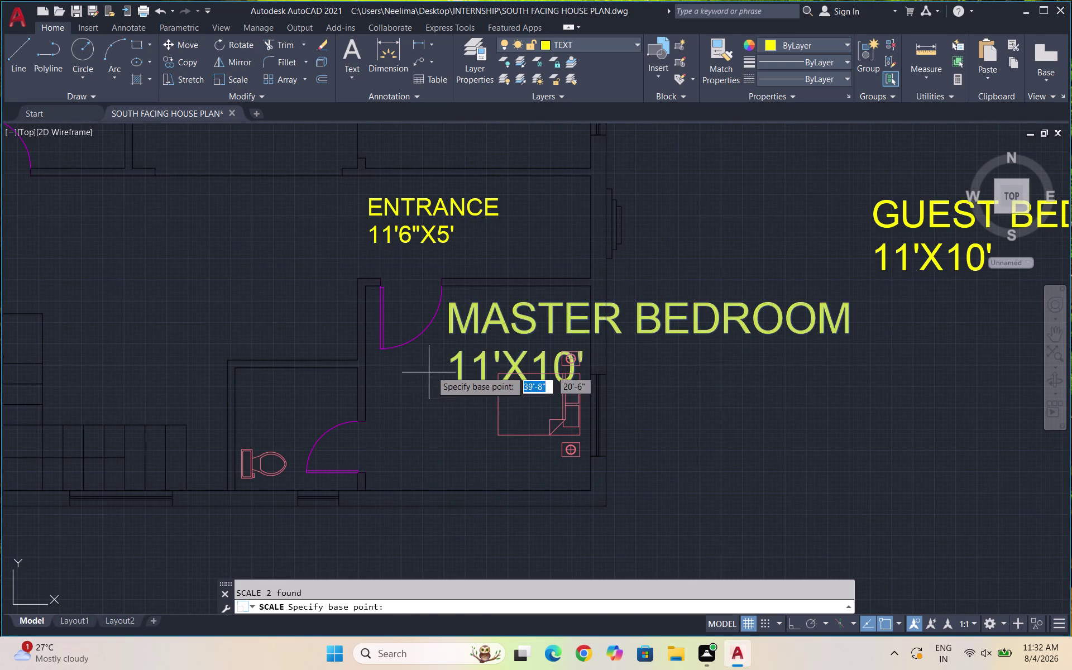
drag(507, 325, 501, 322)
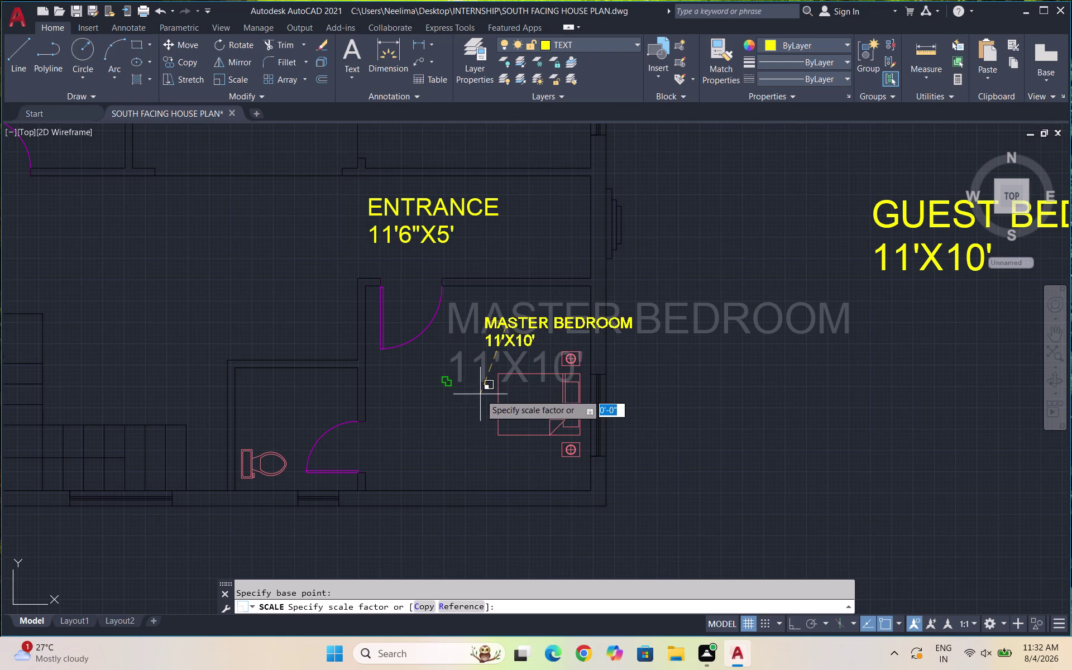
click(471, 386)
Move the resized MASTER BEDROOM label to its final spot in the lower-right bedroom.
drag(542, 355, 536, 344)
click(480, 313)
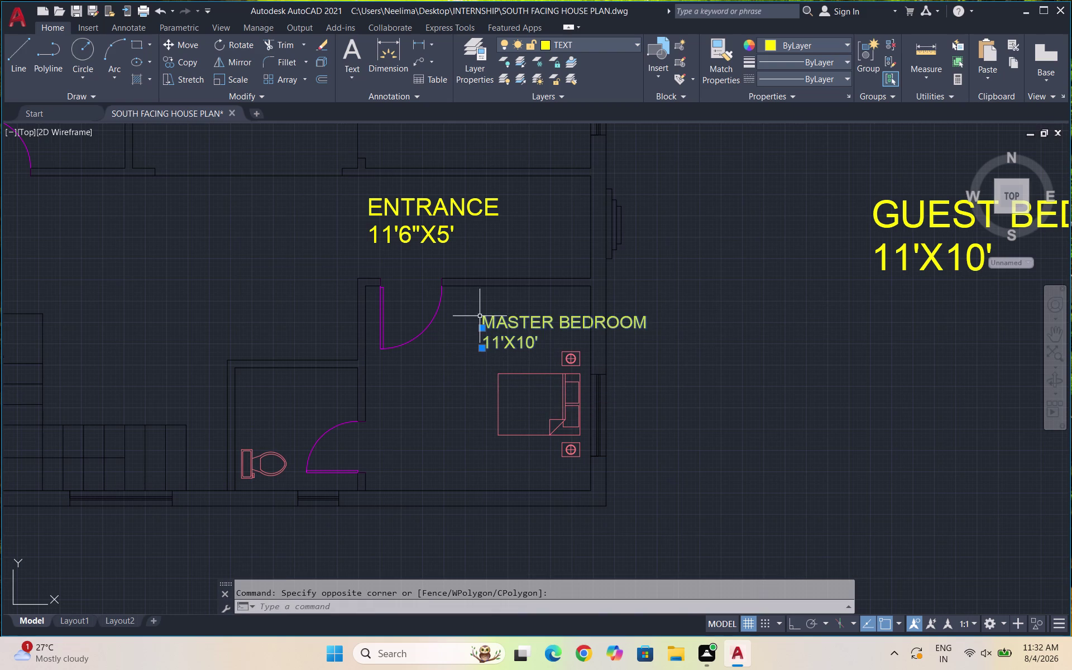
key(m)
key(Return)
click(495, 320)
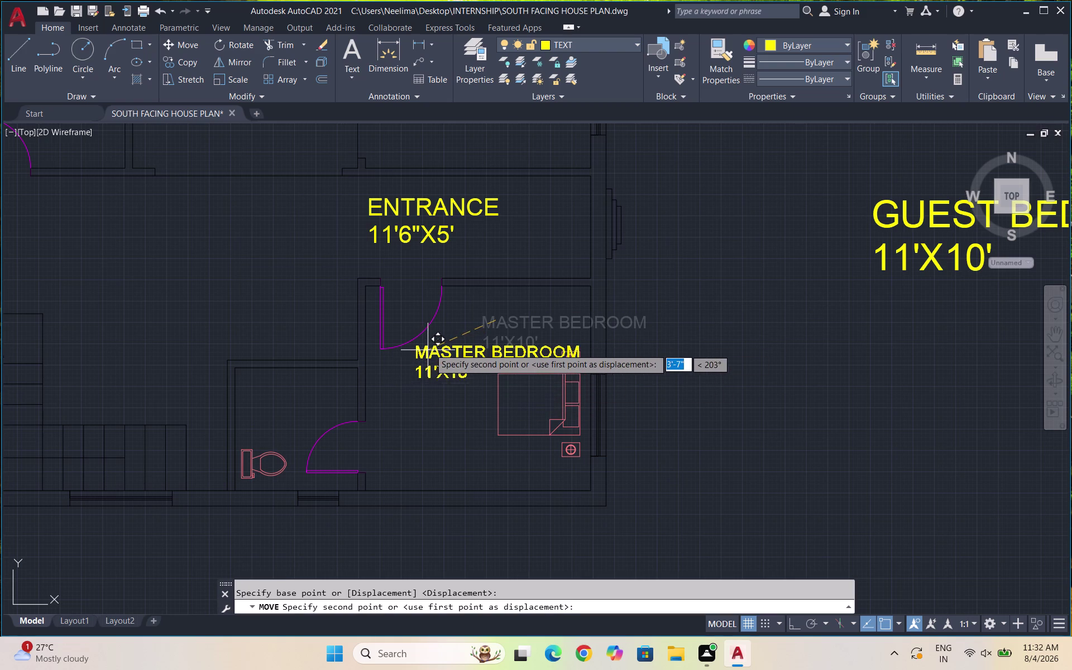
click(399, 447)
scroll(down, 3)
scroll(up, 3)
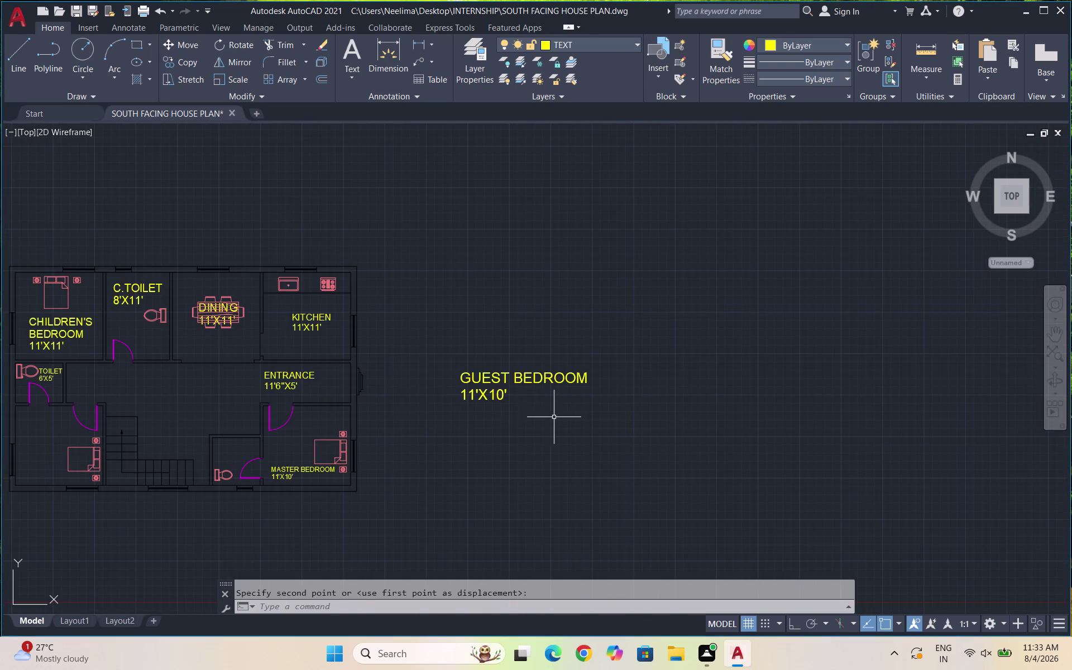
Select the GUEST BEDROOM label and shrink it around a picked base point.
drag(553, 417, 525, 392)
click(449, 357)
text(SC)
key(Return)
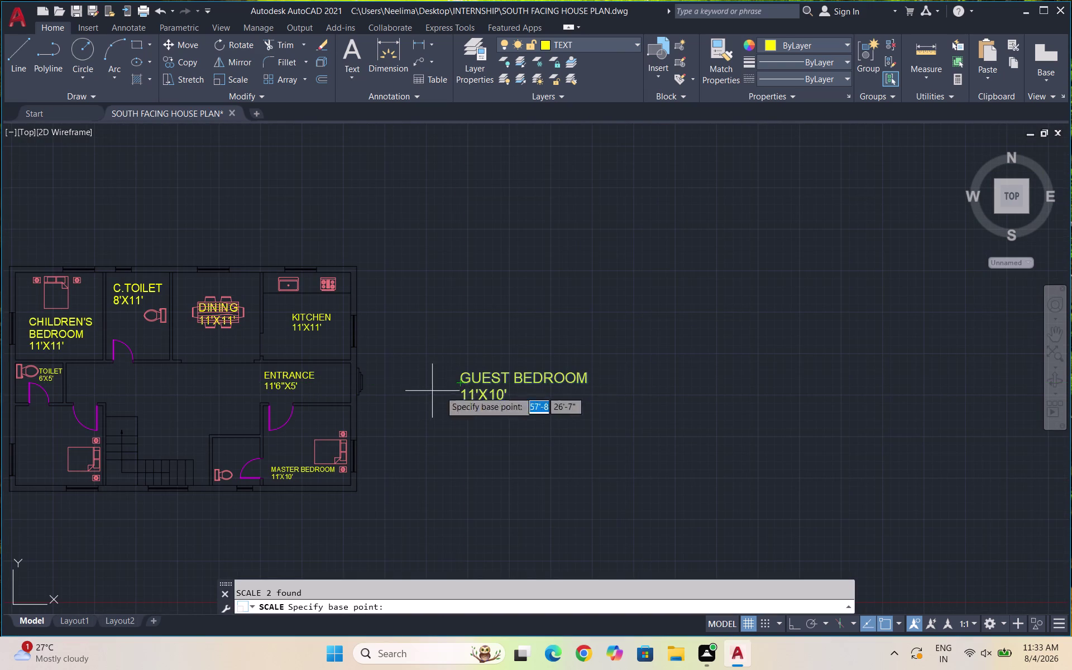
click(547, 384)
click(504, 371)
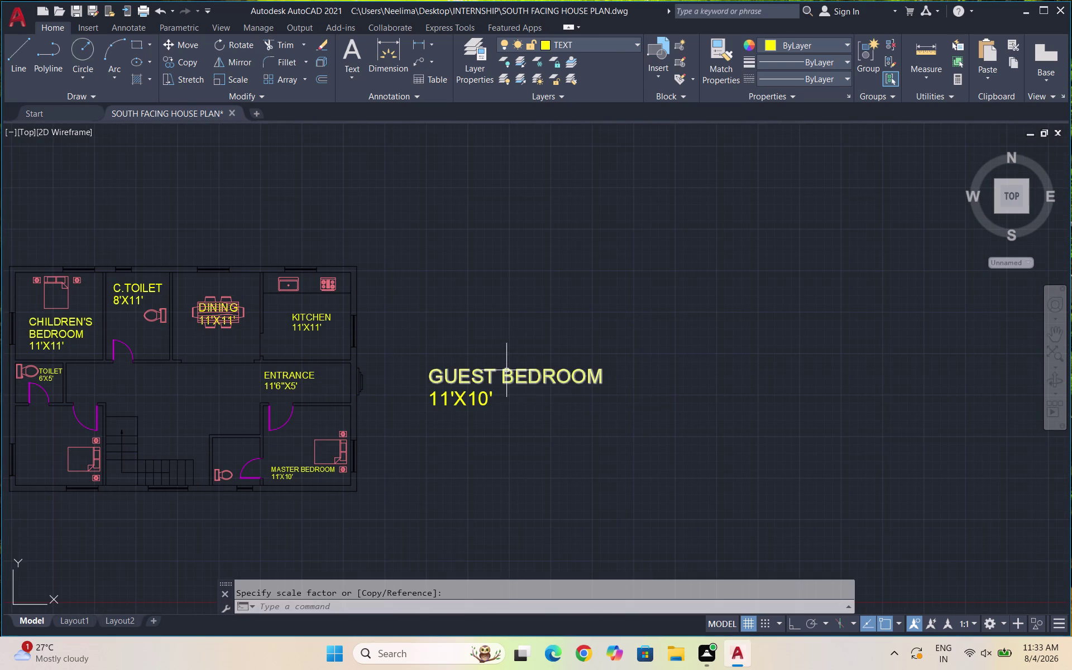
Reselect the GUEST BEDROOM label and begin another scale from a new base point.
drag(533, 391, 494, 375)
click(447, 369)
drag(477, 408, 461, 381)
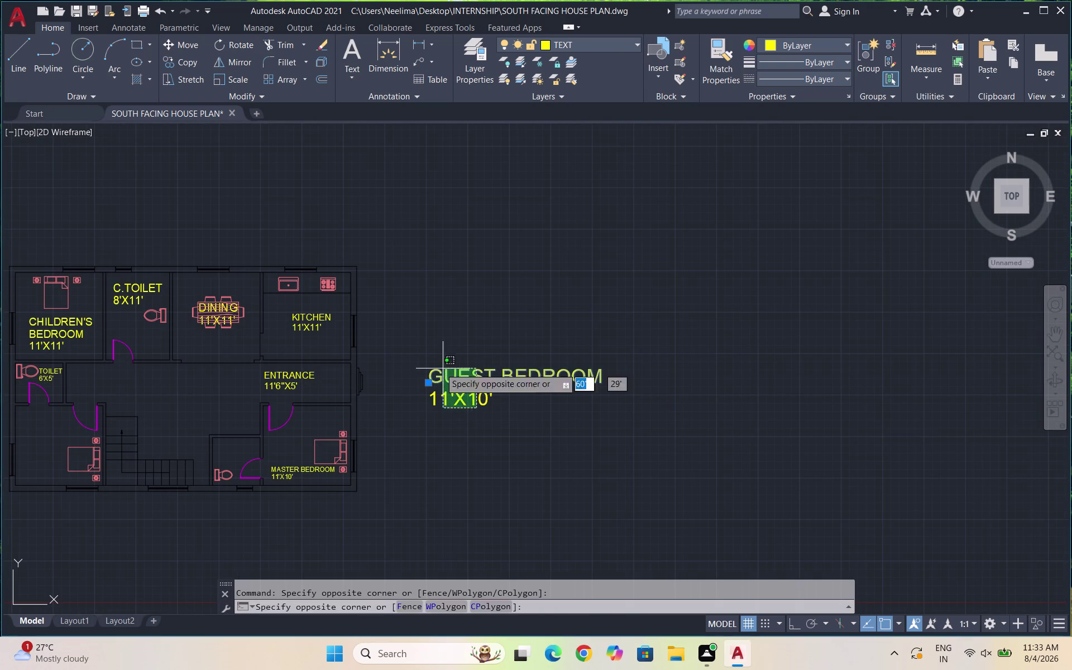
click(439, 368)
text(SC)
key(Return)
click(536, 378)
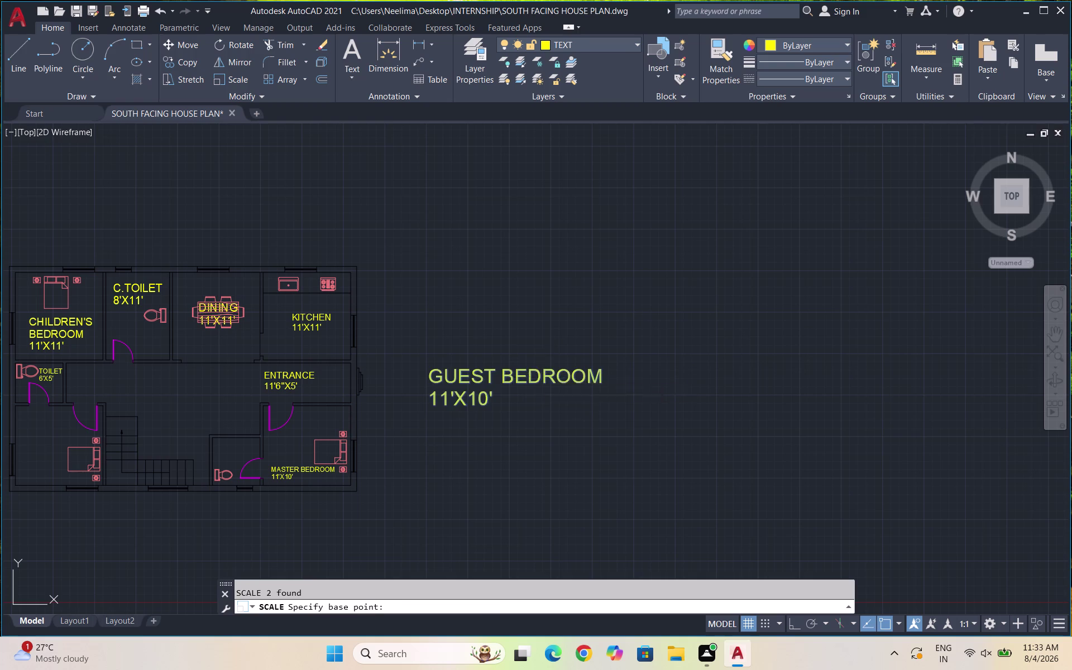
Move the GUEST BEDROOM label into the lower-left bedroom.
click(492, 379)
drag(531, 398, 503, 374)
click(471, 360)
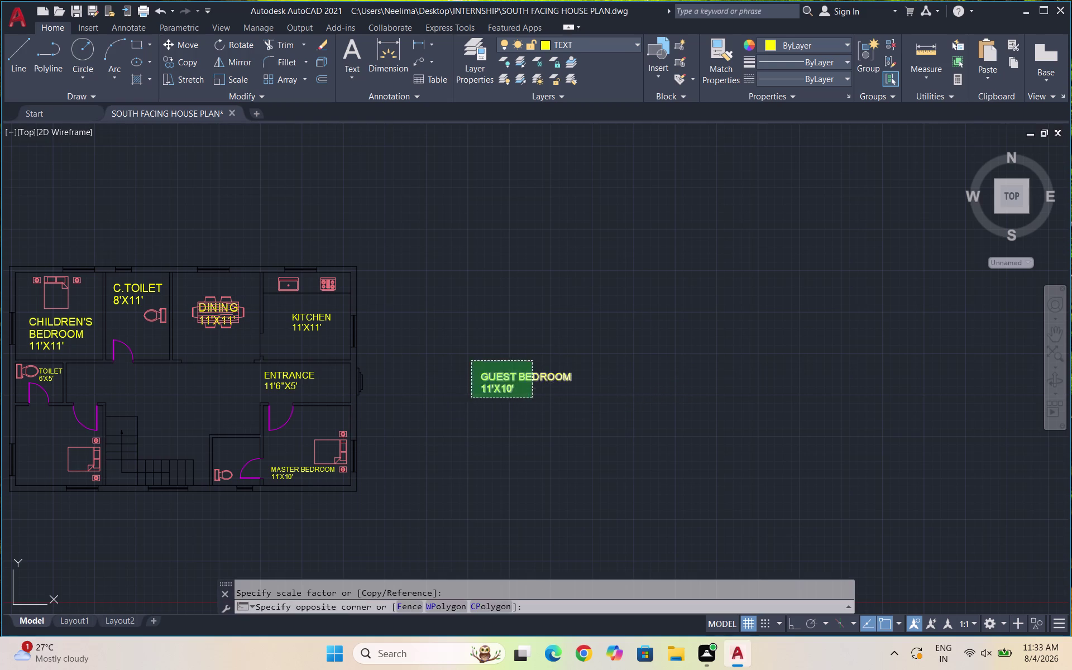
key(m)
key(Return)
drag(512, 385, 521, 379)
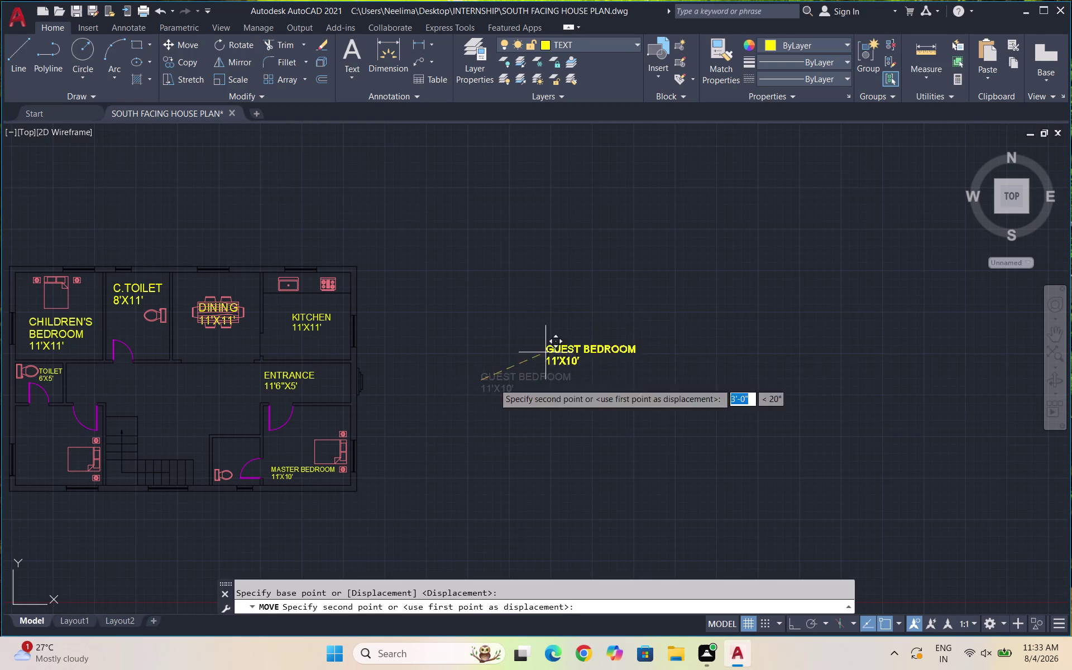
scroll(down, 3)
scroll(up, 3)
scroll(up, 3)
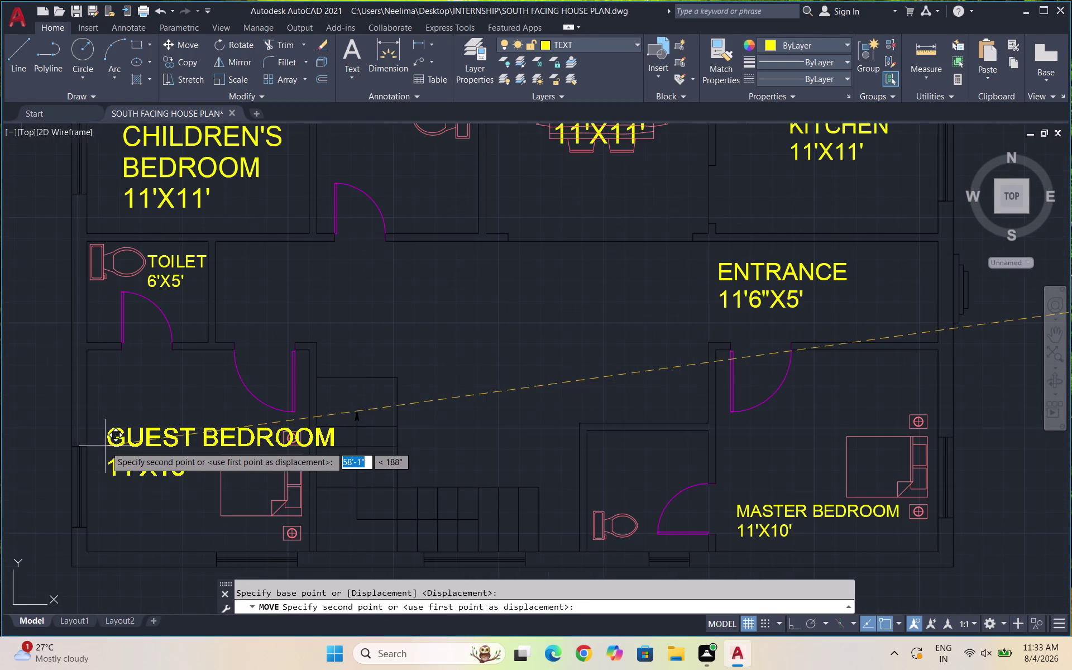
click(106, 415)
Scale the placed GUEST BEDROOM label down to fit the lower-left bedroom.
drag(152, 455, 144, 421)
click(116, 397)
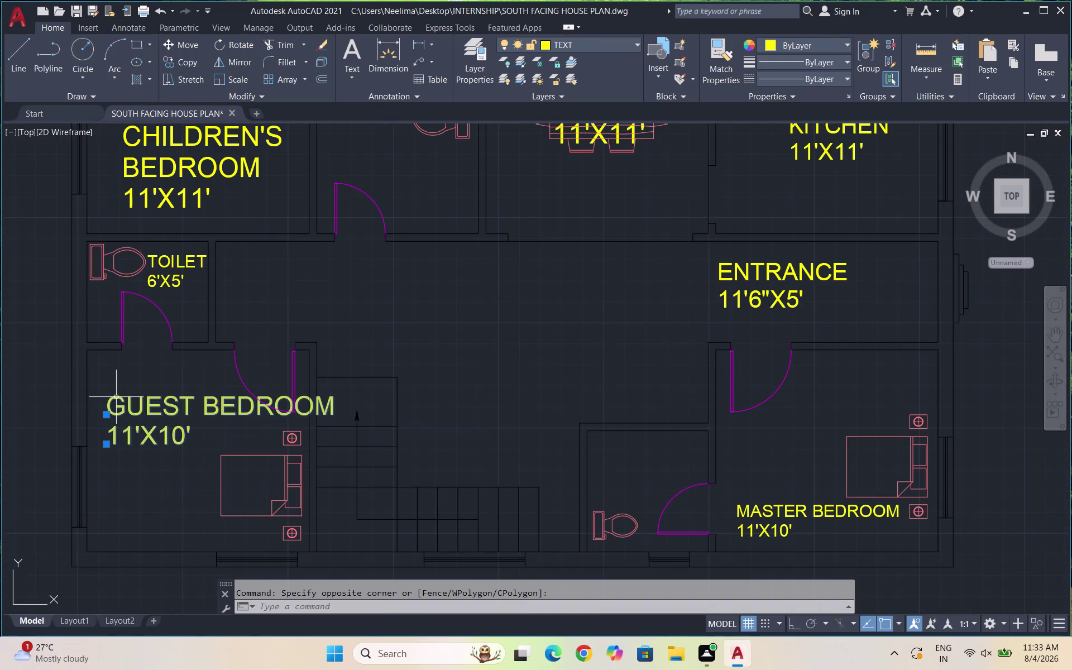
text(SC)
key(Return)
drag(137, 419, 132, 410)
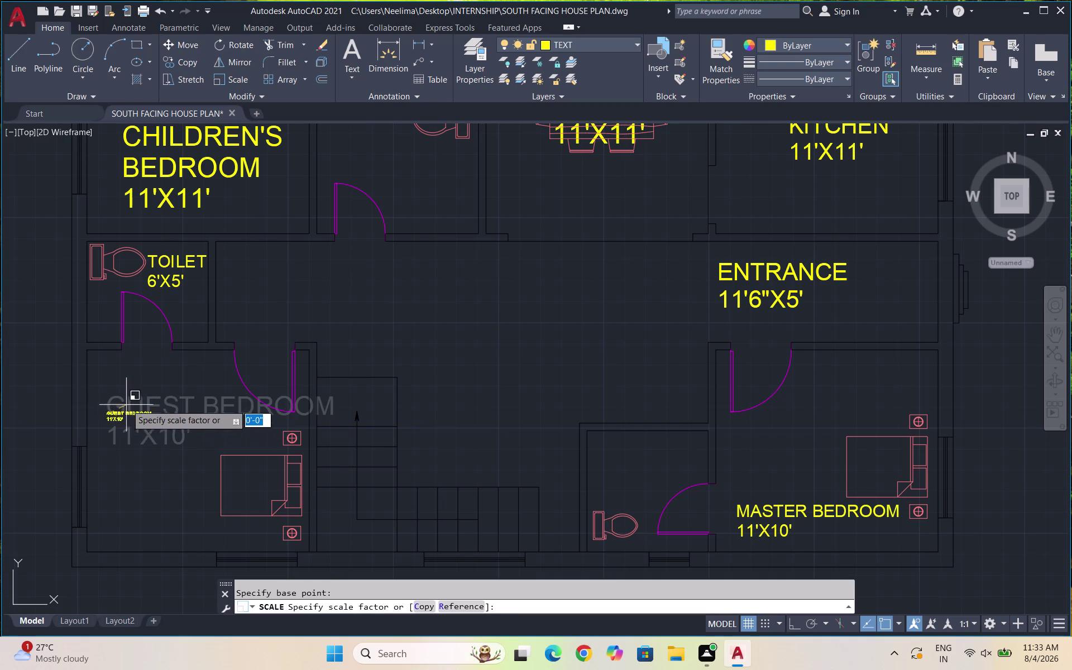
click(163, 379)
scroll(down, 3)
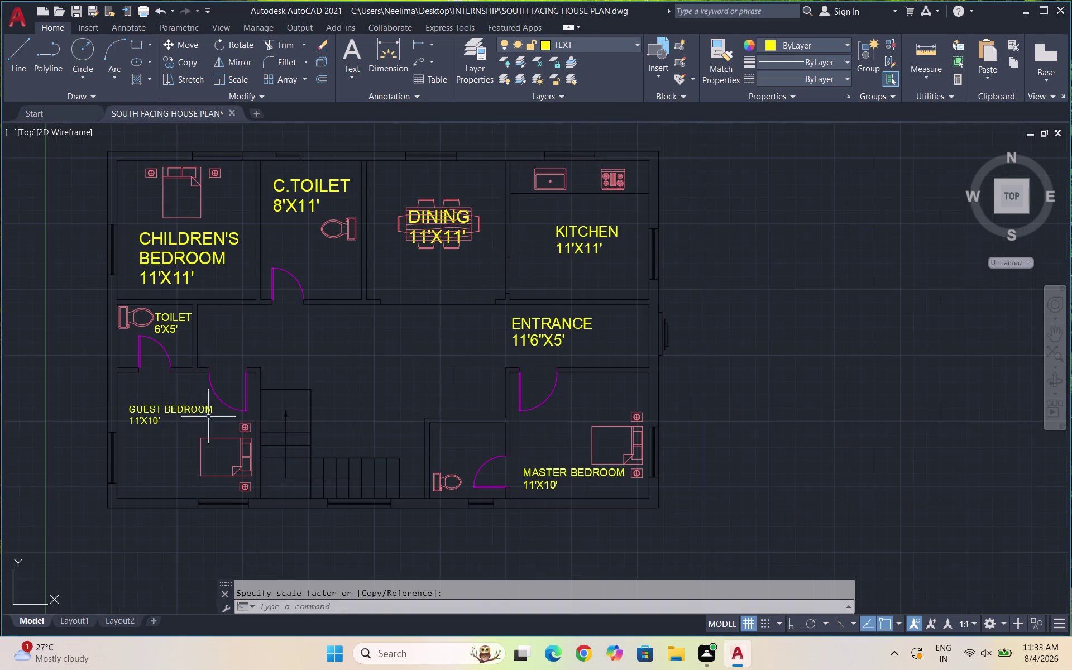
scroll(down, 3)
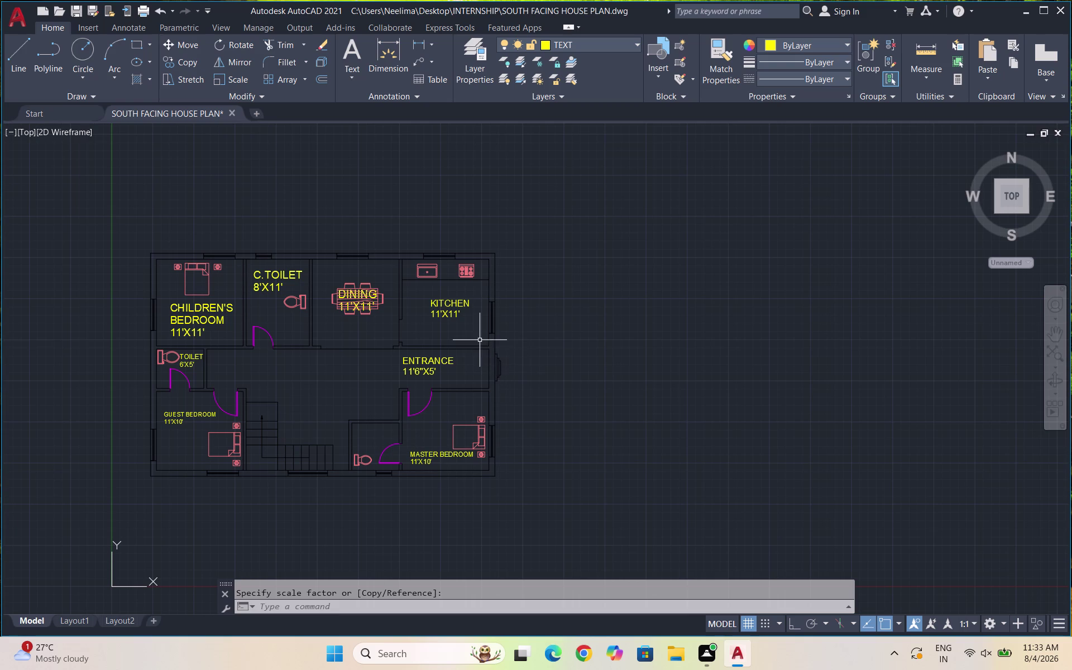
Start a DTEXT label right of the plan with ortho on, setting its height and rotation.
text(DT)
key(Return)
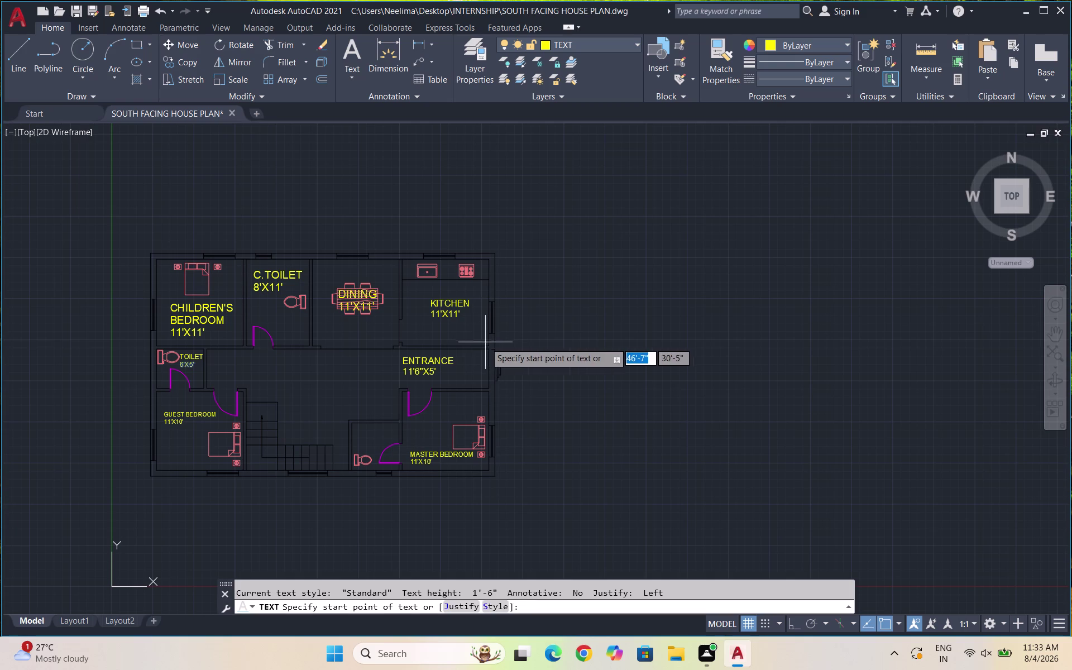
key(F8)
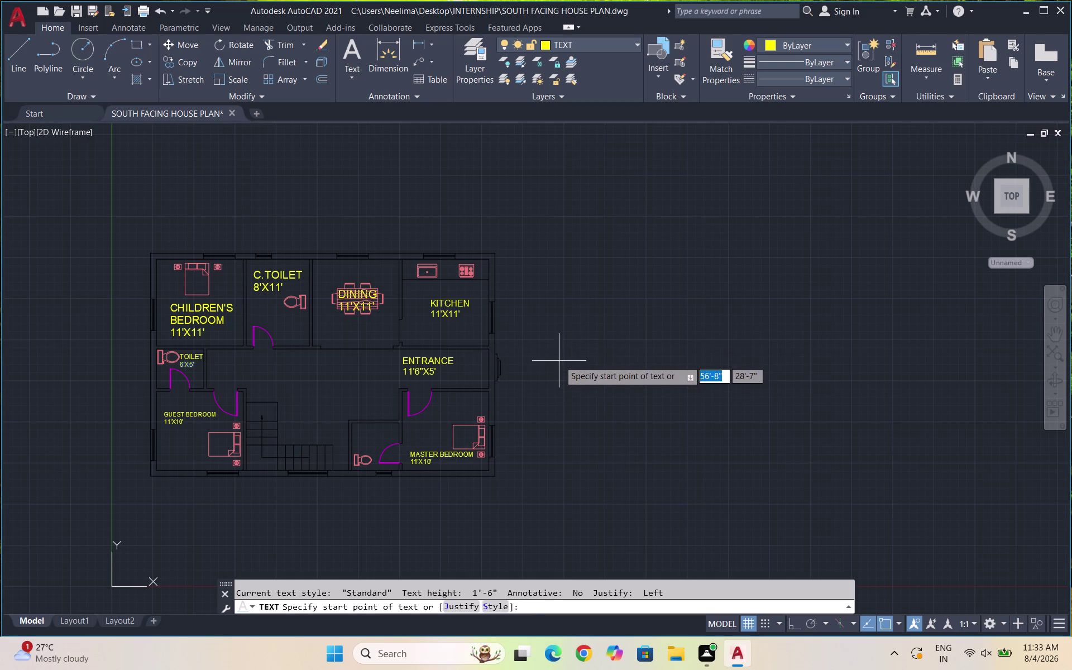
click(587, 326)
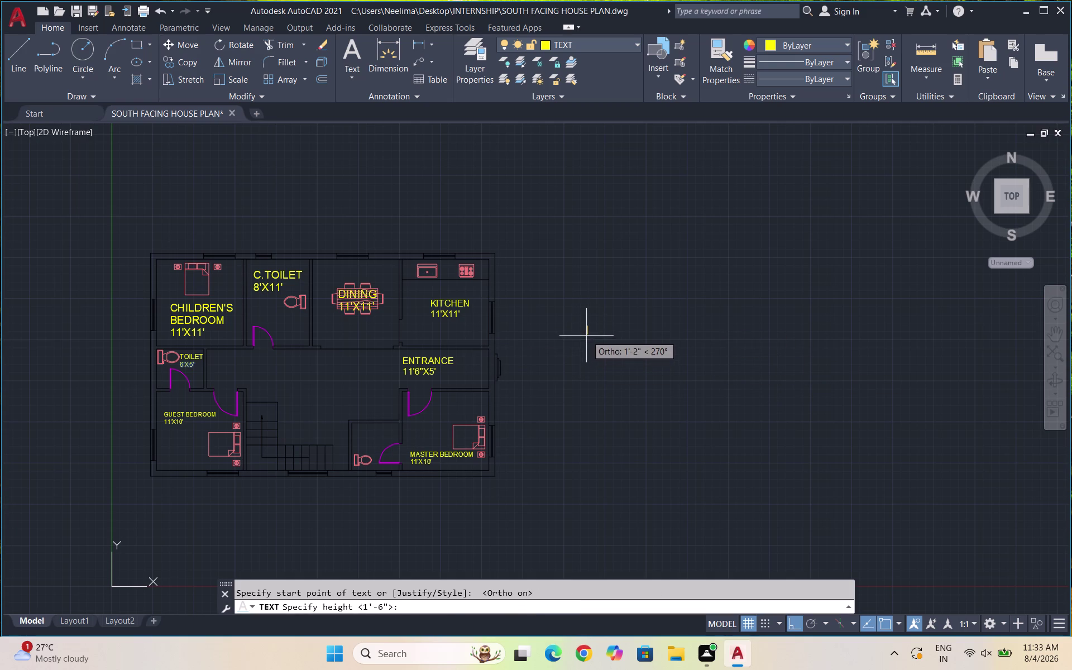
double_click(586, 335)
click(585, 334)
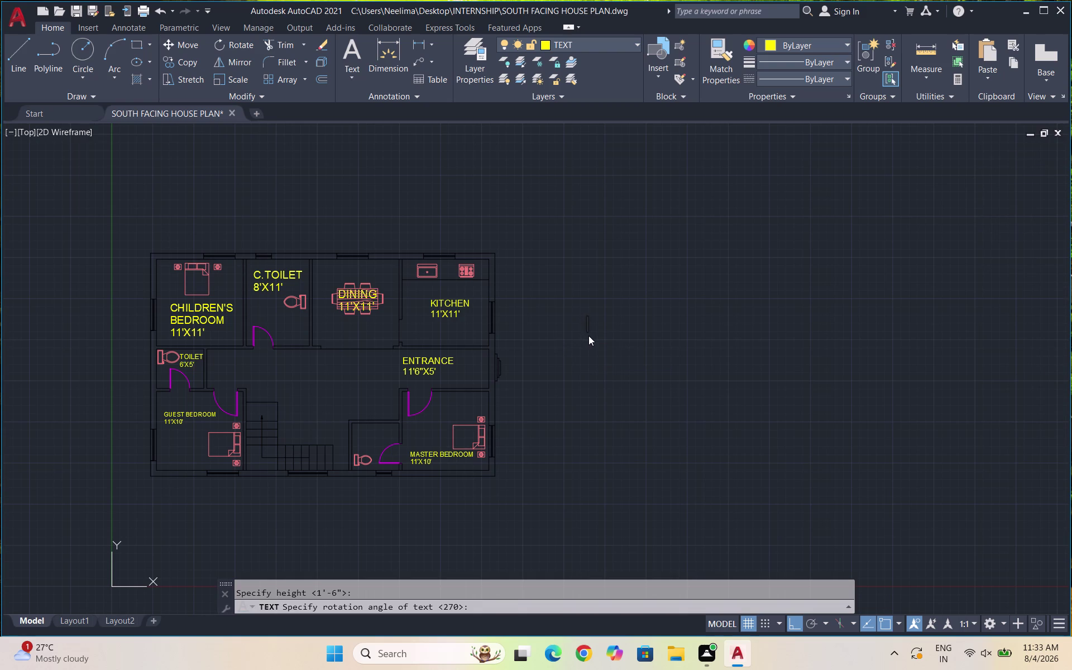
Enter the two text lines HALL and 19'6"X12'6".
text(HALL)
key(Return)
text(19)
text('6")
text(X12'6)
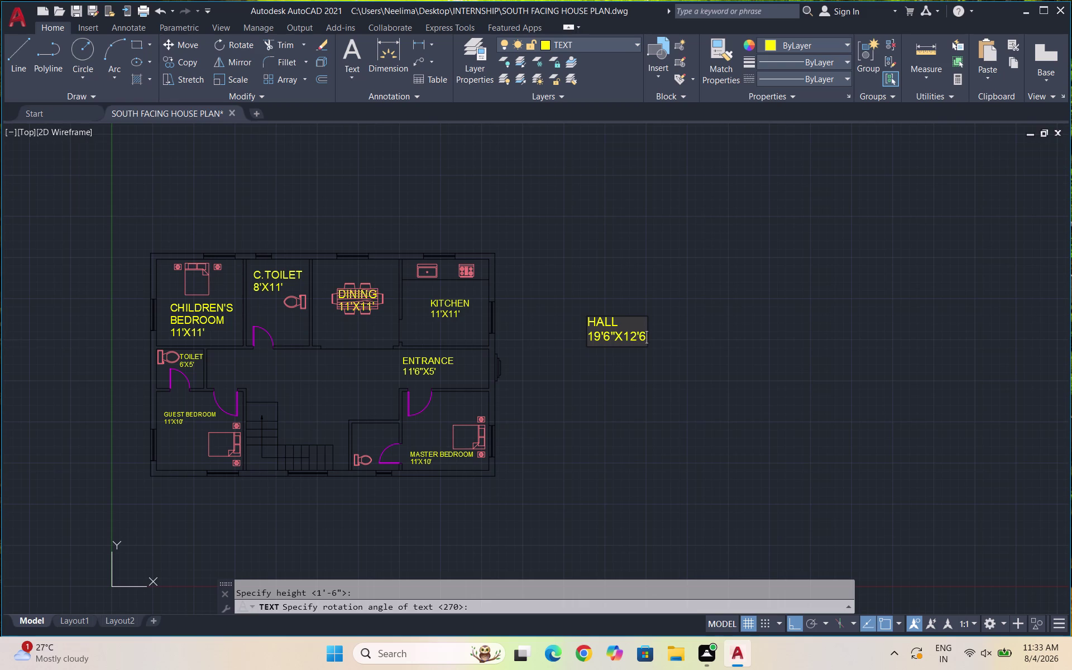
text(")
click(672, 401)
key(Escape)
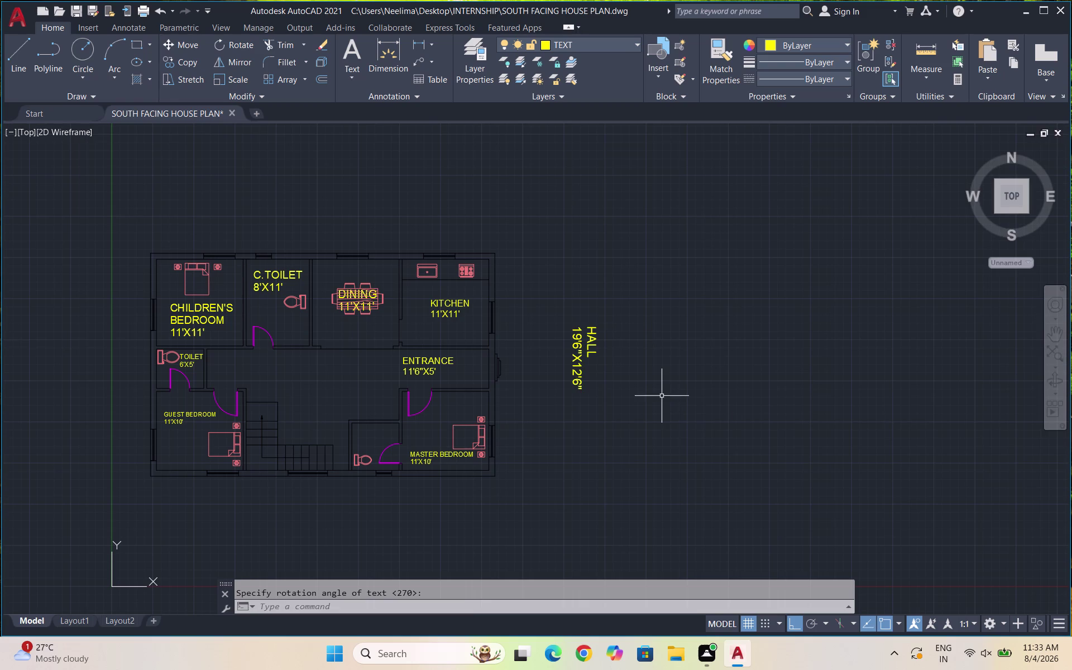
Rotate the vertical HALL text 90° so it reads horizontally.
drag(632, 401, 611, 386)
click(567, 324)
text(RO)
key(Return)
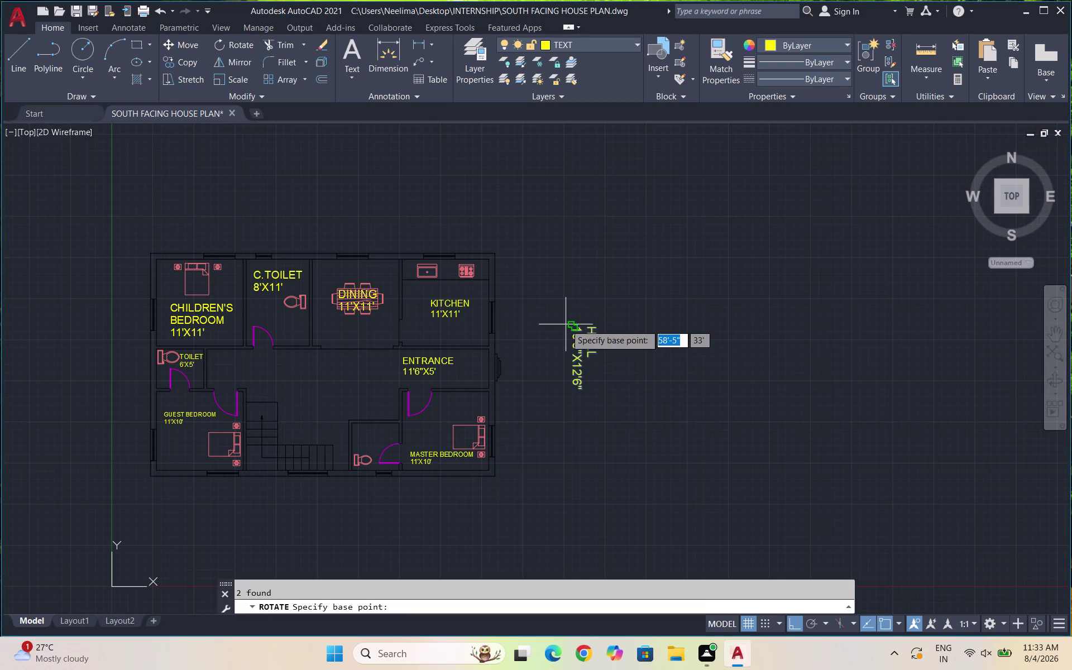
click(567, 326)
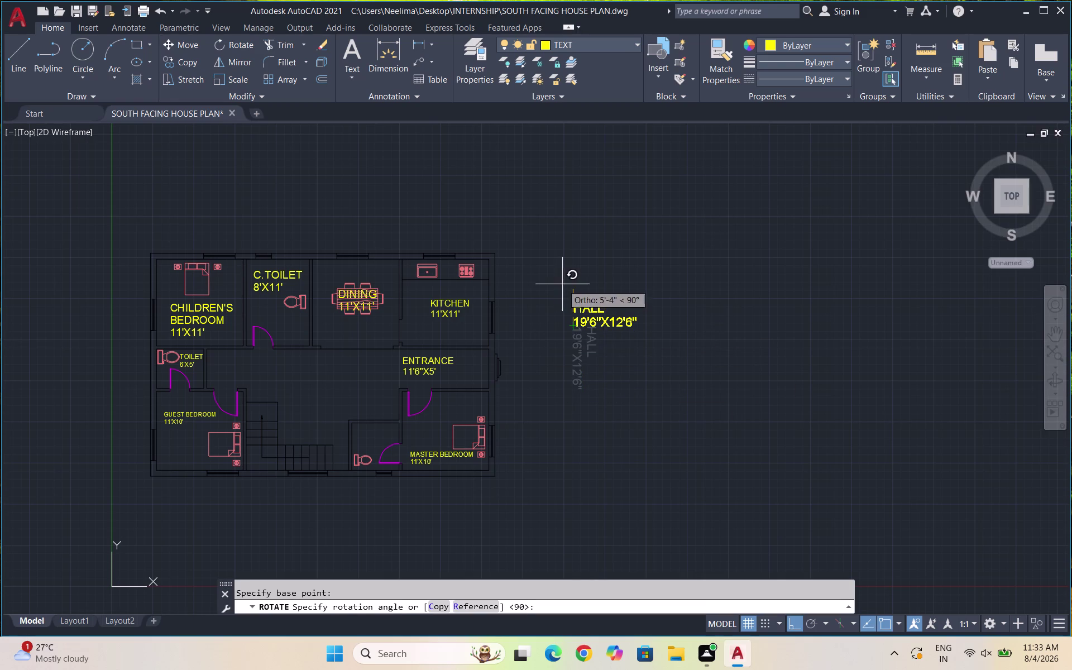
click(562, 284)
Move the HALL label into the central hall of the plan.
drag(650, 352, 598, 321)
click(564, 291)
key(m)
key(Return)
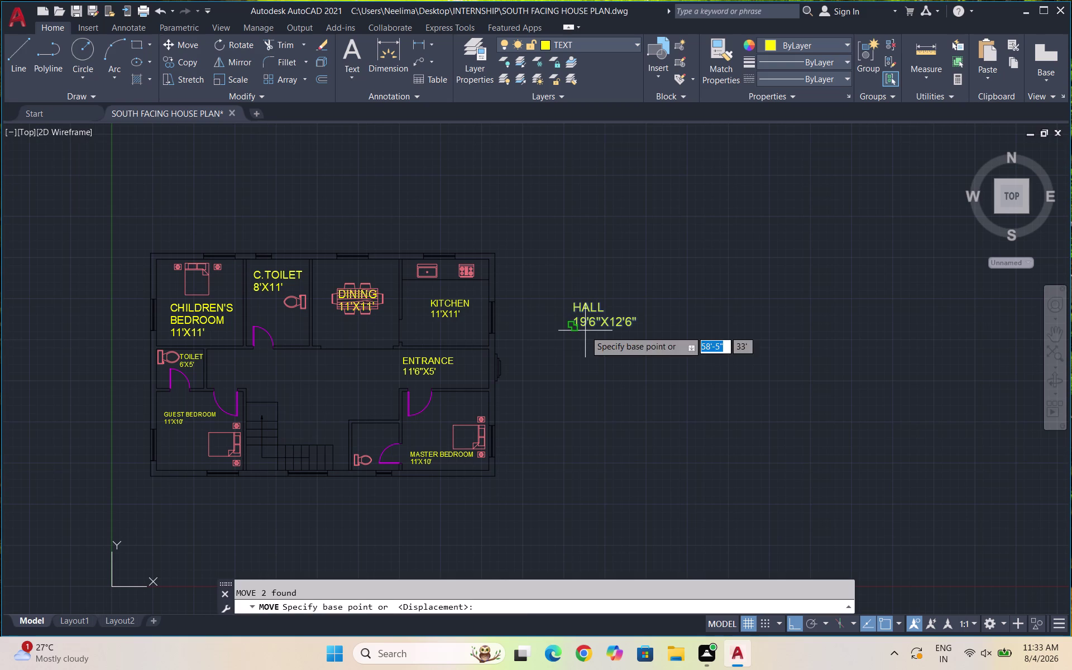
click(596, 311)
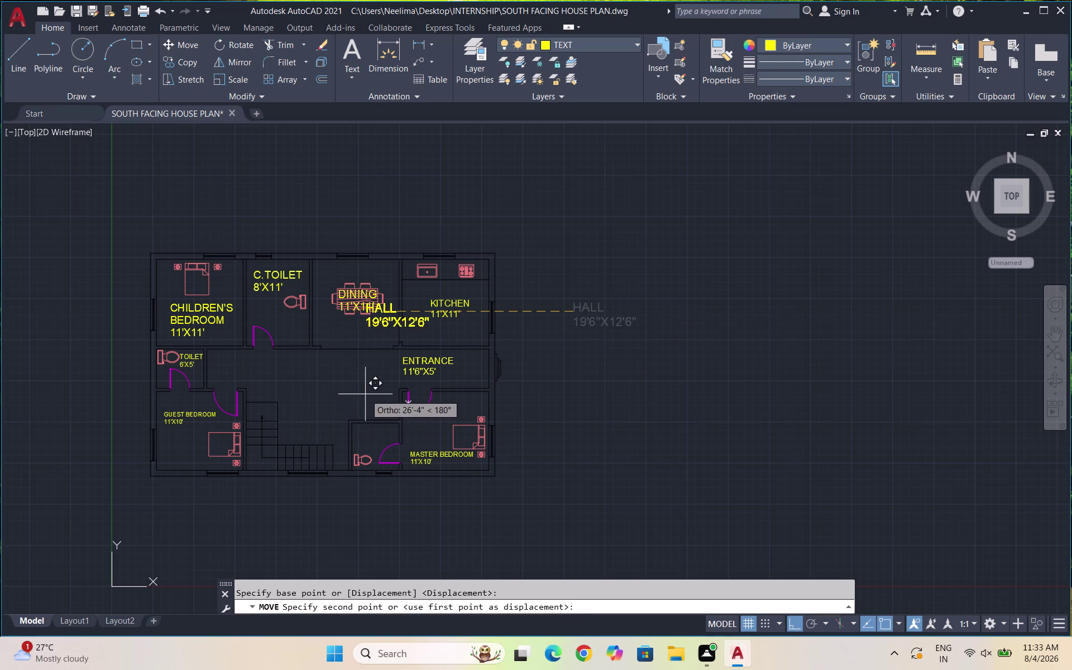
click(207, 210)
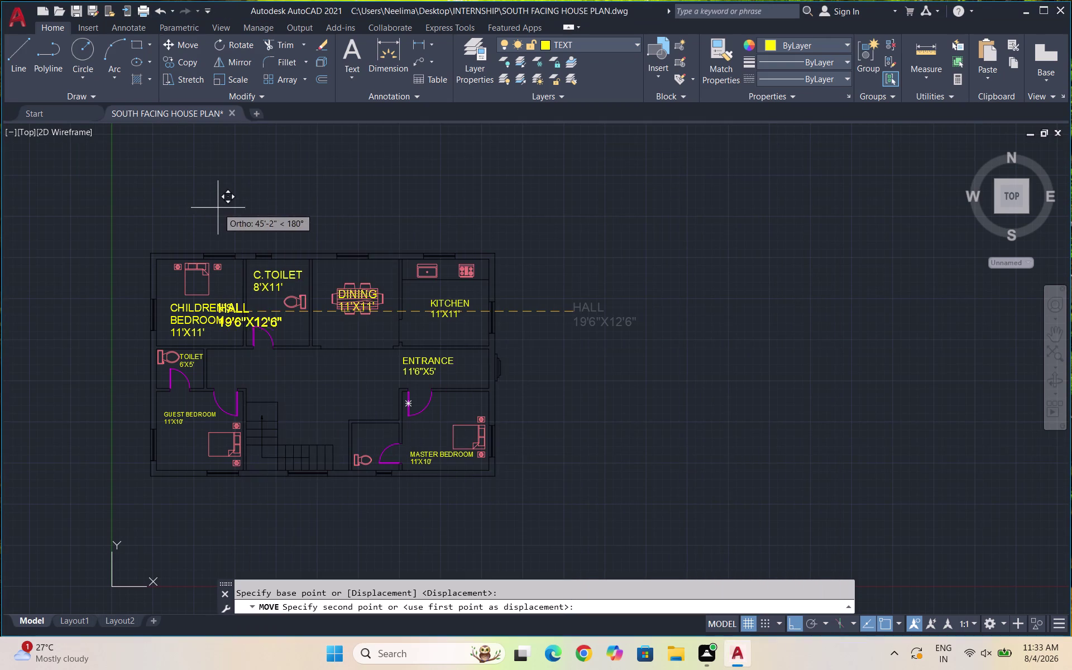
key(F8)
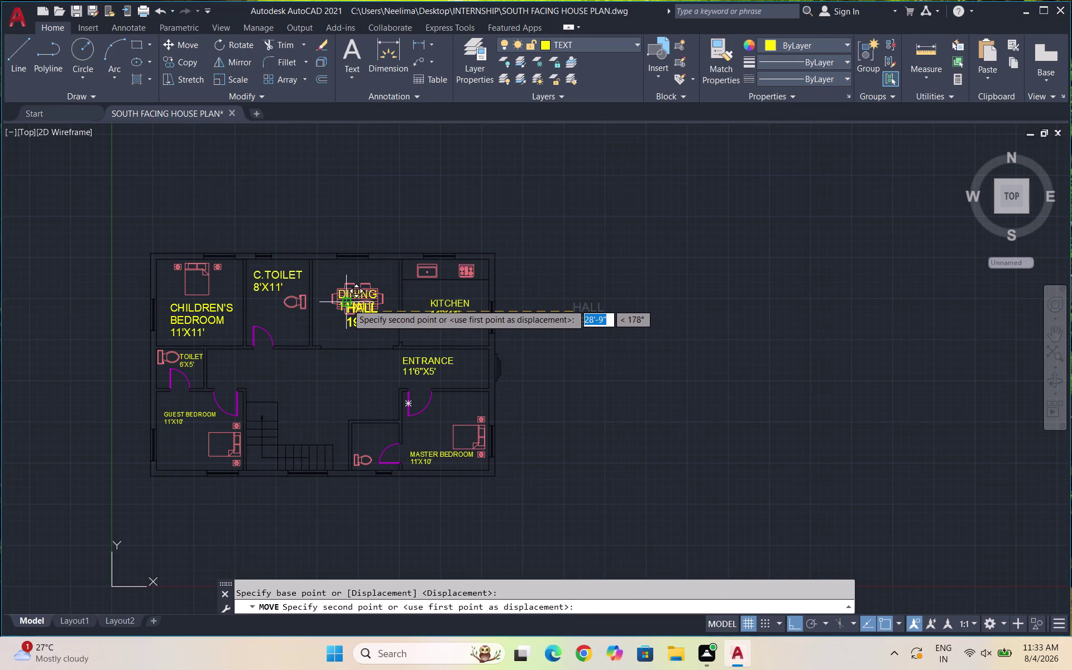
click(299, 380)
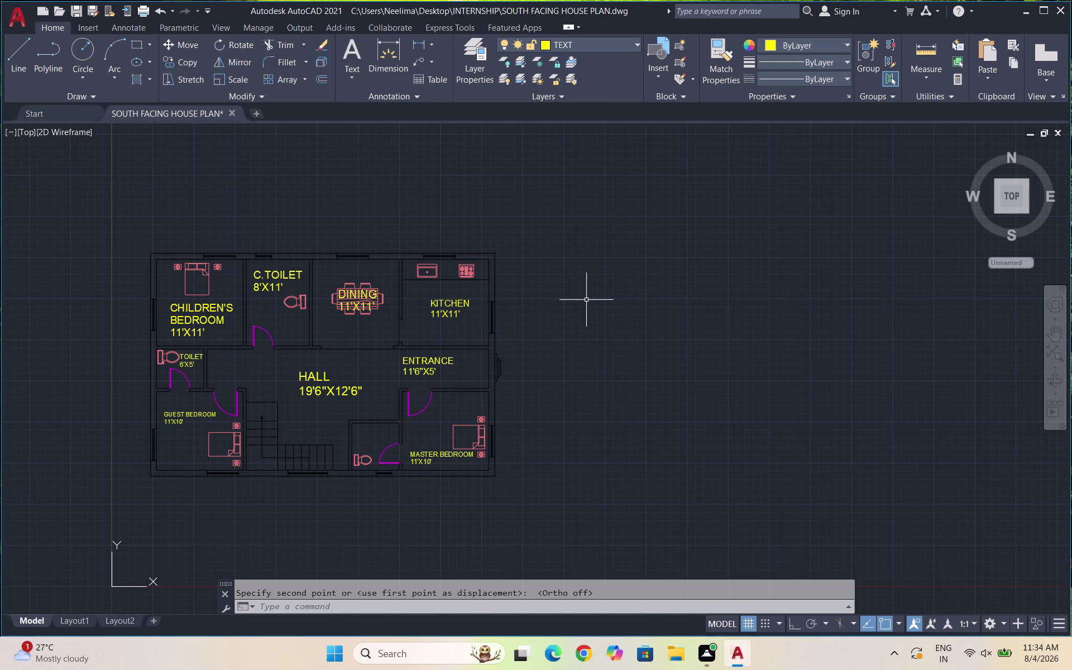
key(Escape)
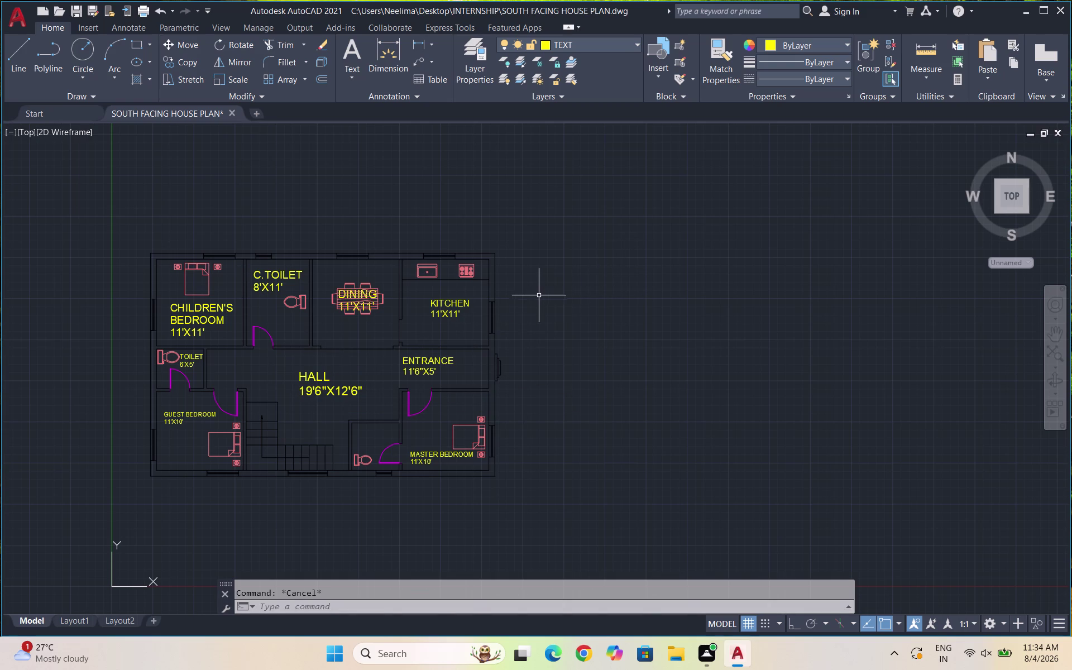
Put the first wall window and the kitchen window on layer W.
key(Escape)
scroll(up, 3)
scroll(up, 3)
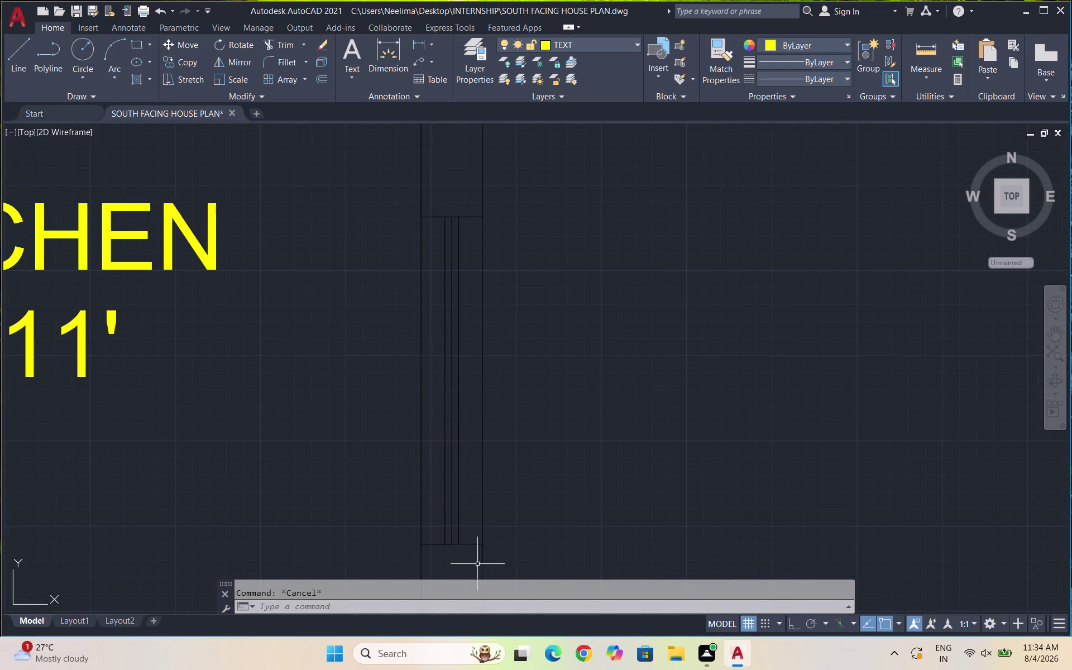
click(460, 564)
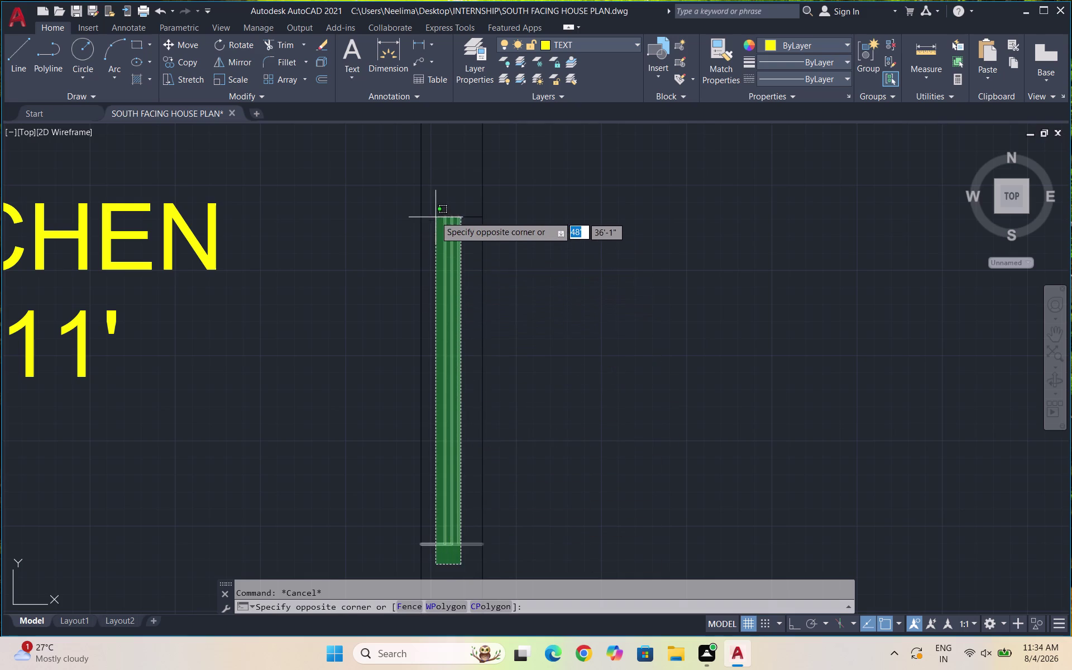
click(433, 211)
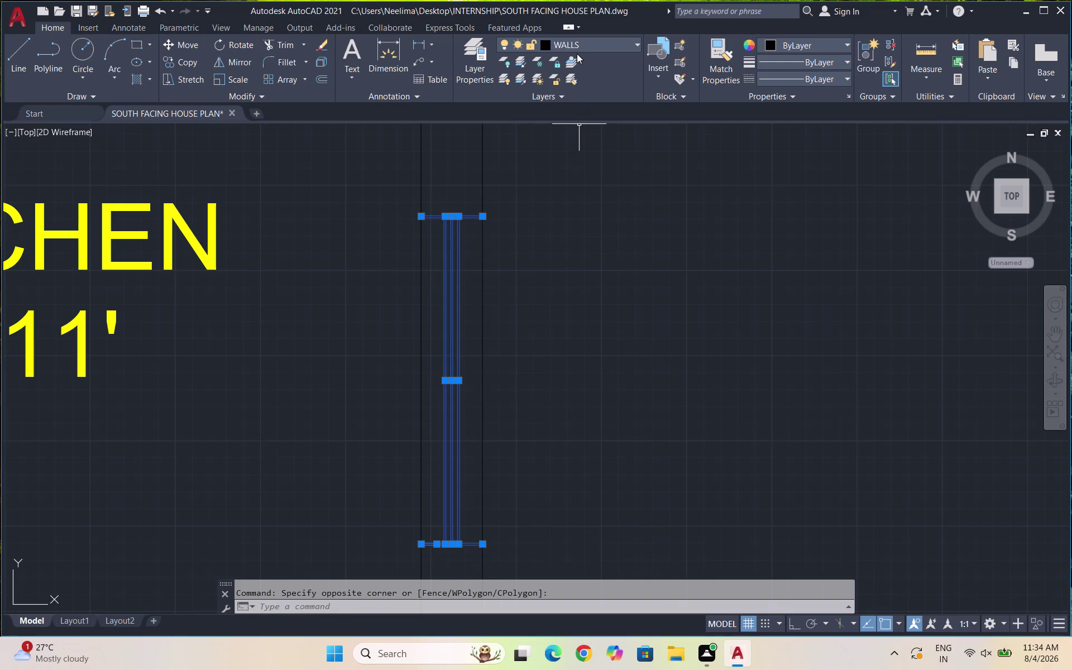
click(574, 47)
click(582, 191)
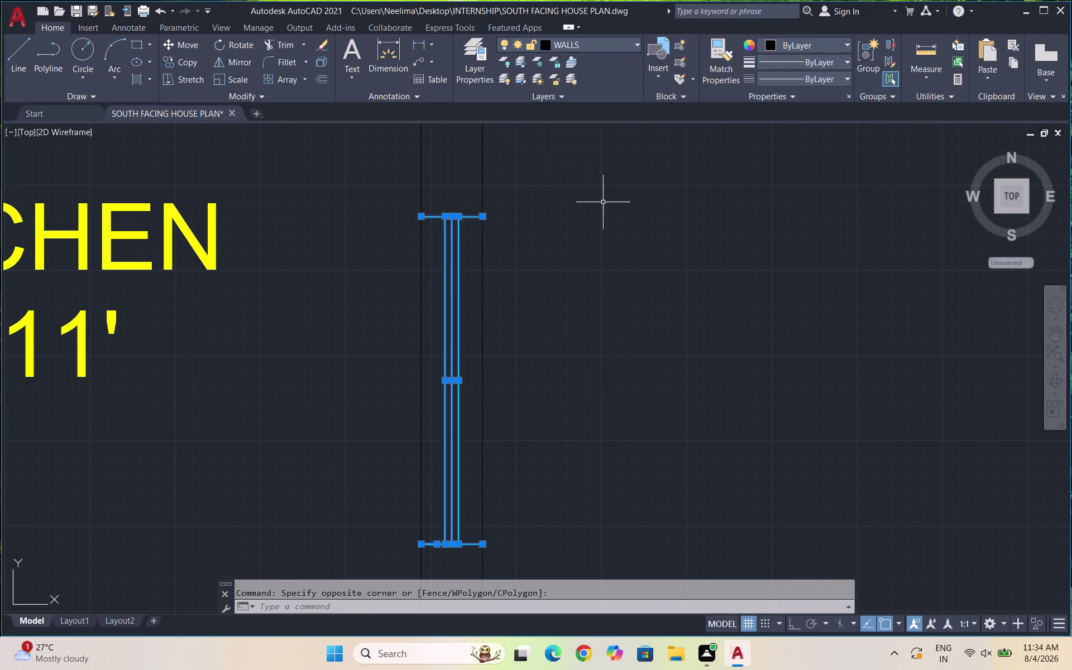
scroll(down, 3)
scroll(up, 3)
click(741, 288)
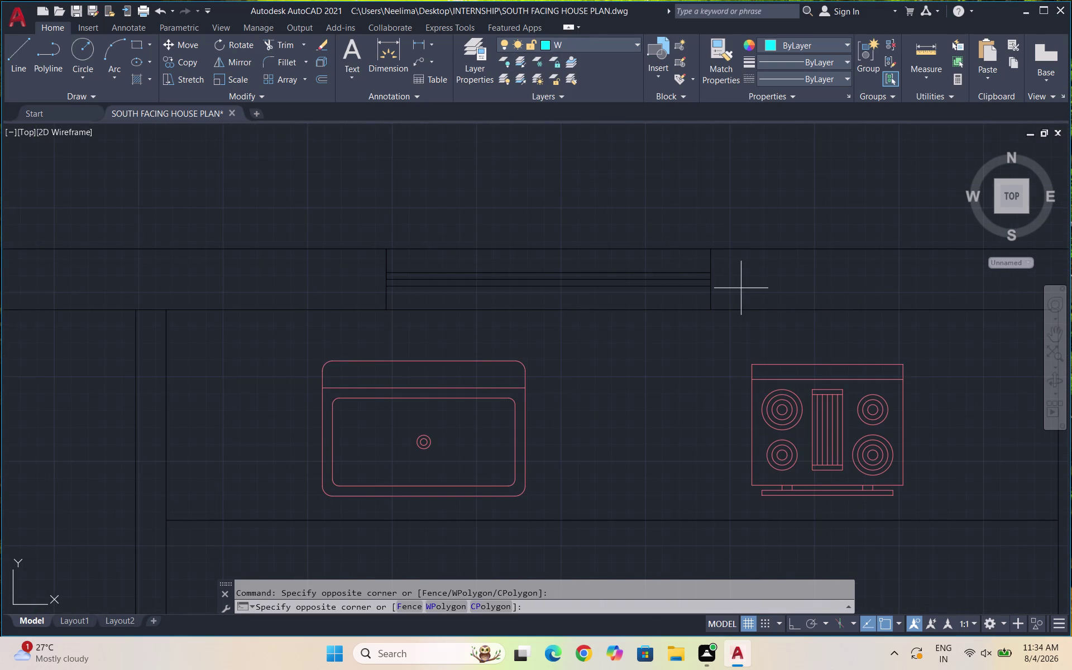
click(362, 263)
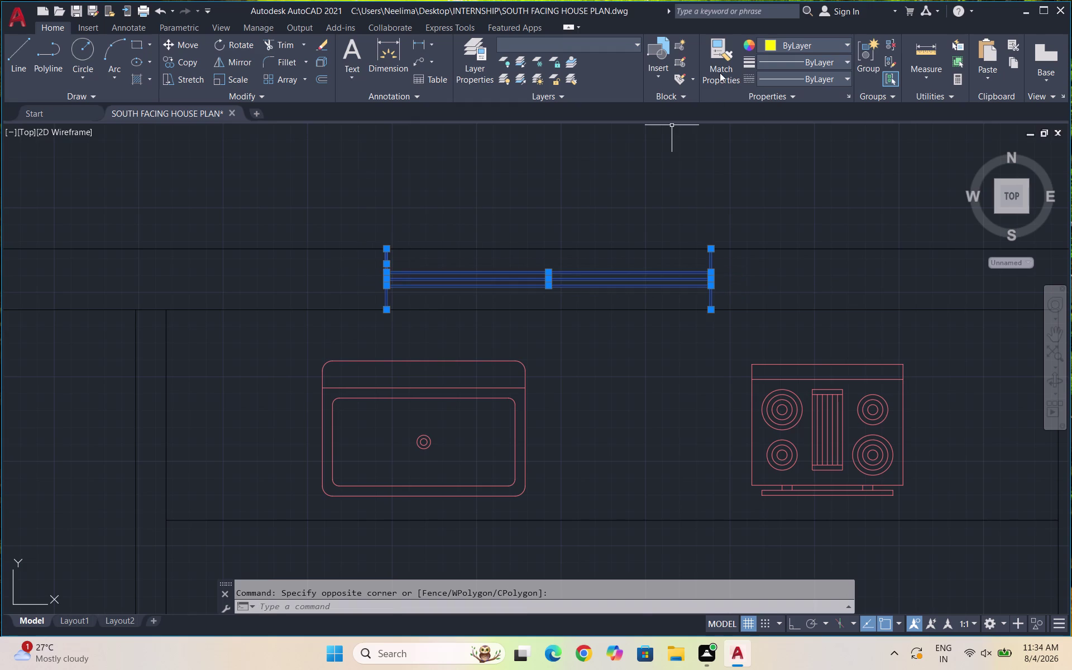
drag(573, 49, 571, 45)
click(573, 191)
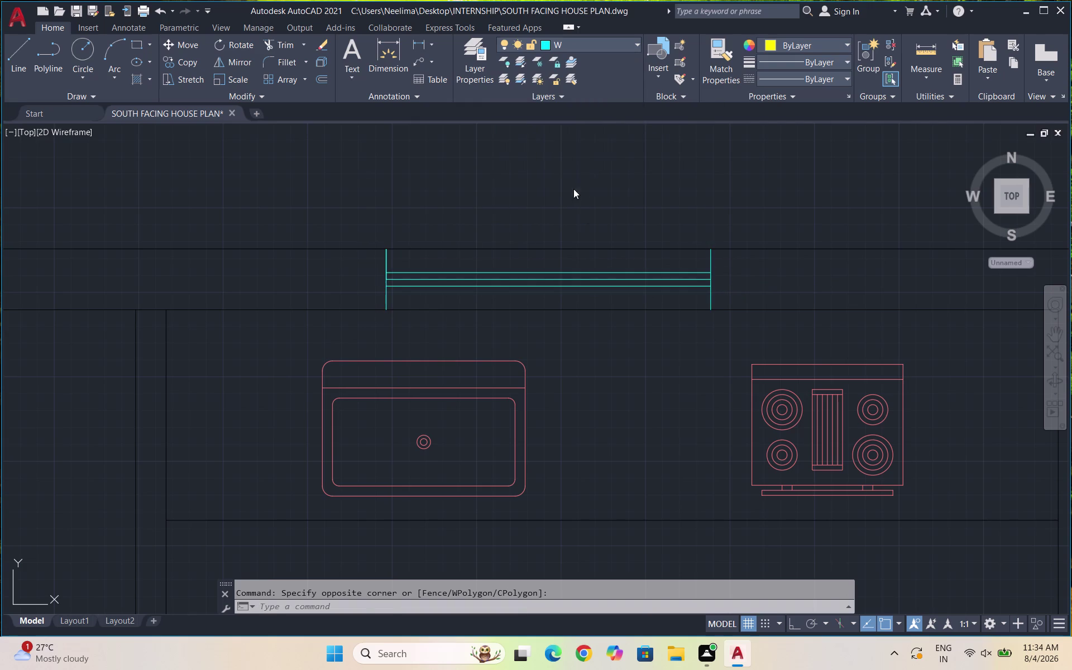
scroll(down, 3)
scroll(down, 3)
scroll(up, 3)
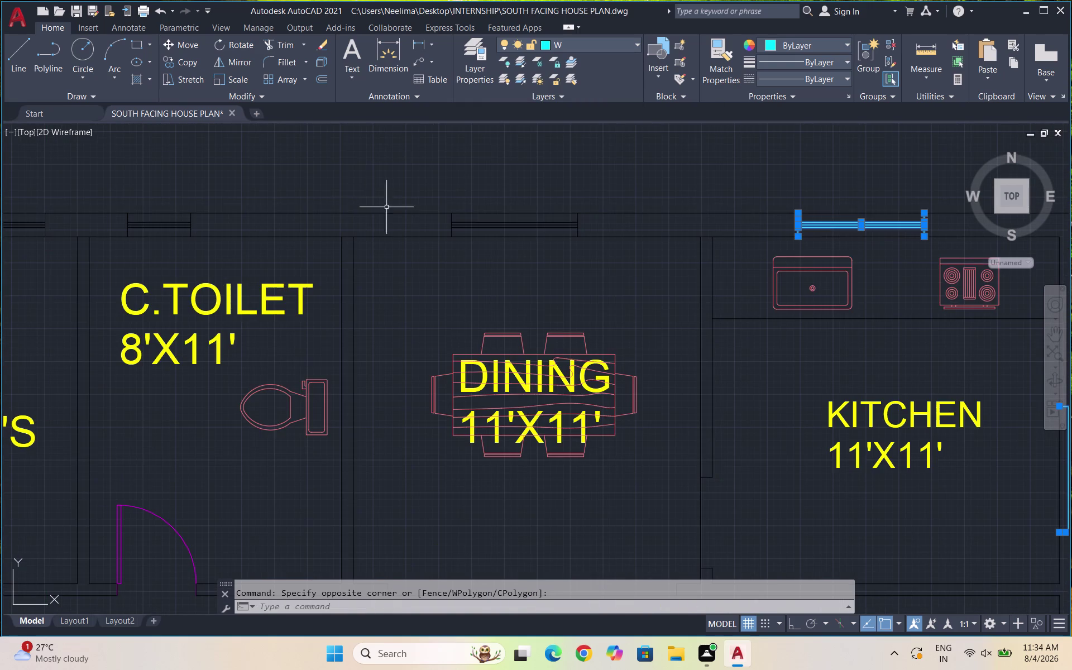
scroll(up, 3)
scroll(up, 3)
Move the dining room window and the top wall window onto layer W.
drag(606, 237, 601, 230)
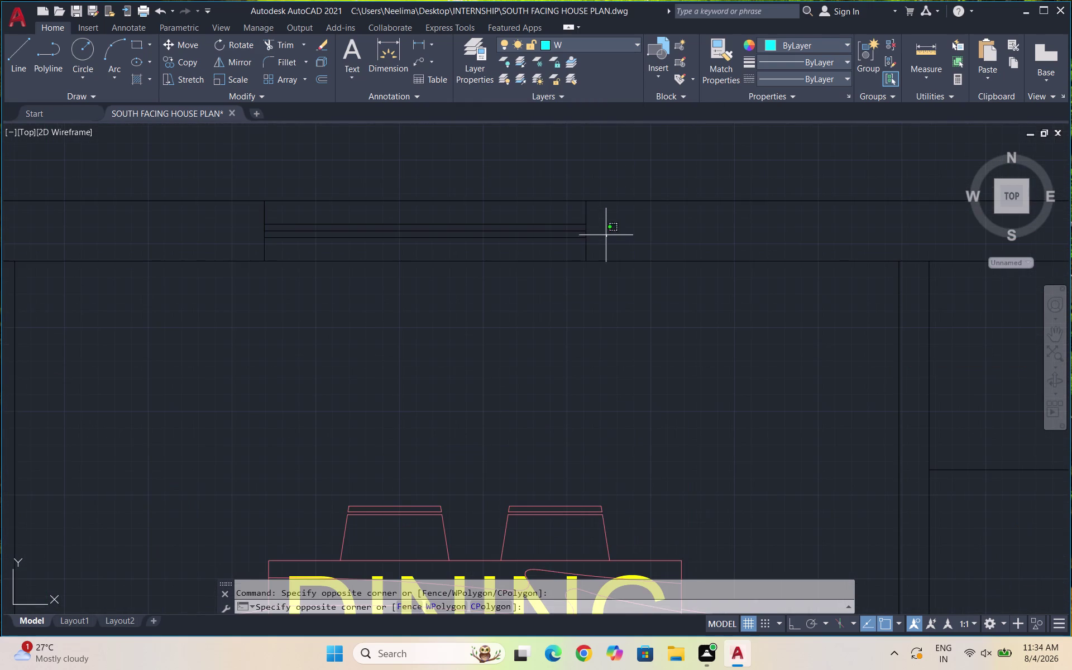
drag(602, 230, 595, 227)
click(232, 219)
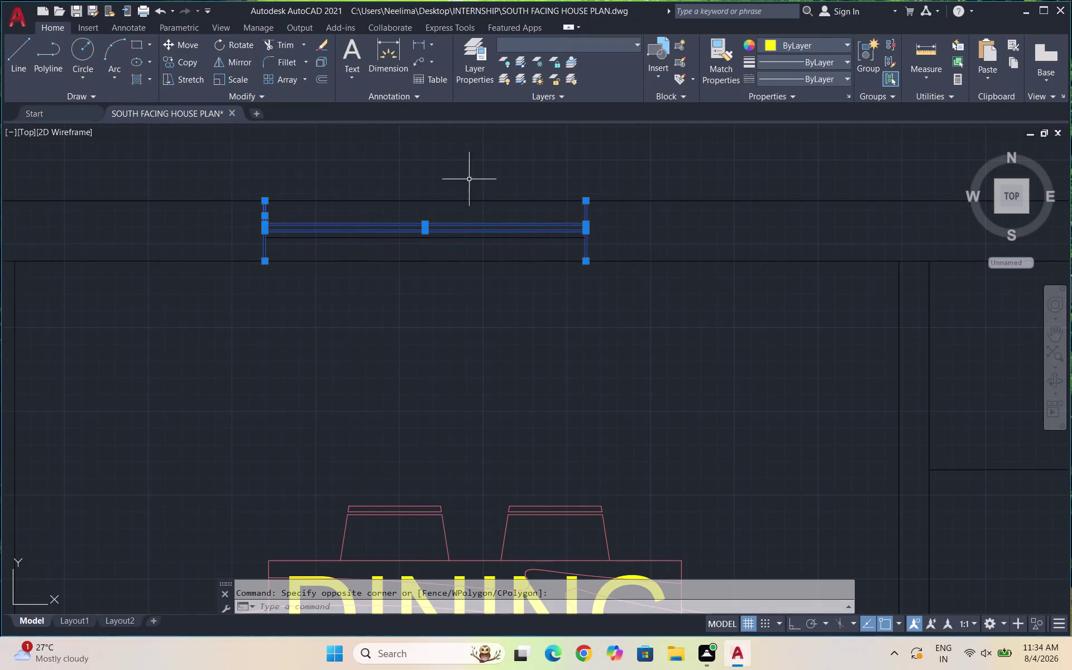
scroll(up, 3)
drag(431, 239, 424, 231)
click(411, 230)
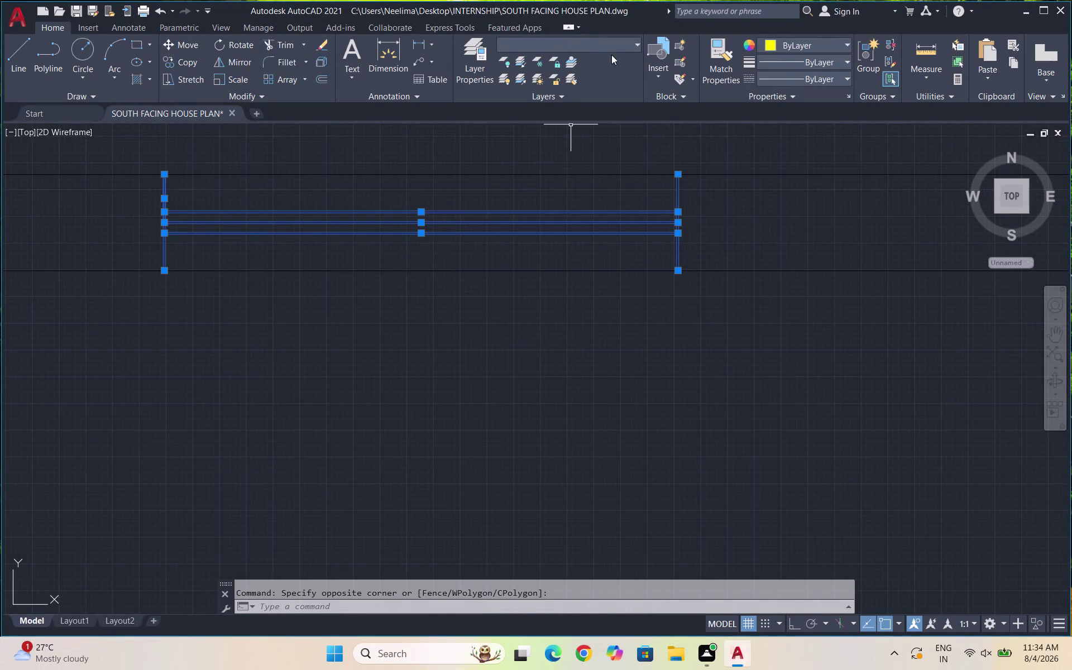
click(596, 39)
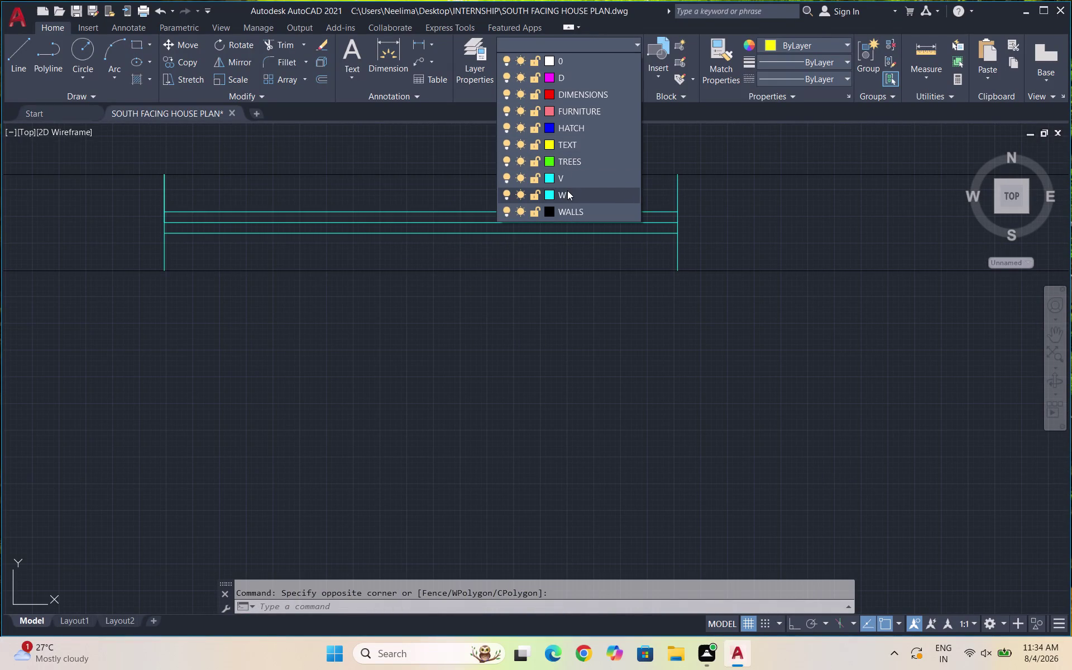
click(567, 191)
scroll(down, 3)
scroll(down, 3)
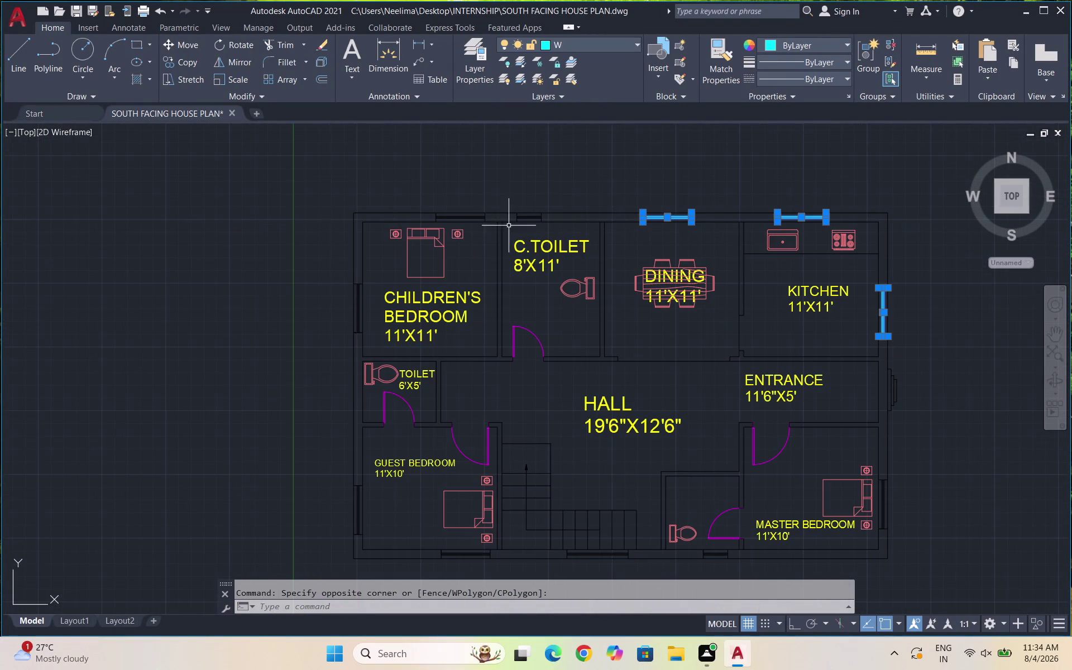
scroll(up, 3)
scroll(up, 3)
key(Escape)
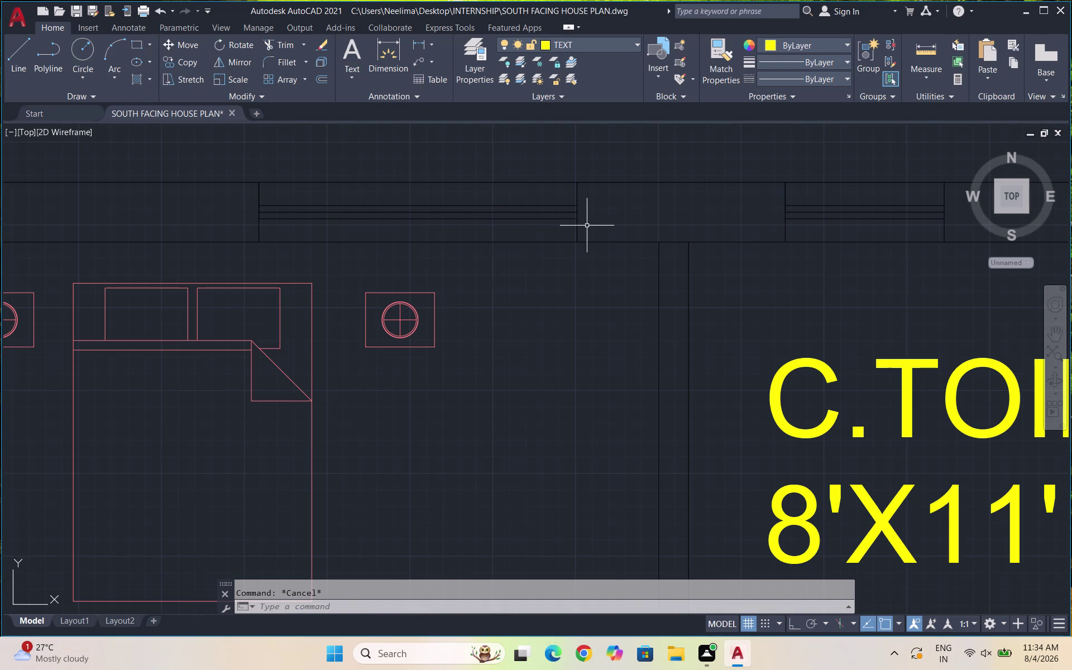
click(593, 225)
click(242, 201)
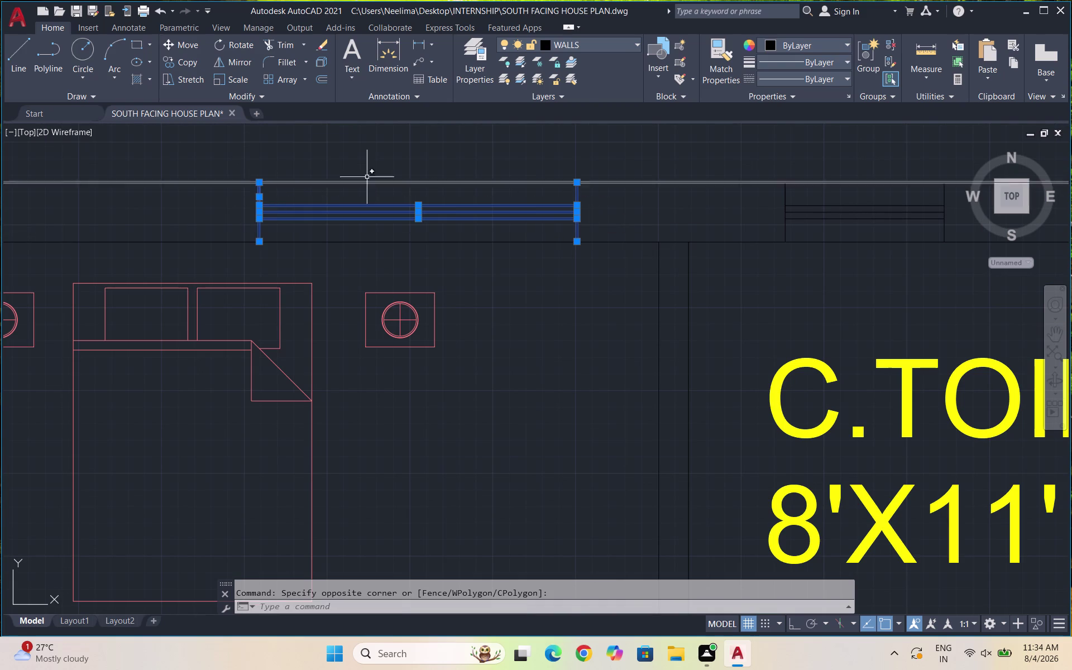
click(603, 42)
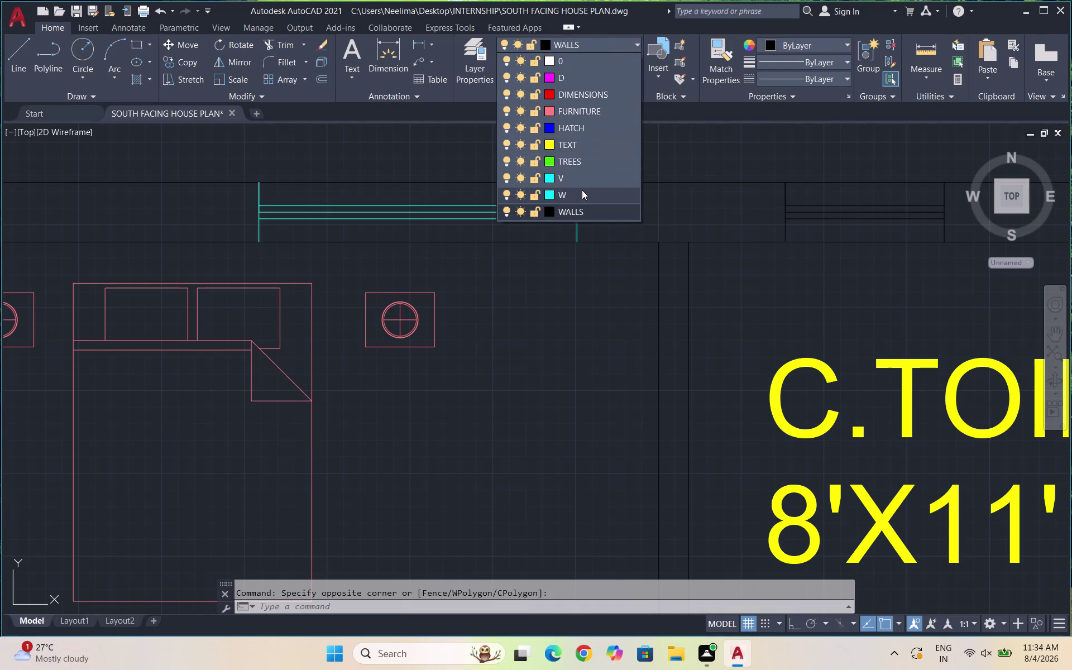
click(582, 190)
scroll(down, 3)
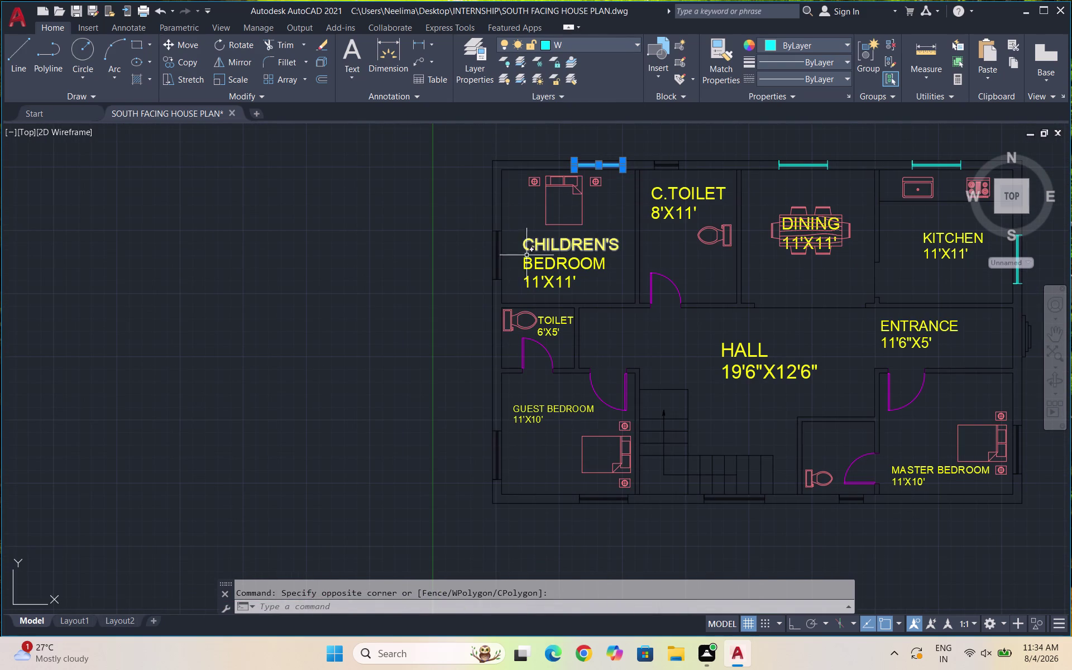
scroll(up, 3)
scroll(up, 3)
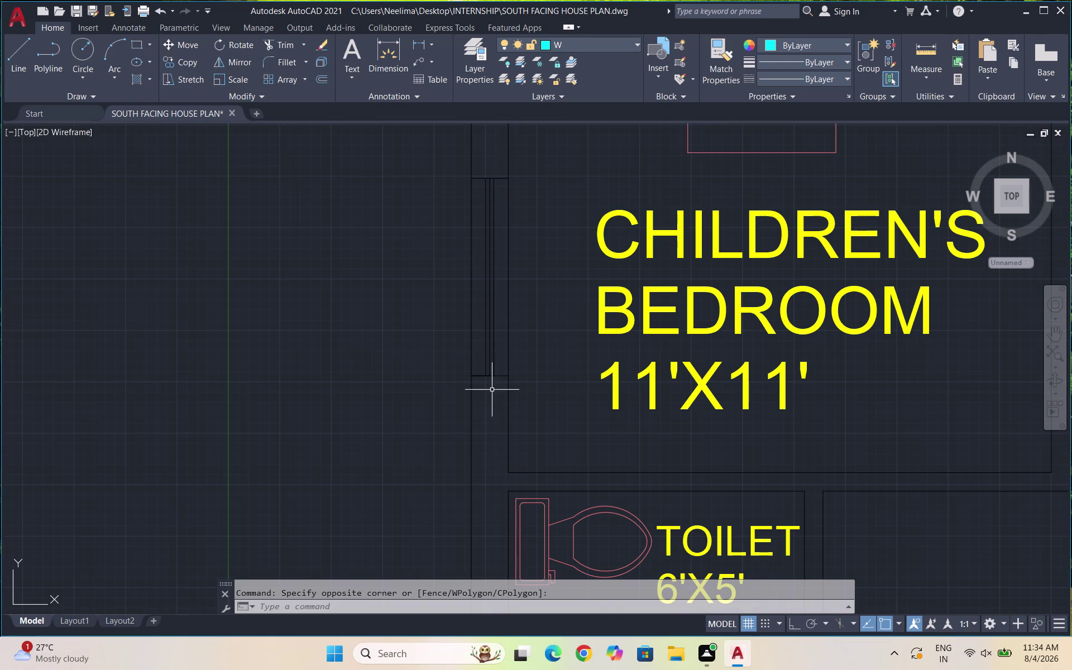
Put the children's bedroom west window and the west wall window on layer W.
click(491, 389)
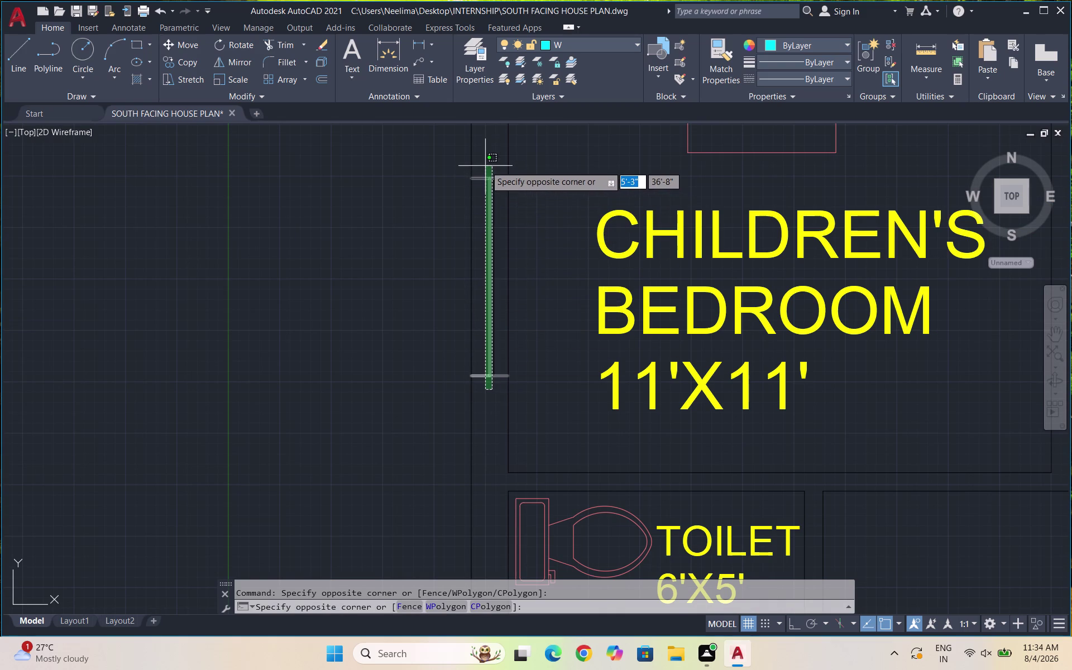
click(484, 166)
click(495, 204)
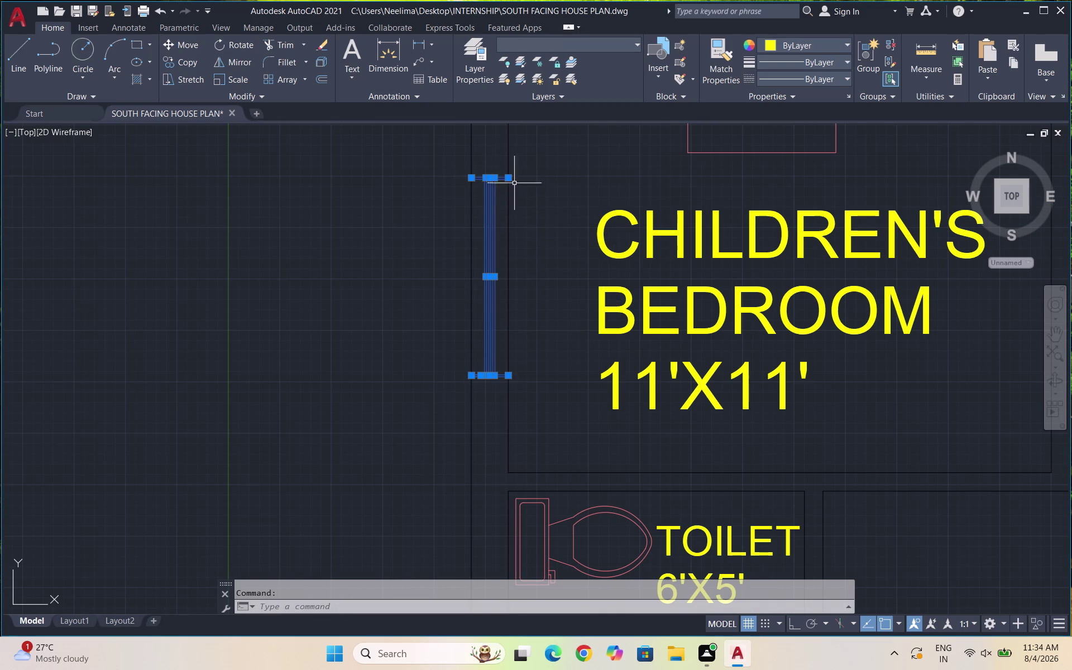
click(587, 51)
click(590, 194)
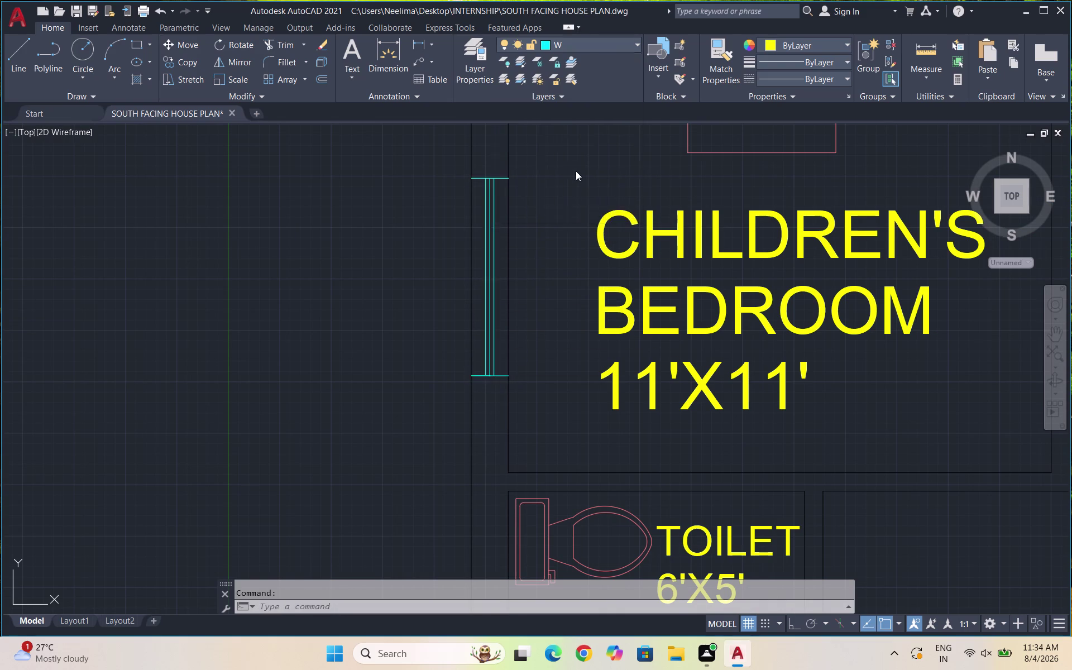
scroll(down, 3)
scroll(up, 3)
scroll(up, 3)
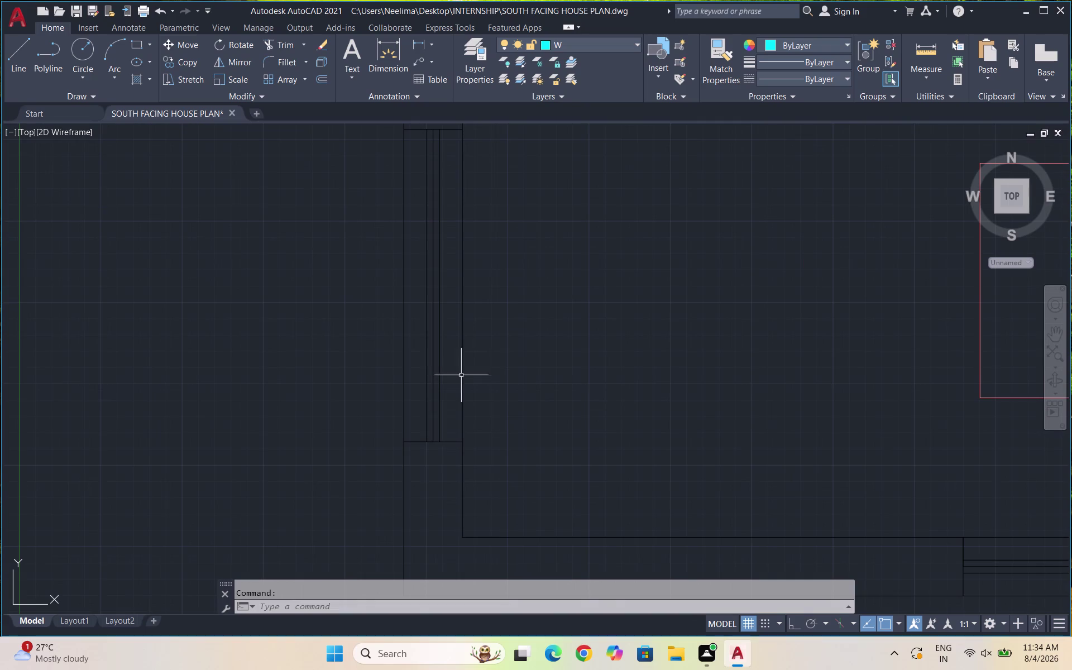
click(450, 456)
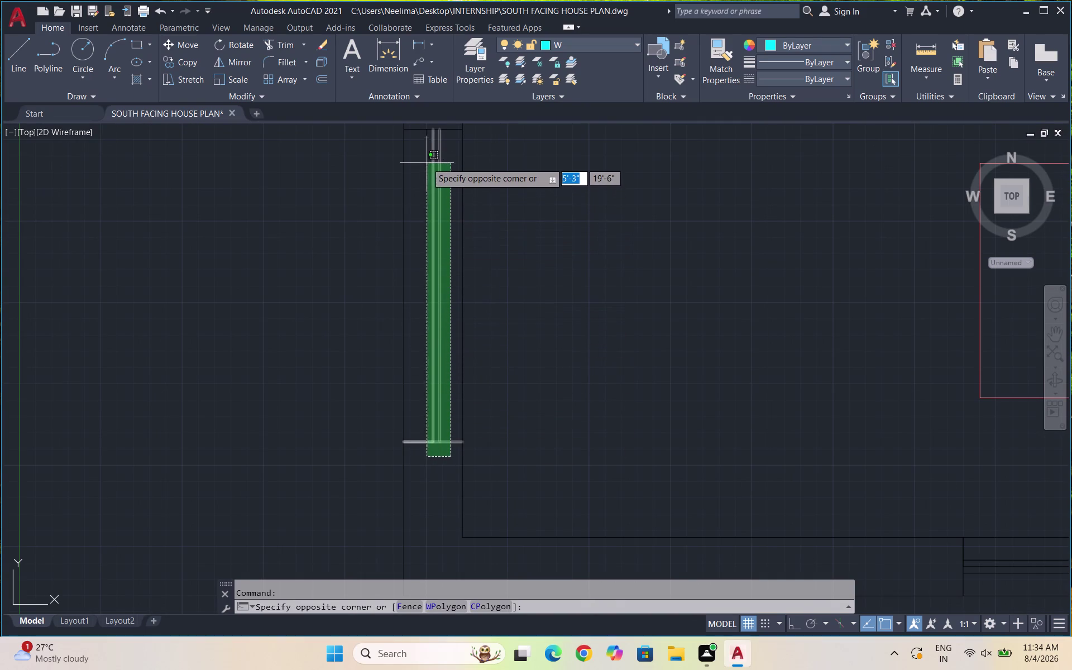
click(422, 124)
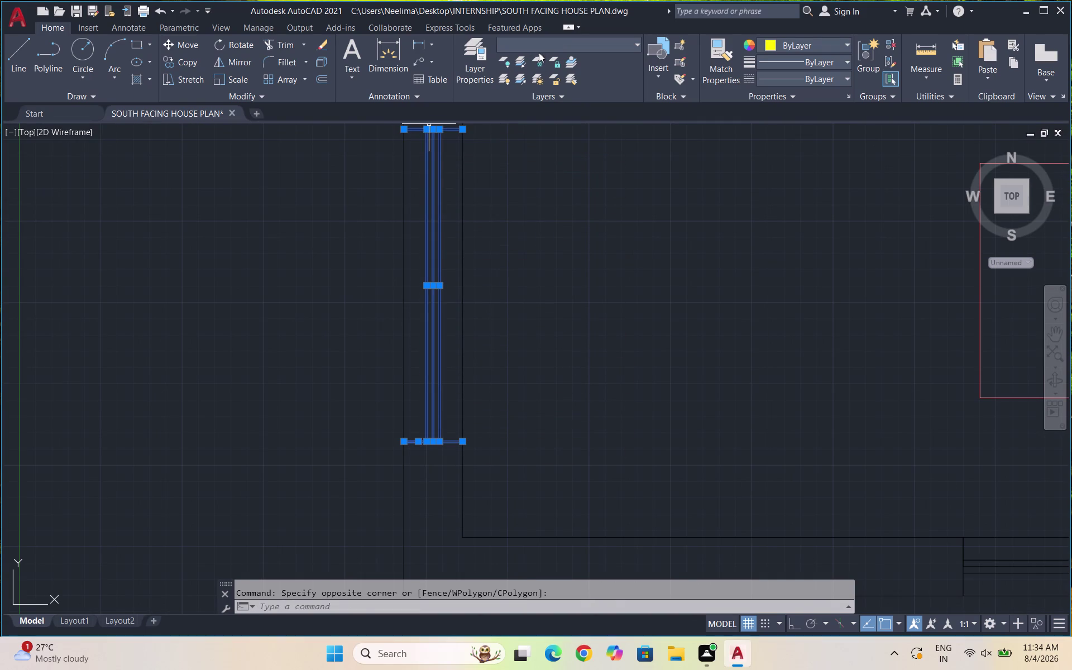
click(535, 46)
click(595, 185)
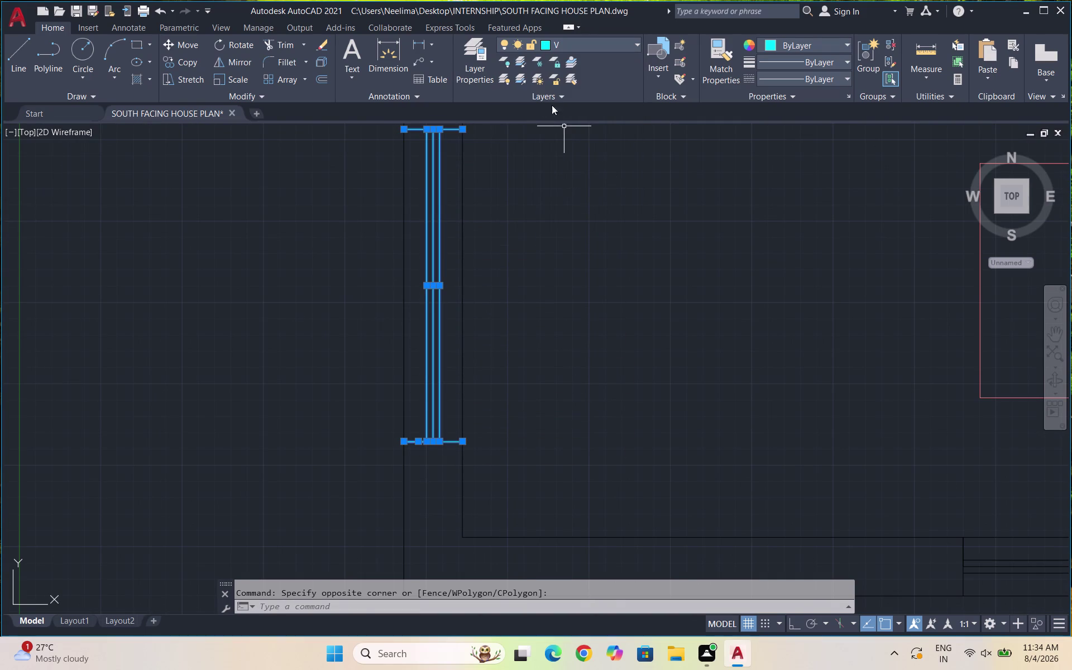
click(560, 44)
click(587, 191)
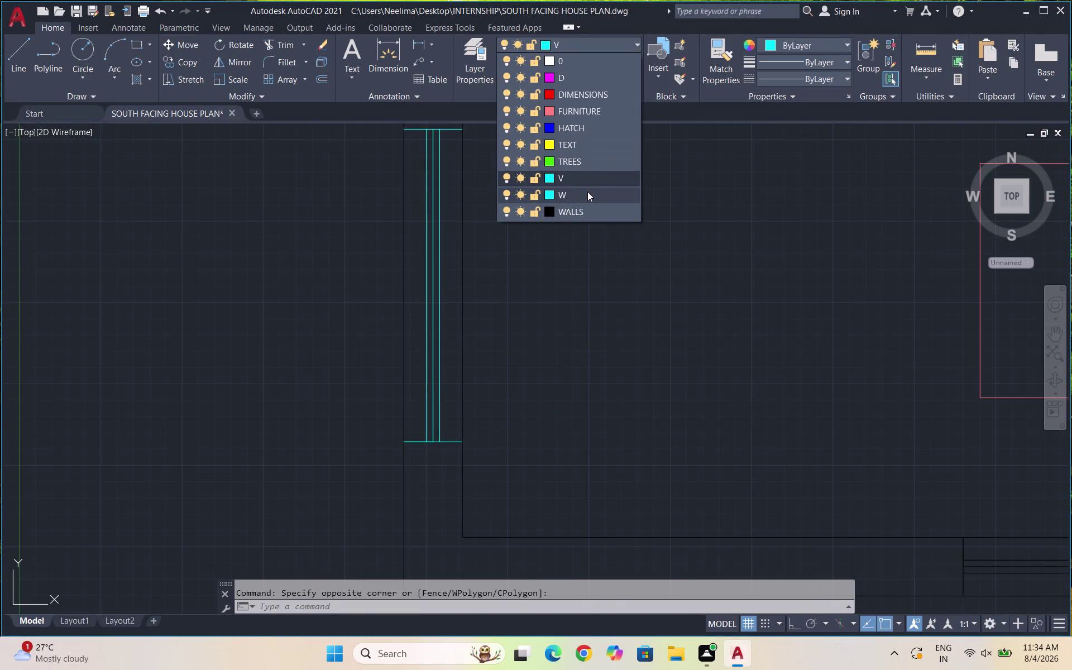
scroll(down, 3)
scroll(up, 3)
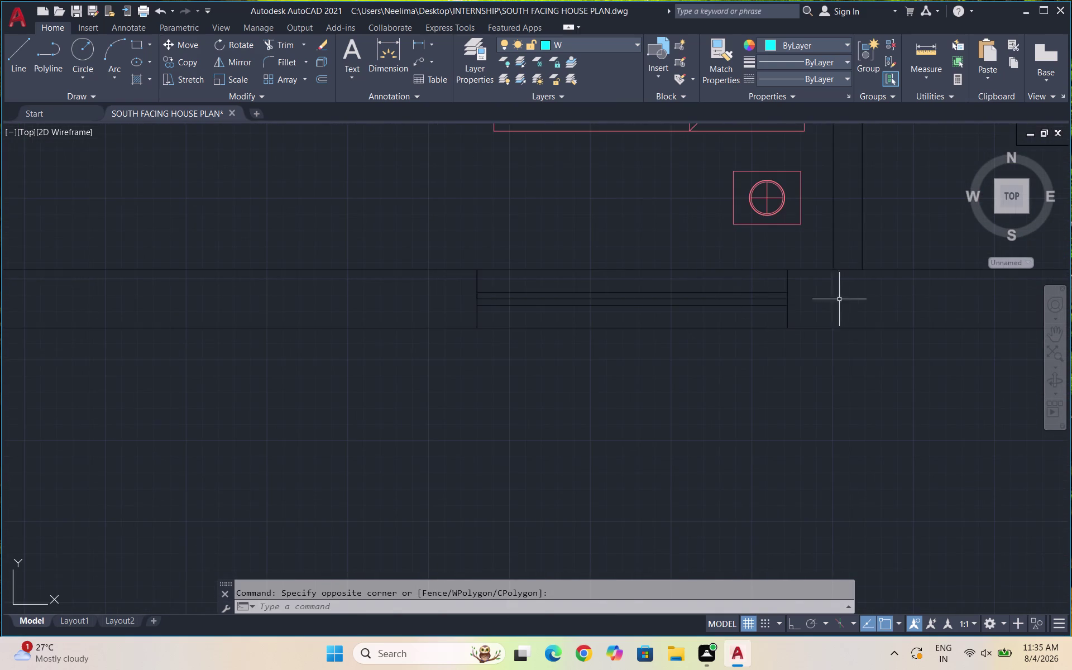
scroll(up, 3)
Move both south wall windows onto layer W.
click(810, 305)
click(245, 272)
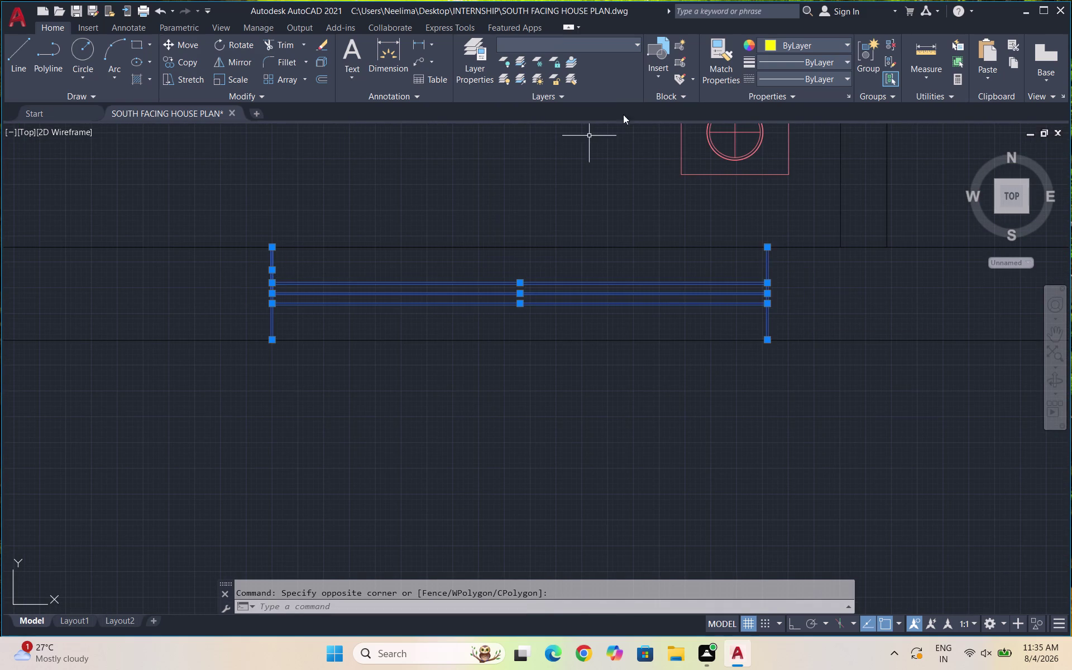
click(615, 44)
click(571, 195)
scroll(down, 3)
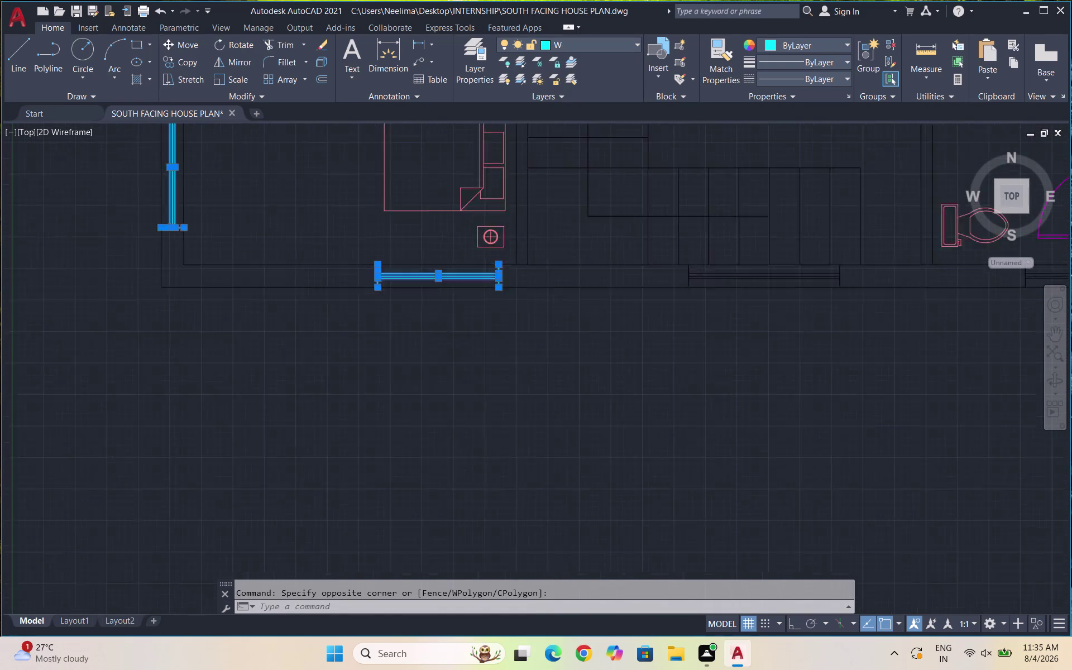
scroll(down, 3)
scroll(up, 3)
scroll(down, 3)
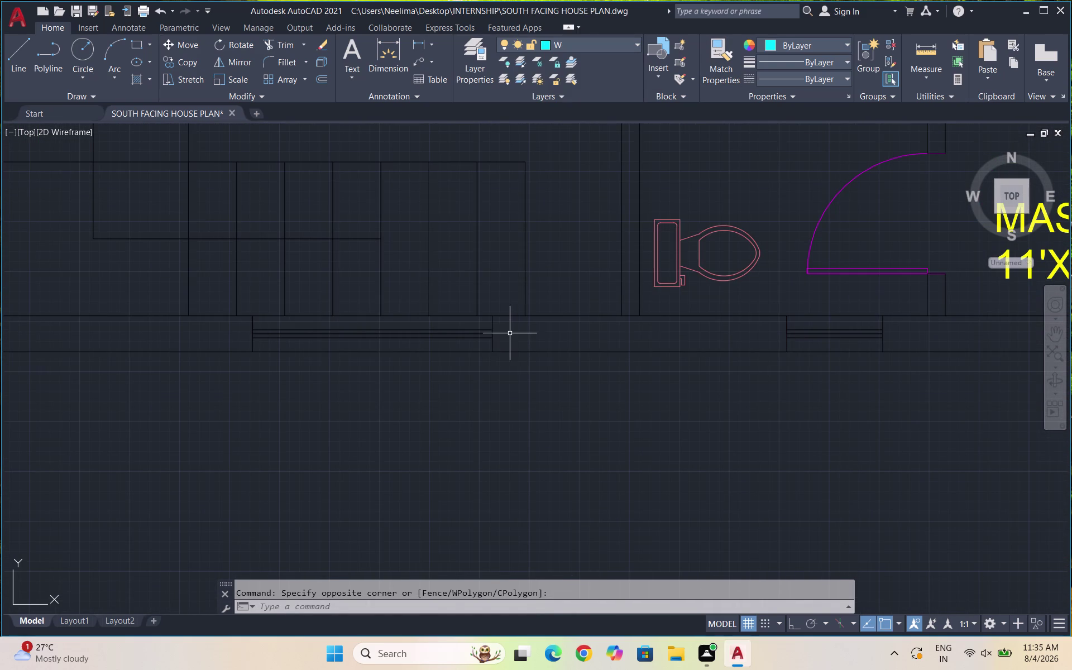
scroll(up, 3)
click(577, 335)
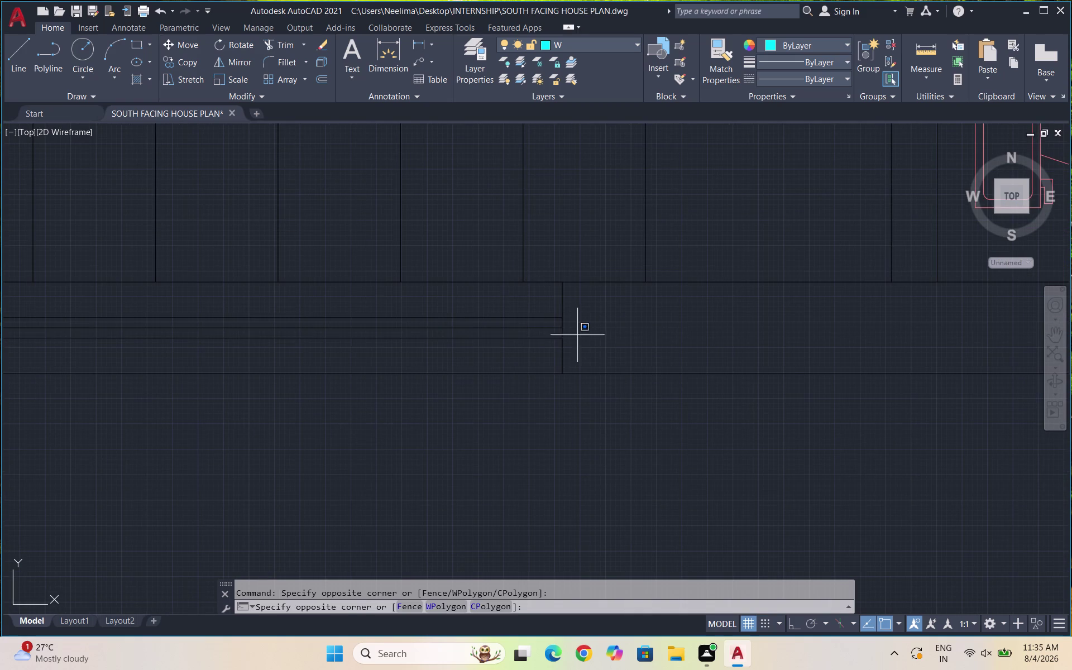
key(Escape)
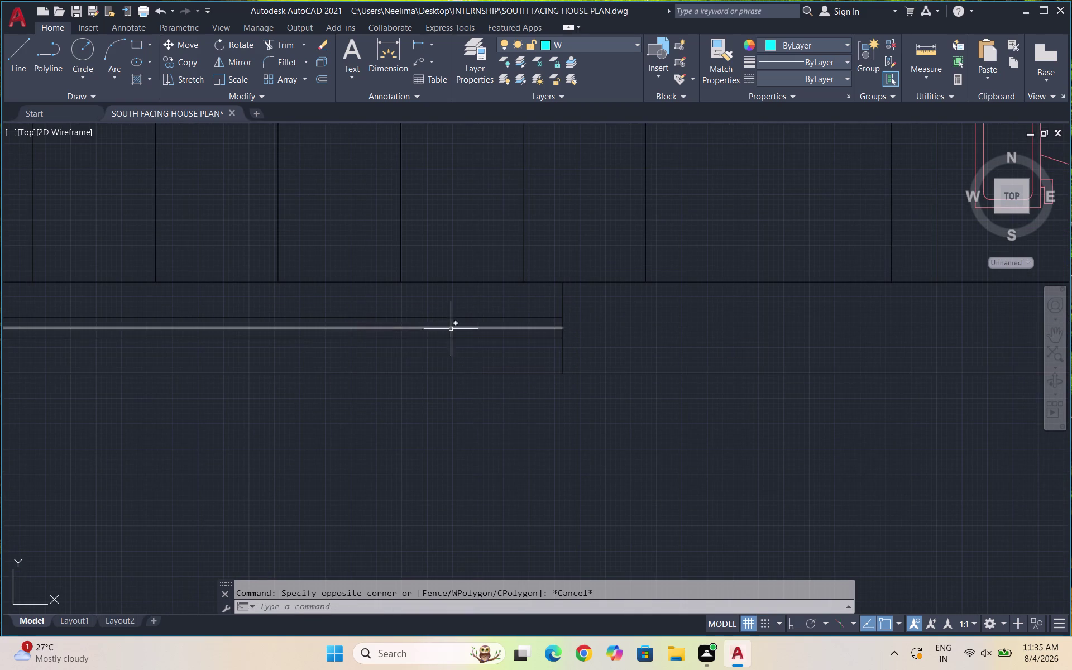
scroll(down, 3)
scroll(up, 3)
click(630, 338)
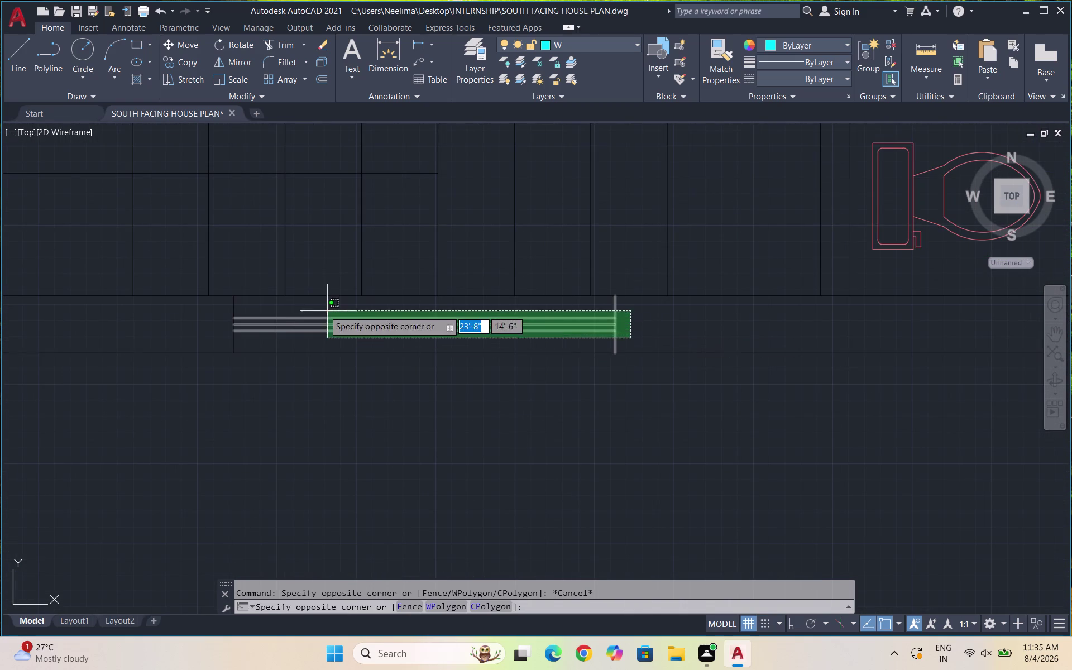
click(216, 313)
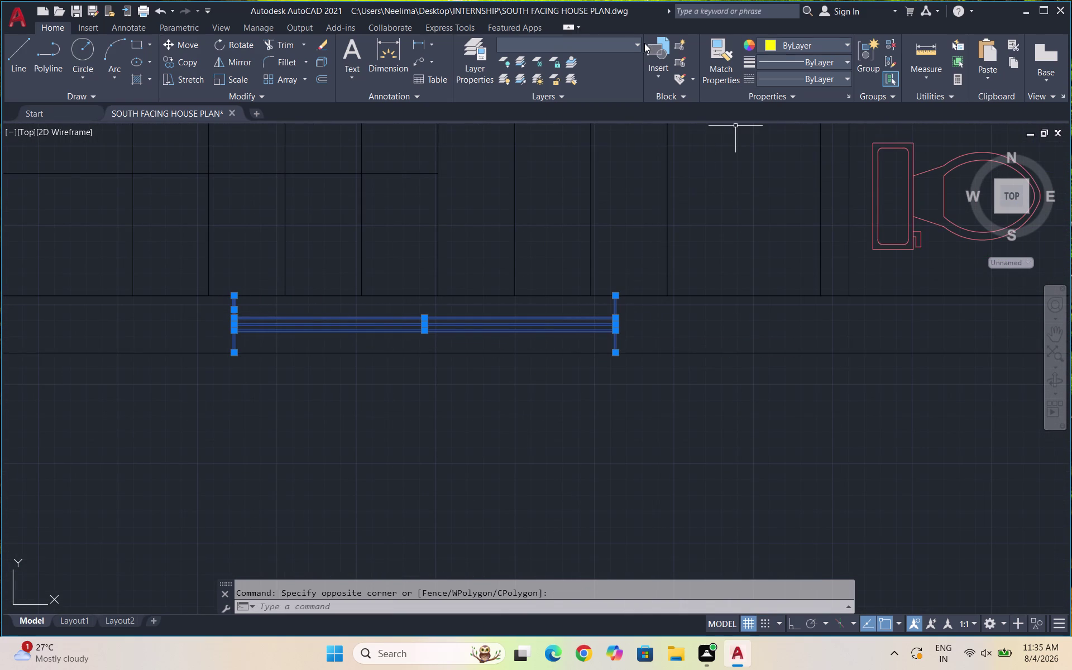
click(627, 40)
click(578, 194)
scroll(down, 3)
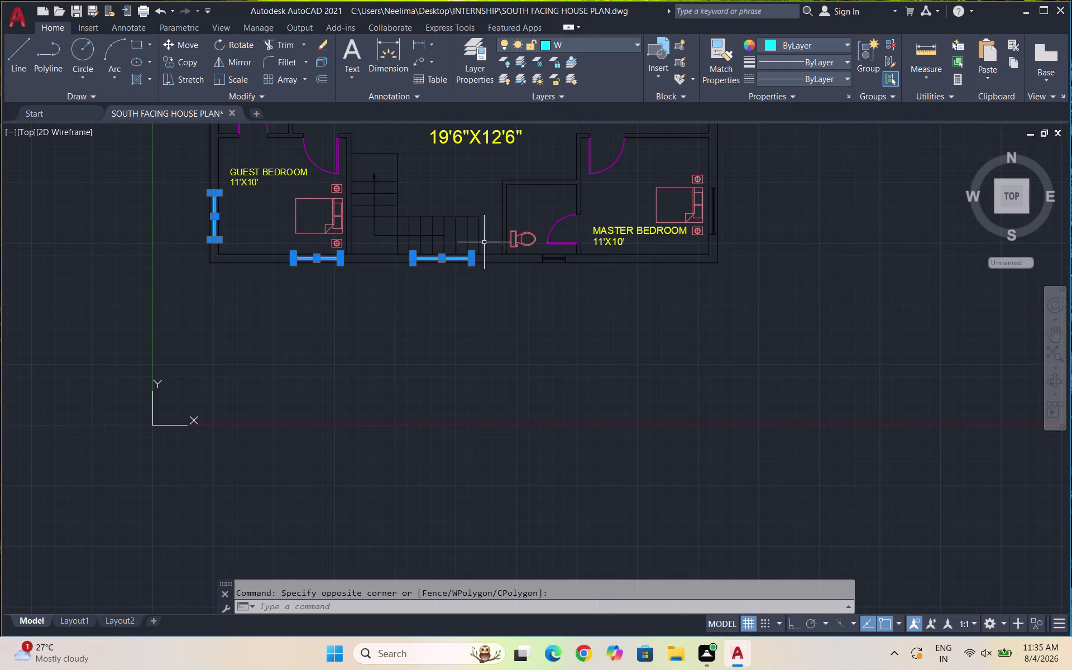
scroll(up, 3)
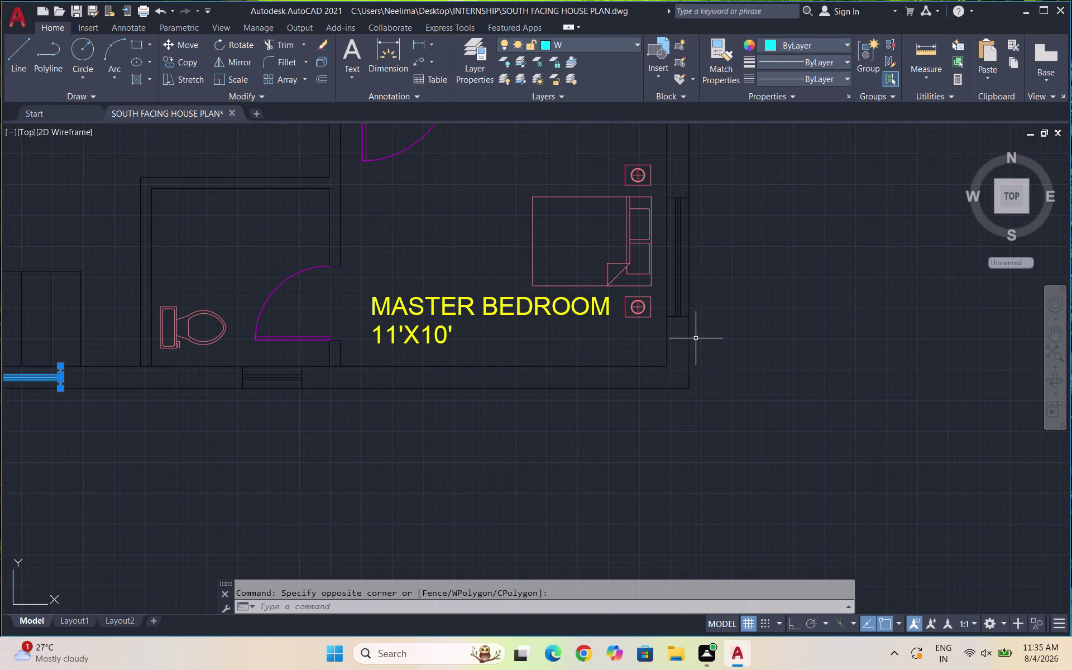
Put the master bedroom east window on layer W and clear the selection.
key(Escape)
click(681, 331)
drag(673, 198, 685, 183)
scroll(up, 3)
click(691, 240)
click(681, 205)
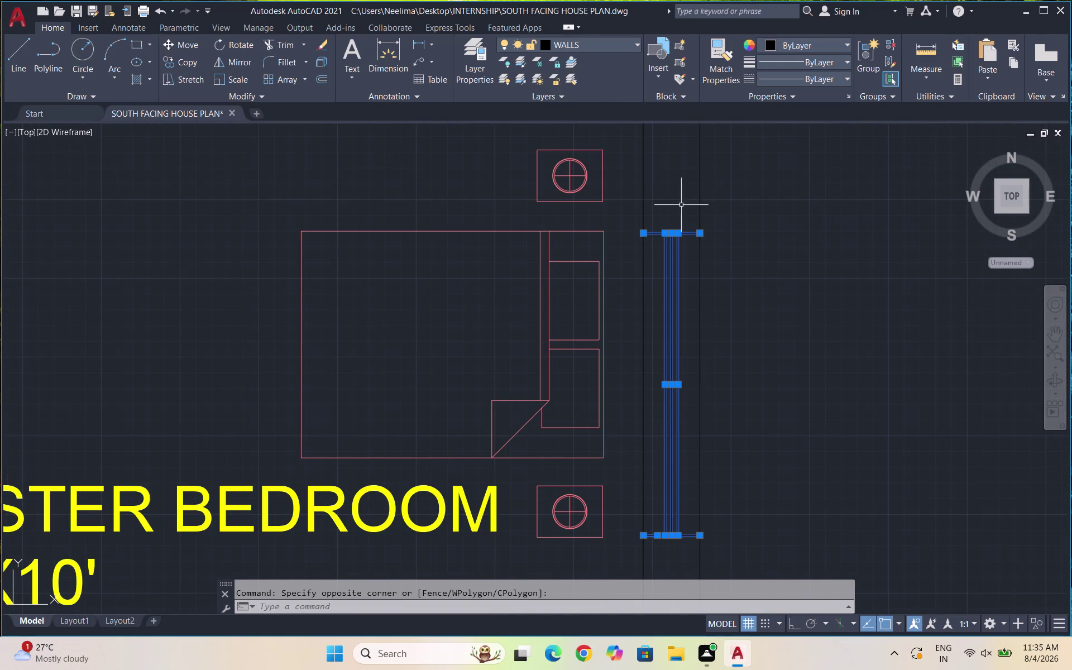
click(610, 42)
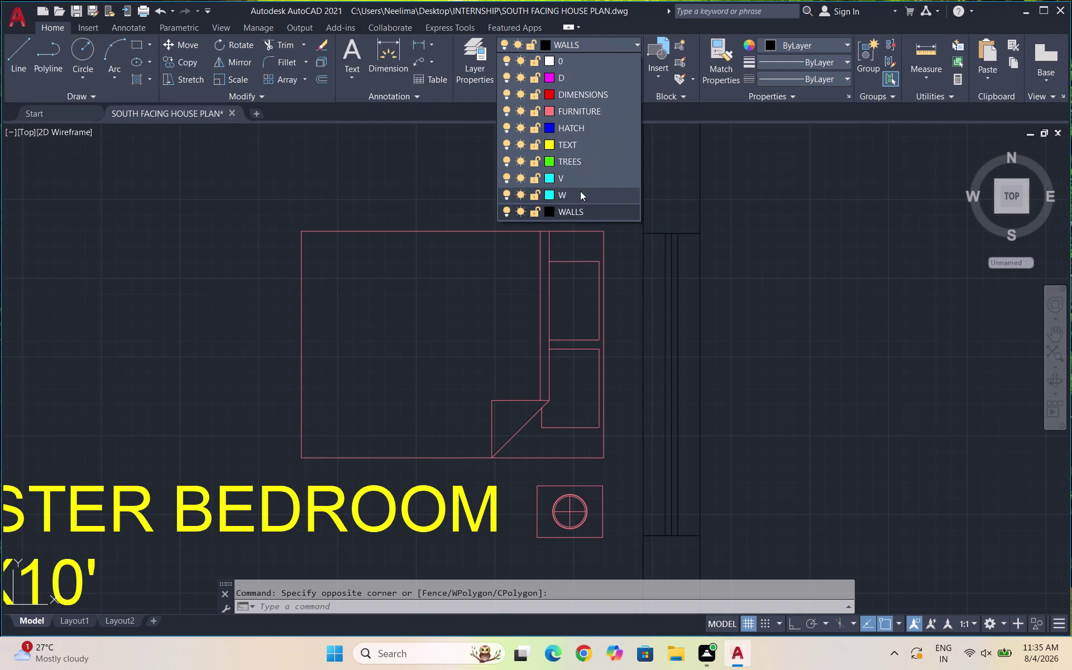
click(580, 191)
scroll(down, 3)
key(Escape)
scroll(down, 3)
scroll(down, 3)
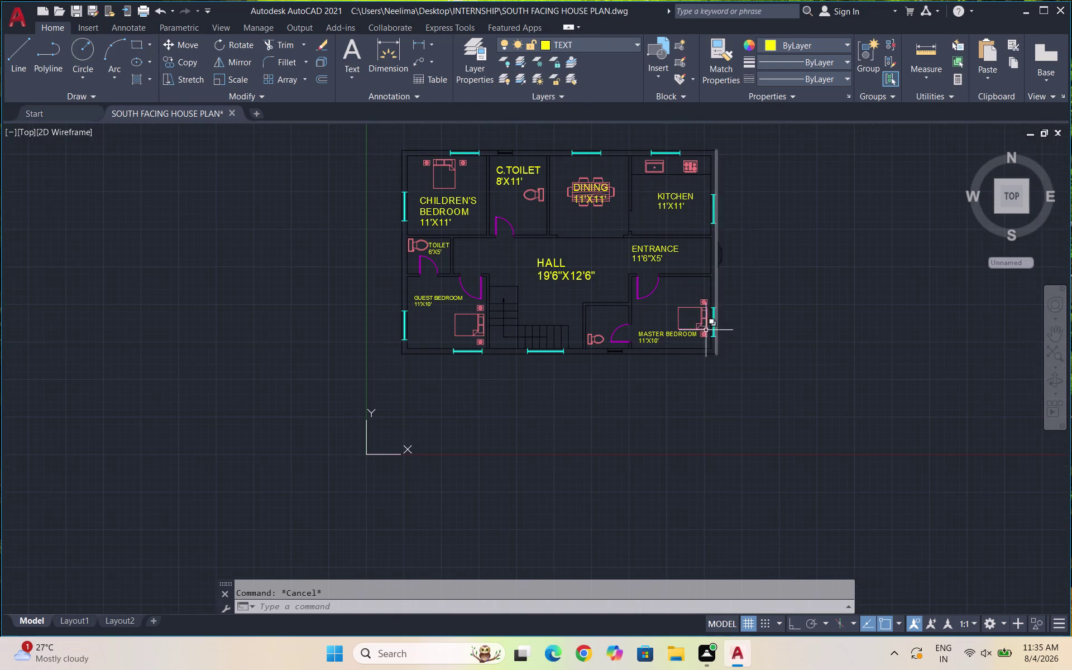
Put the opening in the C.TOILET north wall on layer V.
scroll(up, 3)
scroll(up, 3)
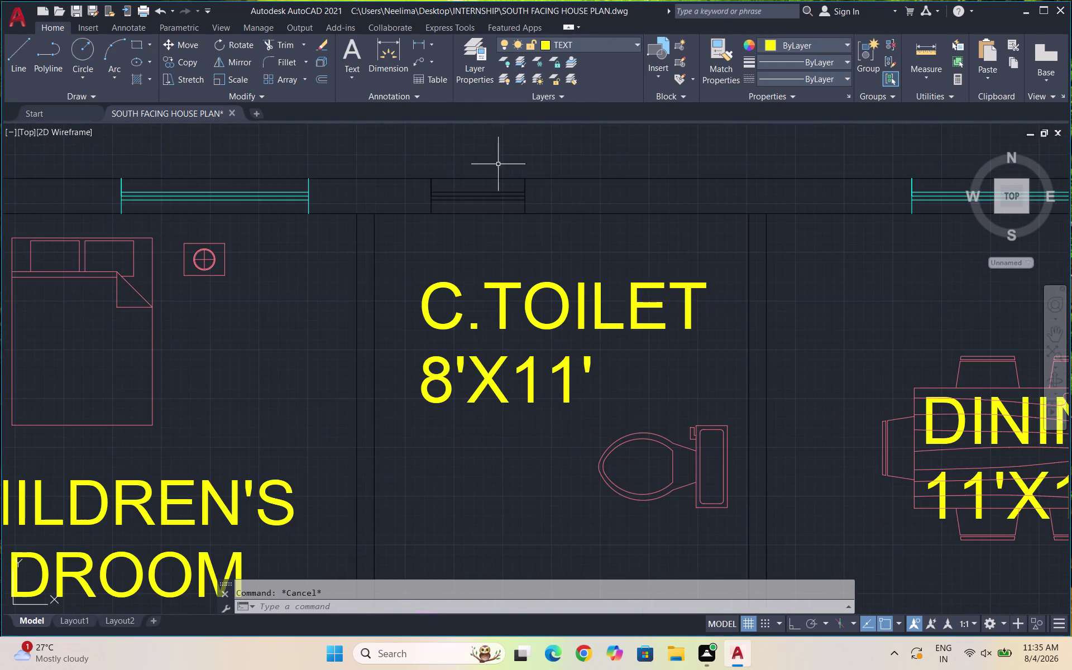
scroll(up, 3)
drag(550, 225, 537, 213)
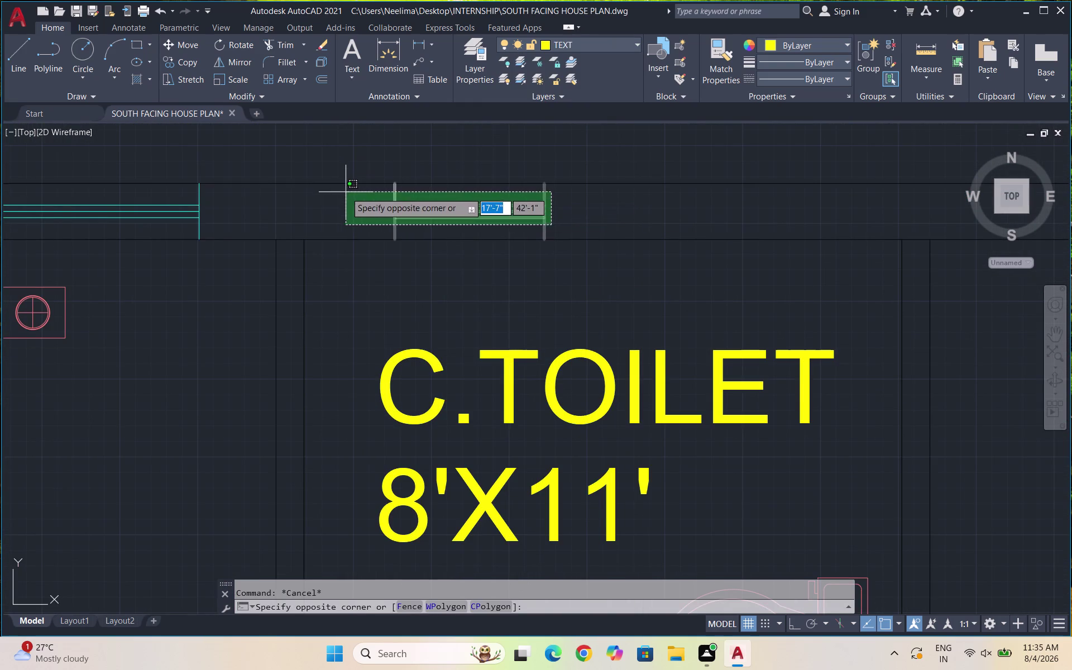
click(346, 192)
click(588, 39)
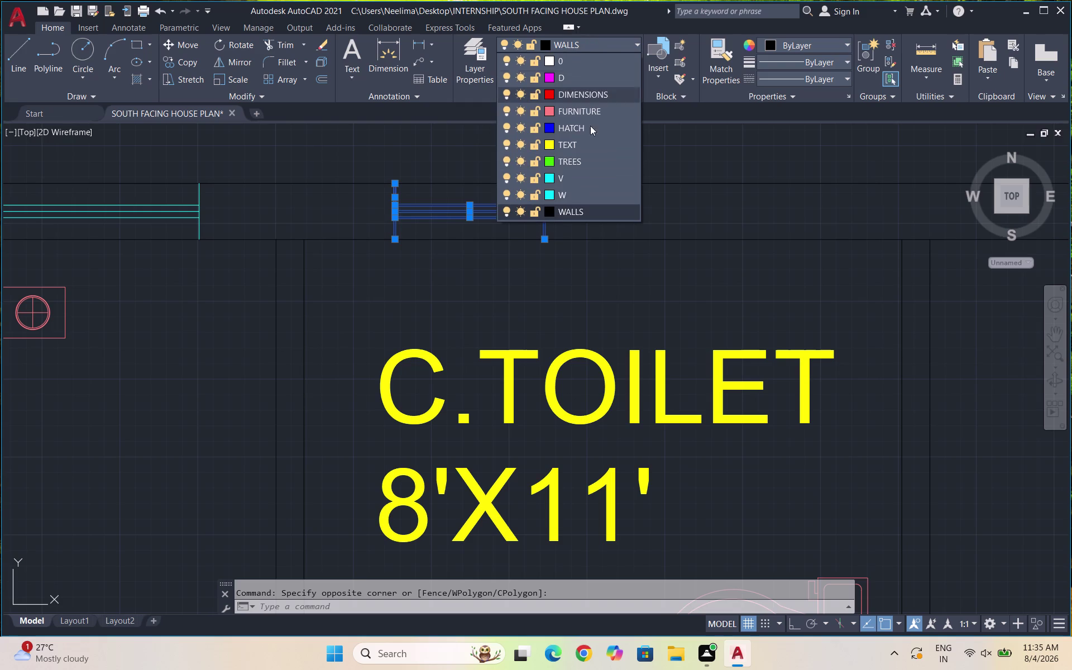
click(577, 174)
scroll(down, 3)
scroll(down, 3)
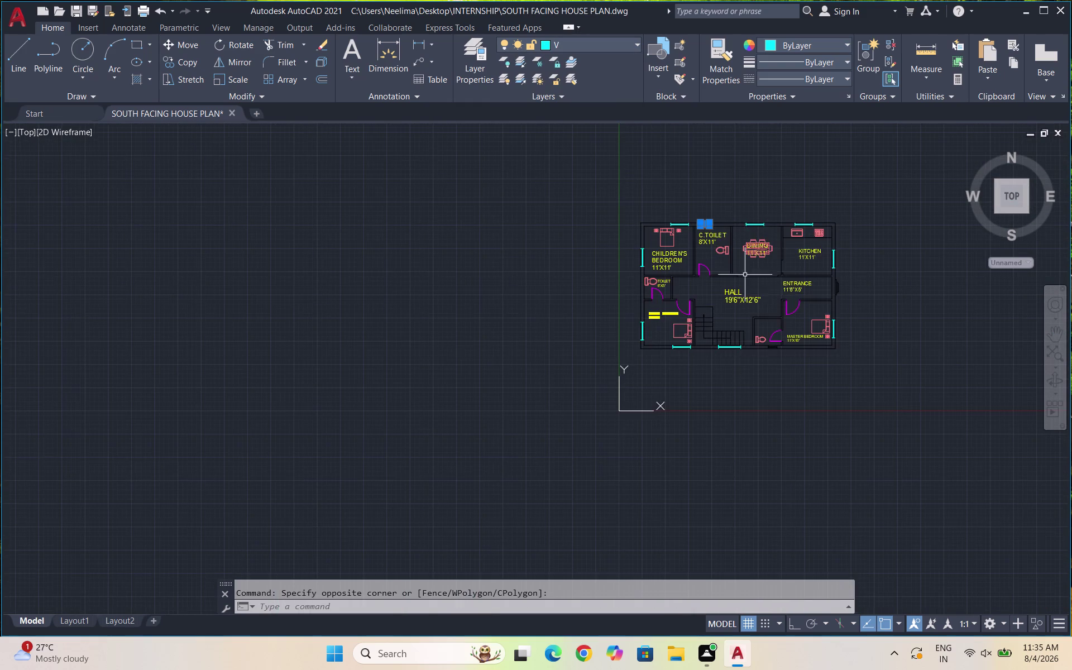
scroll(up, 3)
scroll(up, 3)
scroll(up, 3)
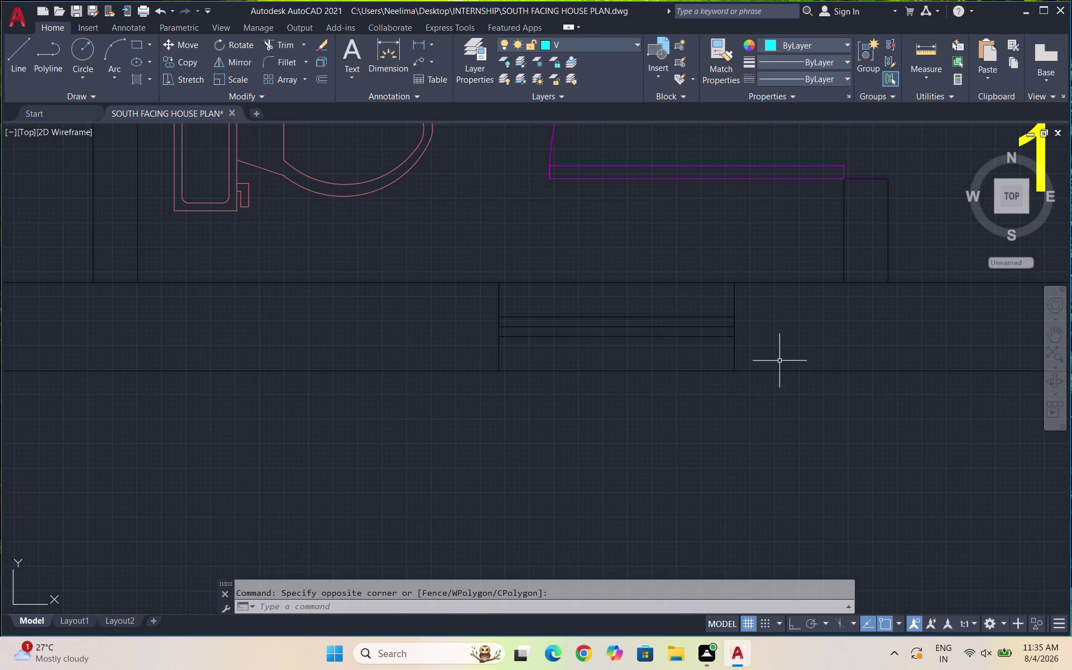
Move the south wall ventilator lines onto layer V and clear the selection.
drag(768, 348, 753, 345)
click(475, 291)
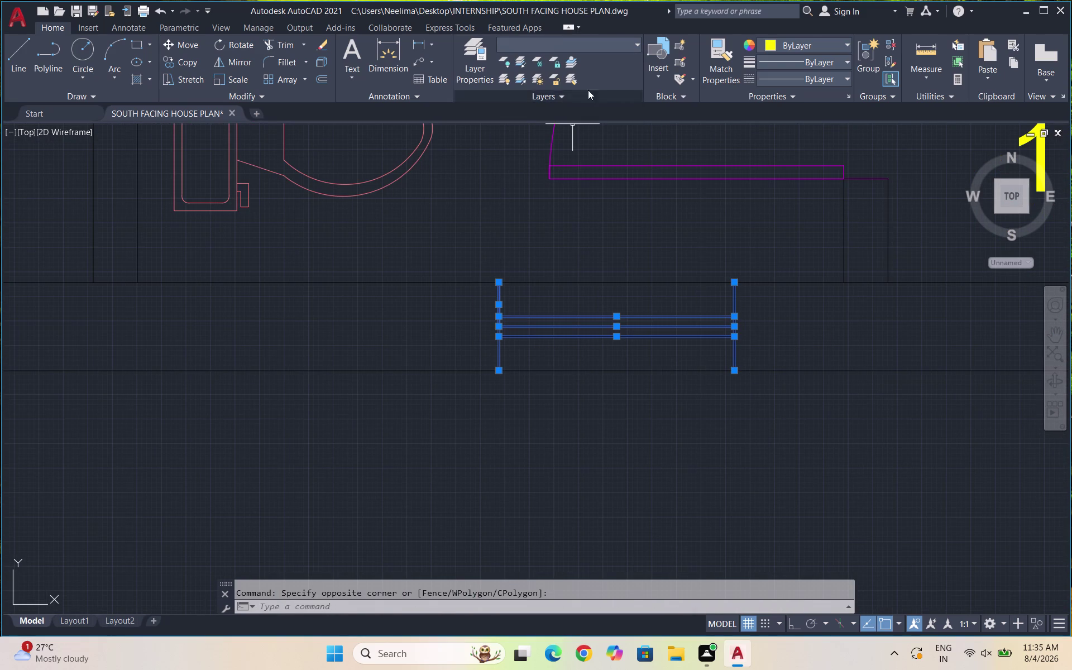
click(606, 41)
click(582, 178)
scroll(down, 3)
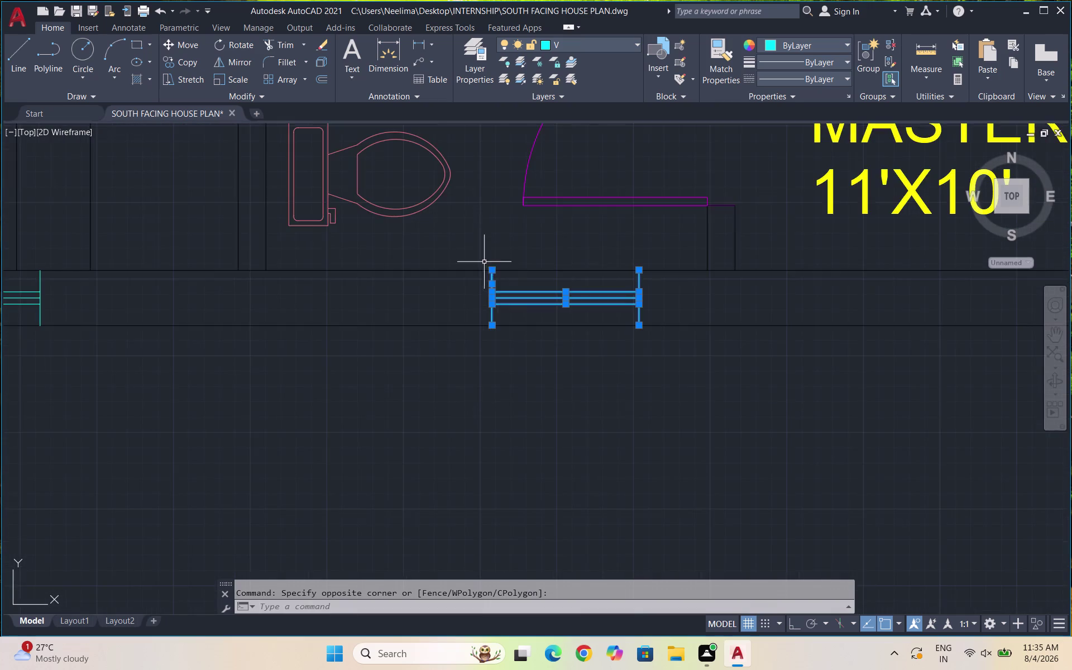
scroll(down, 3)
key(Escape)
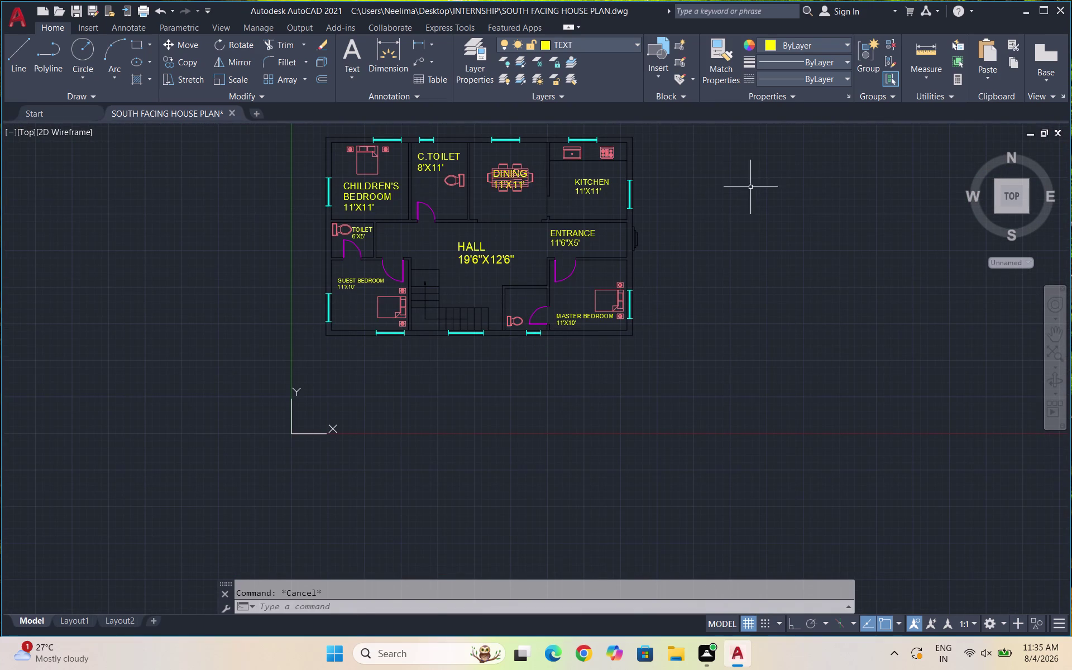
Start single-line text (DT) beside the plan, with ortho on, setting start point, height and rotation.
scroll(up, 3)
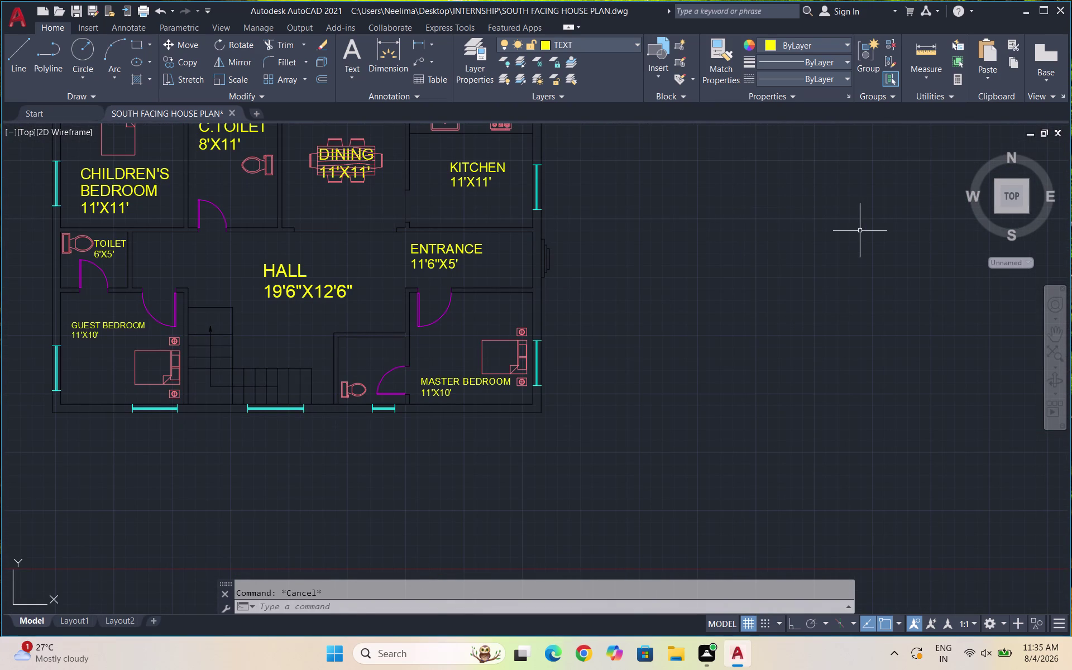
text(DT)
key(Return)
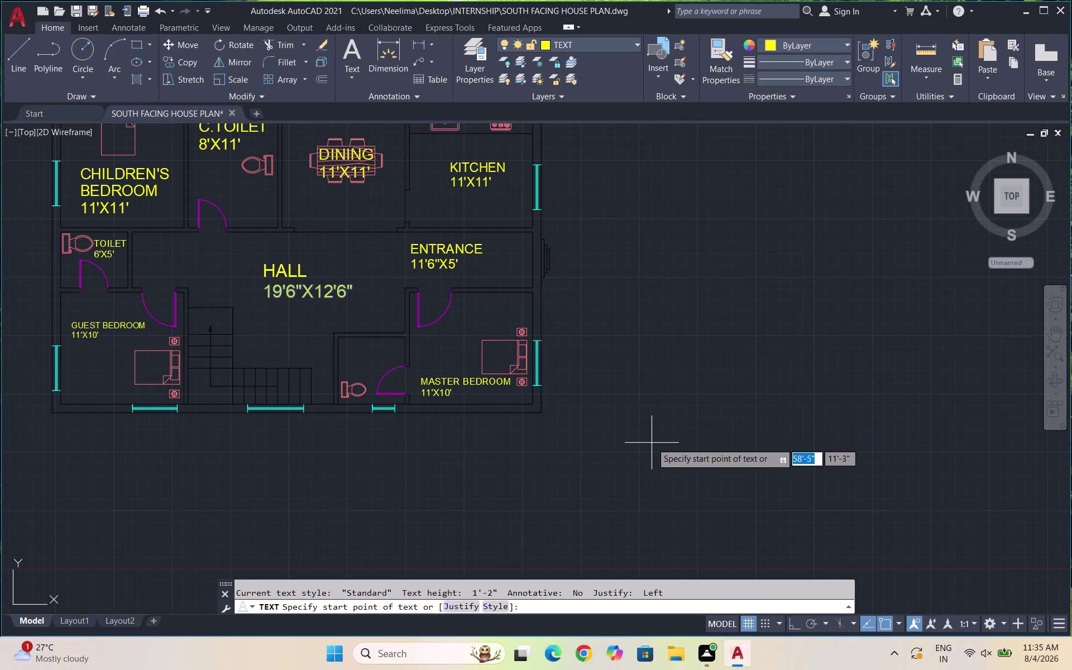
click(727, 320)
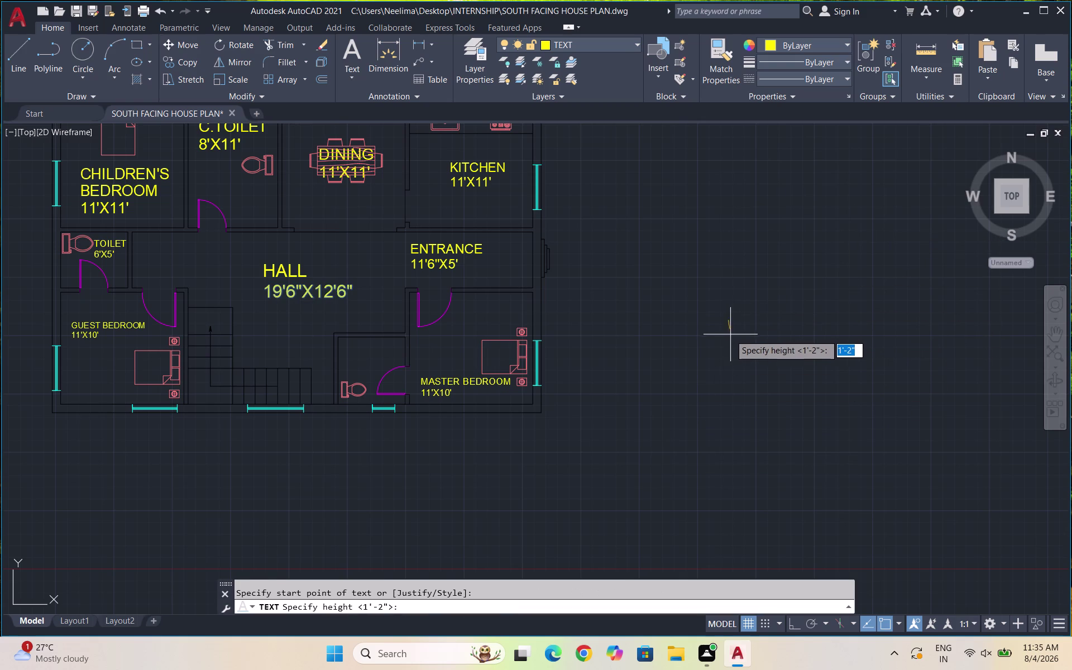
key(F8)
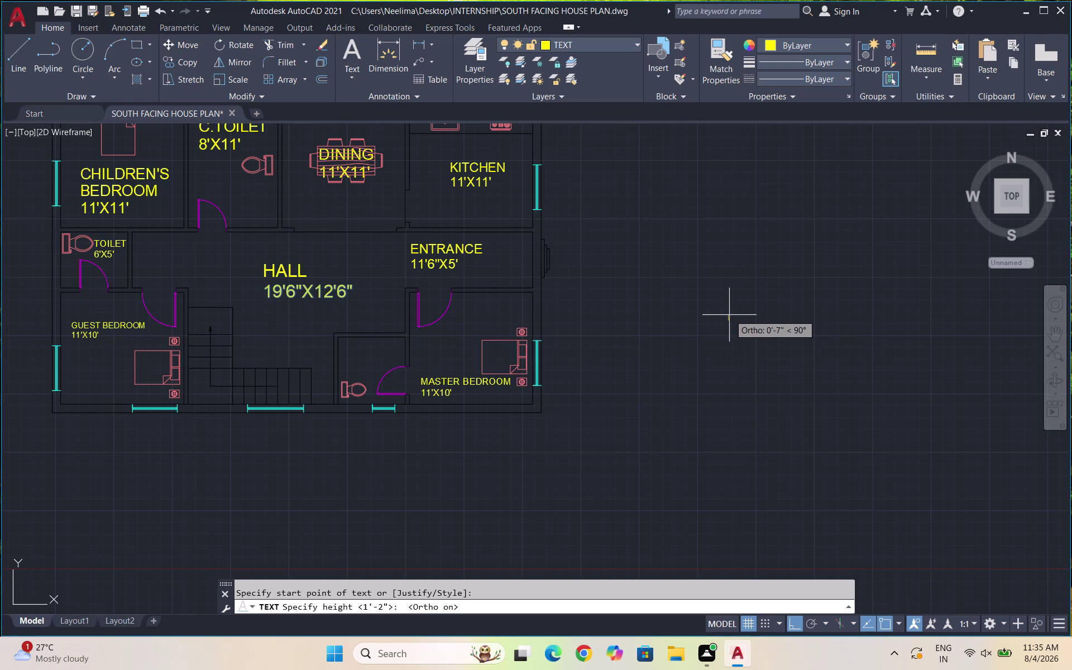
double_click(728, 321)
click(727, 321)
click(729, 332)
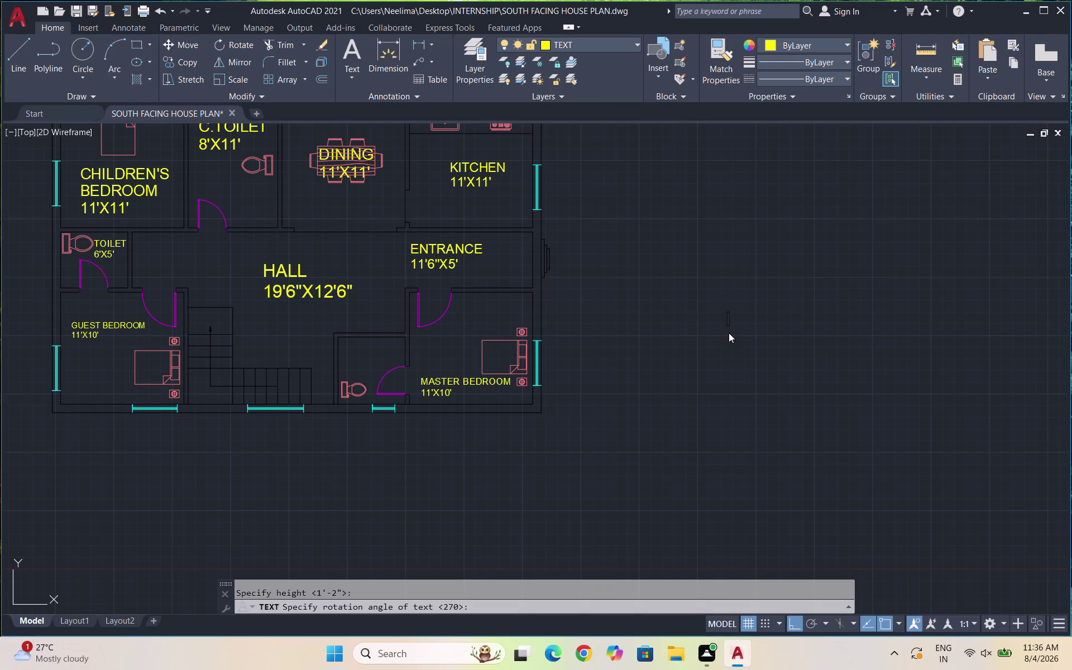
Enter the legend labels D, D1, W1, W and V, then end text entry and turn ortho off.
key(d)
click(740, 331)
text(D1)
click(781, 327)
text(W1)
key(space)
click(843, 340)
key(w)
key(space)
click(874, 361)
key(v)
click(858, 384)
key(Escape)
scroll(up, 3)
scroll(up, 3)
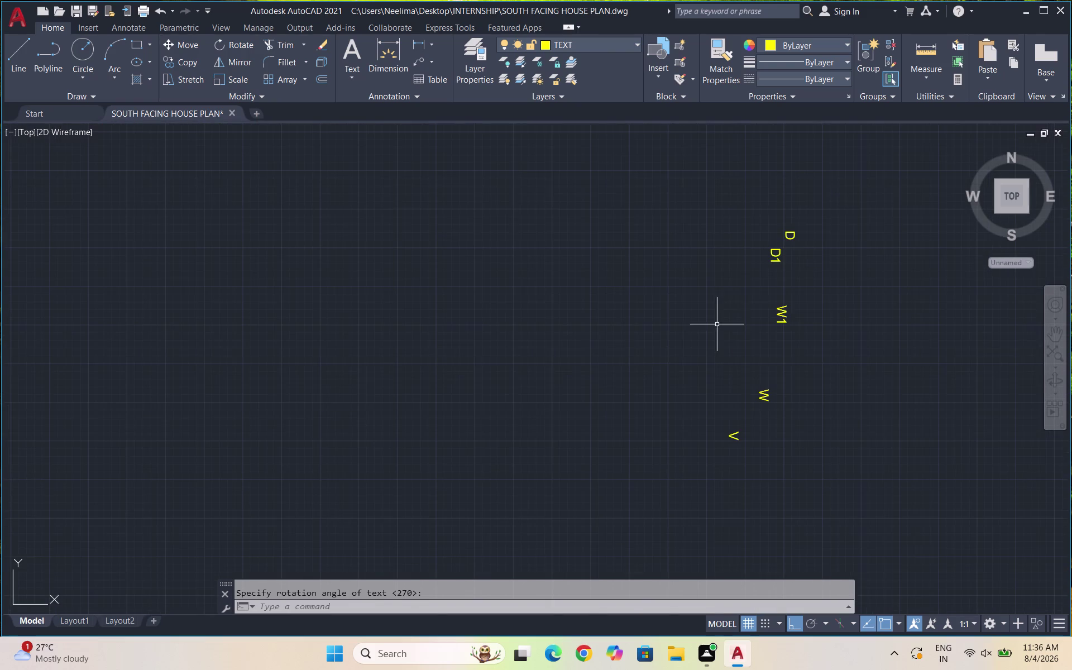
scroll(up, 3)
scroll(down, 3)
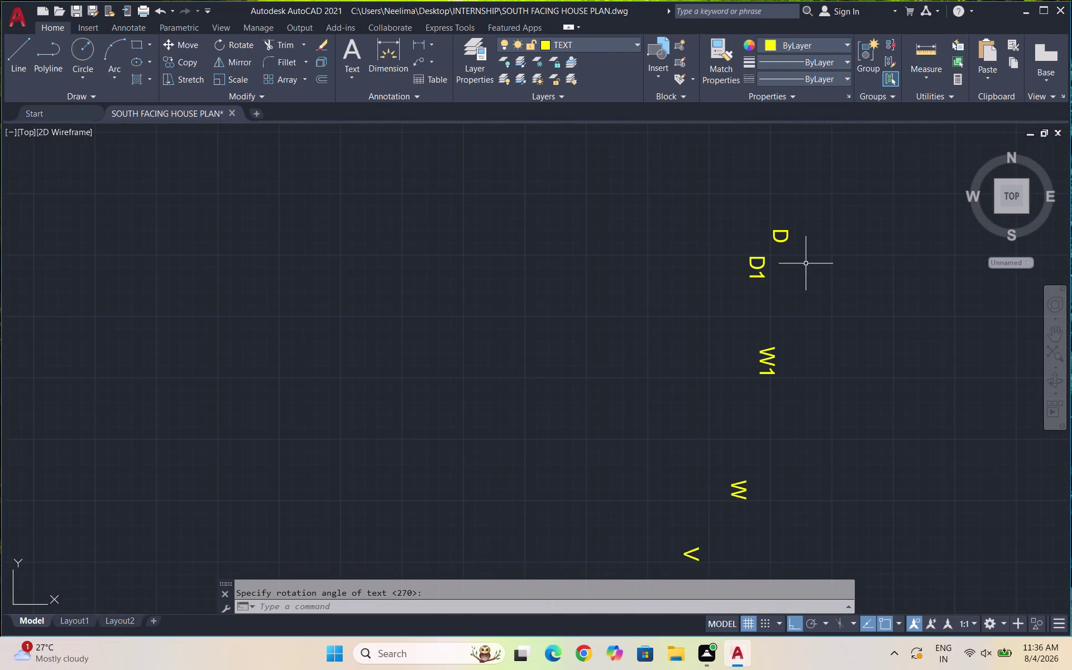
scroll(down, 3)
key(F8)
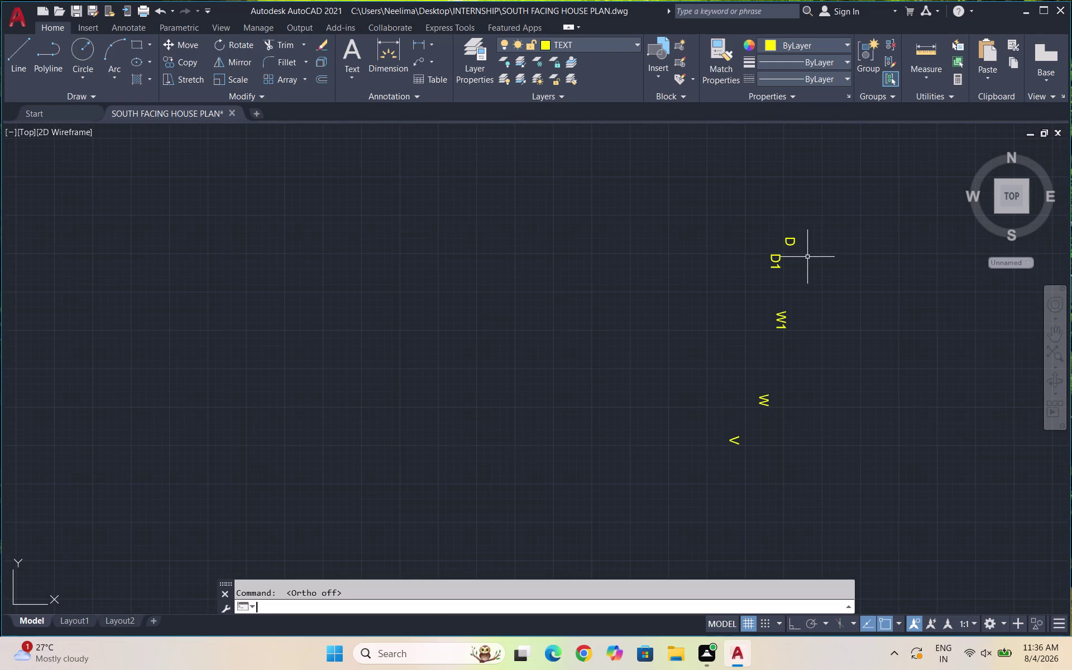
With ortho on, rotate the D, D1, W1, W and V labels 90° about a picked base point.
key(F8)
drag(810, 484, 792, 460)
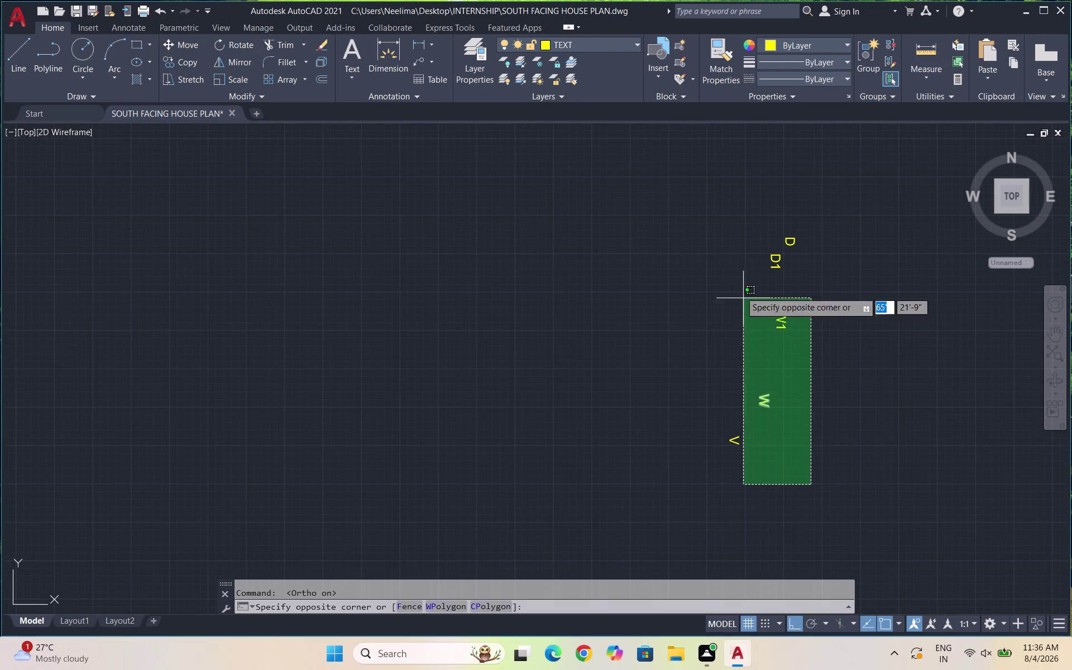
click(692, 184)
text(RO)
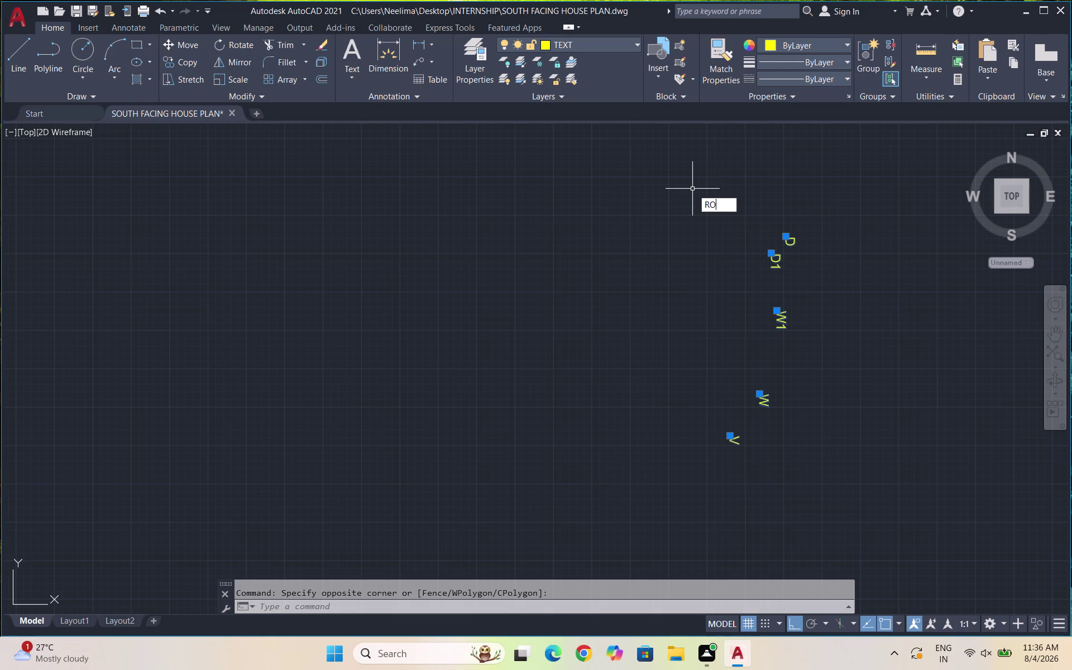
key(Return)
drag(657, 192, 611, 227)
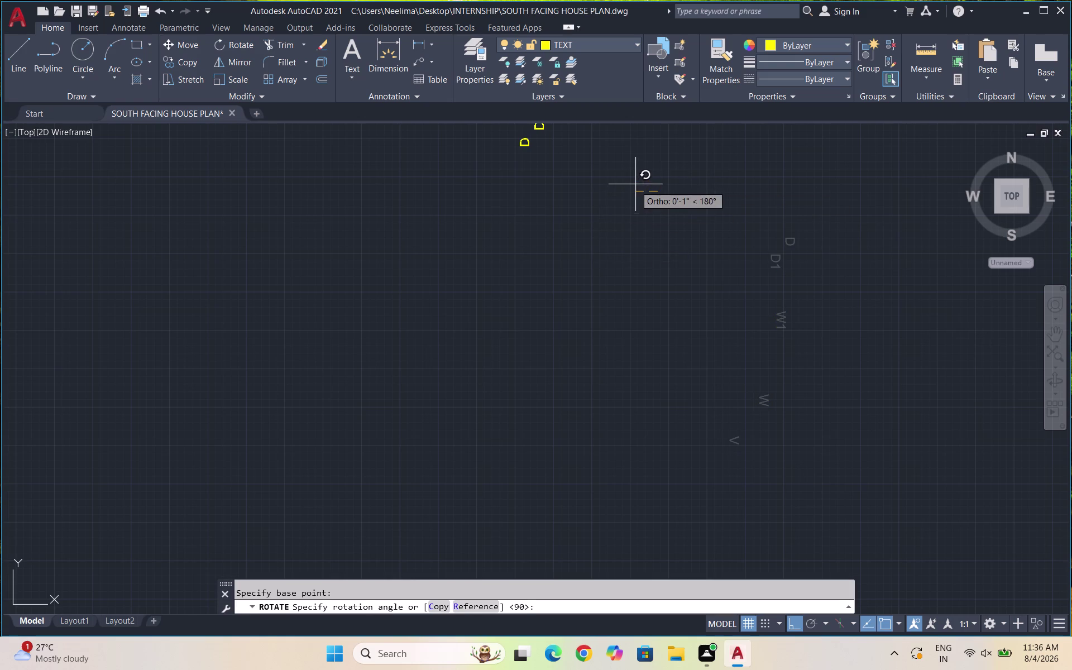
scroll(down, 3)
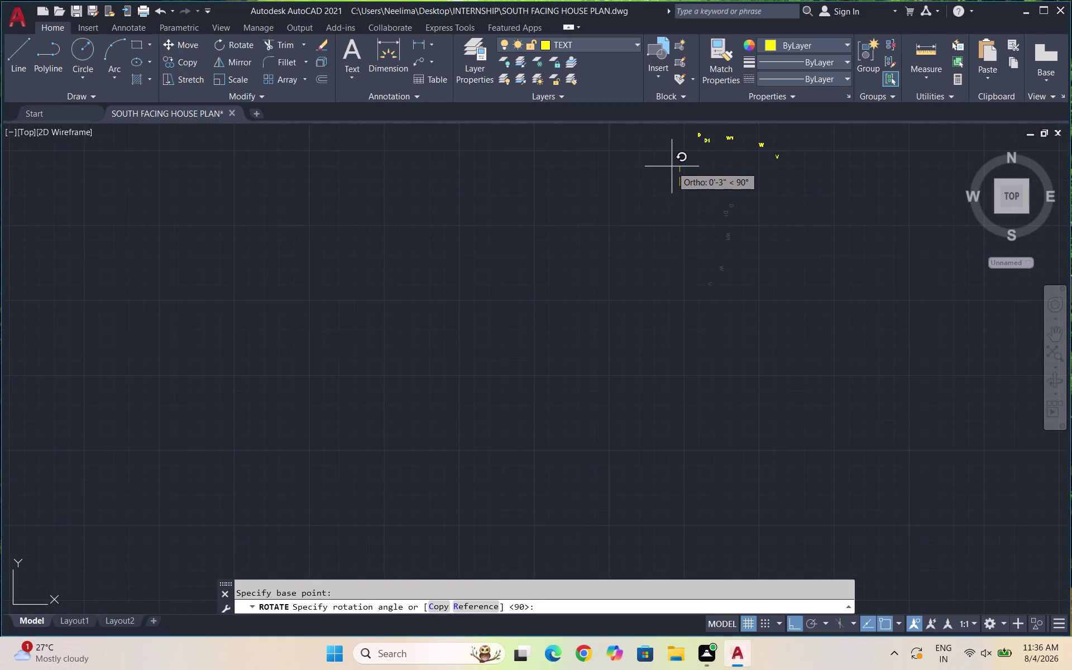
click(672, 166)
scroll(down, 3)
scroll(up, 3)
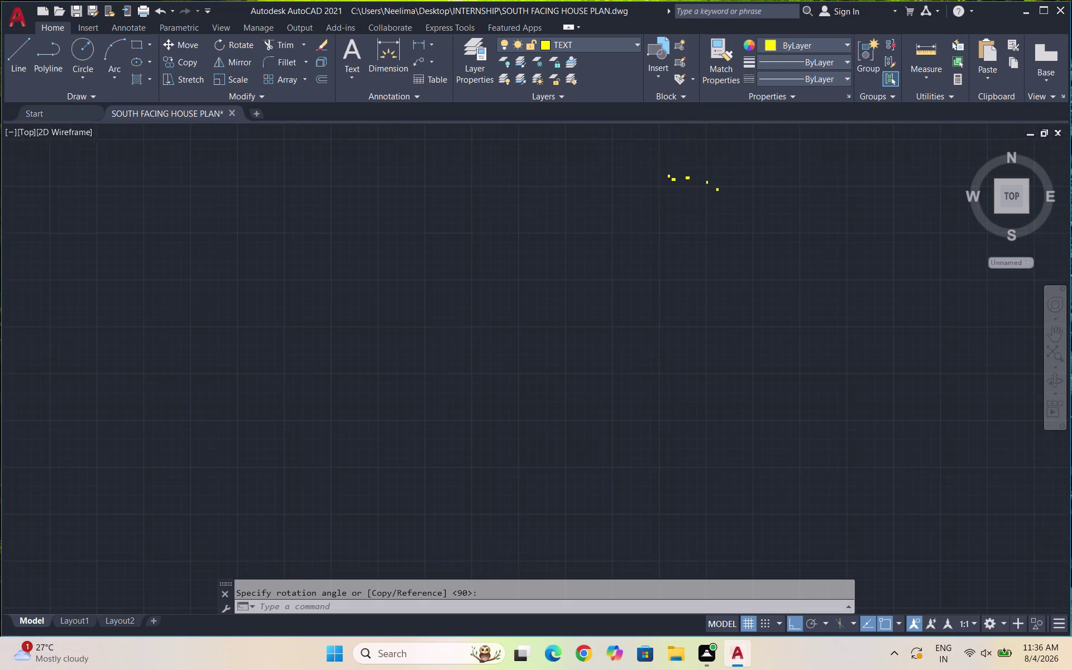
scroll(up, 3)
Reselect the five rotated labels and start the SC scale command on them.
drag(779, 348, 668, 311)
click(475, 231)
text(SC)
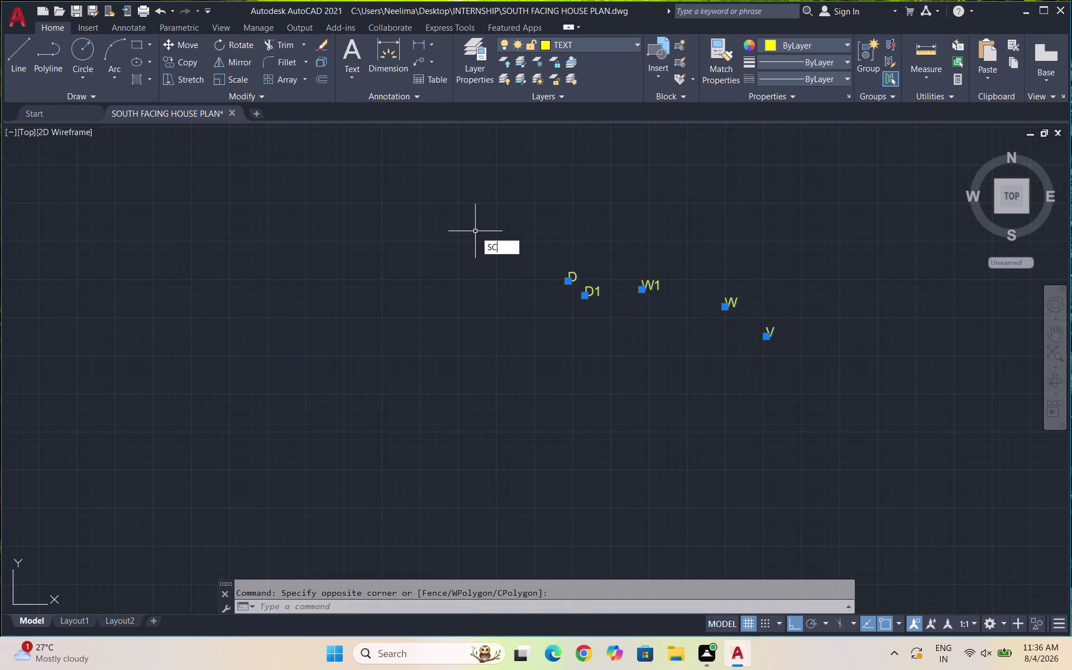